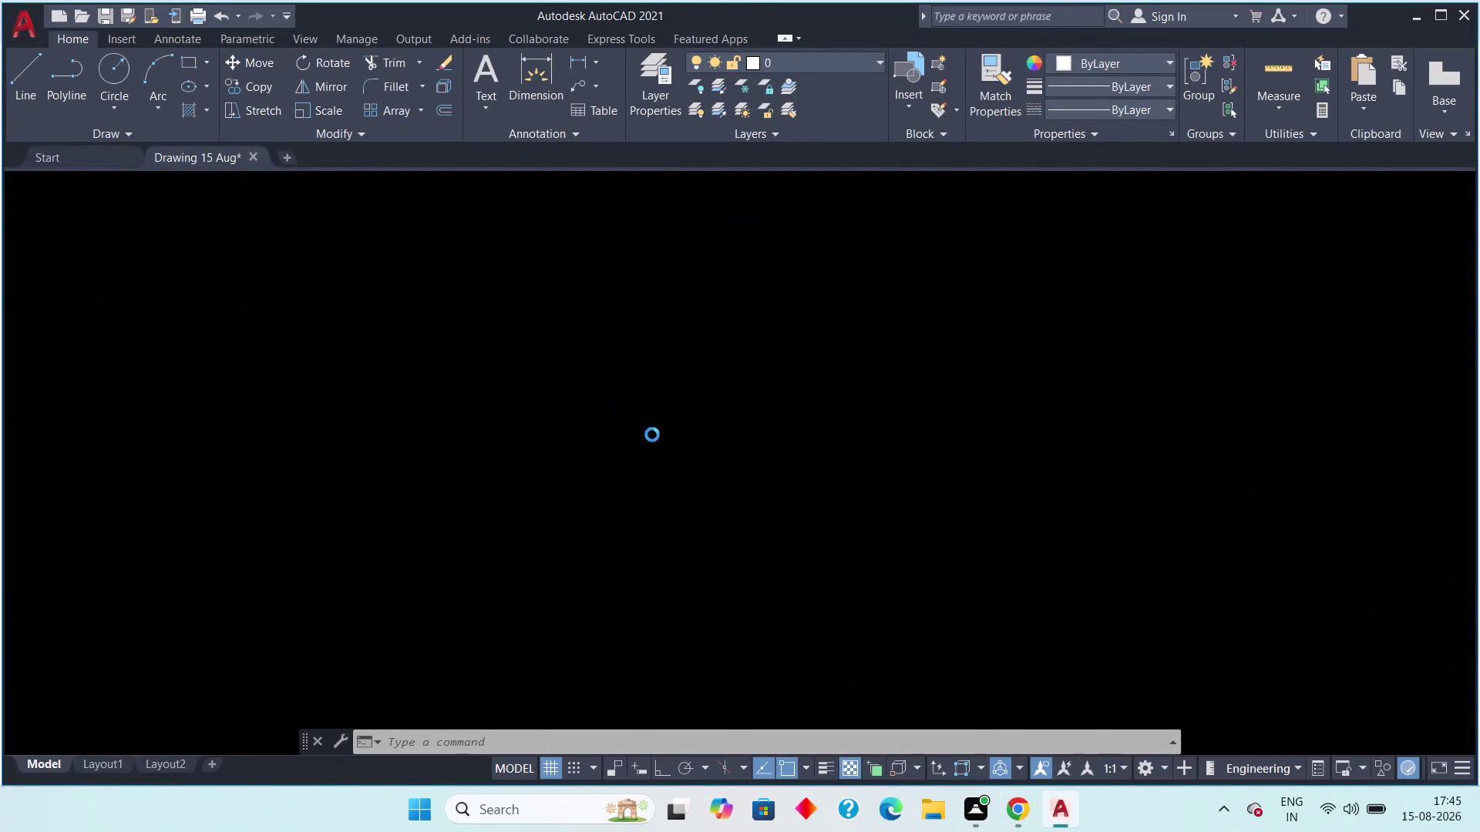
Open ARCH PLANS - 900 SQ YRDS Day 02.dwg, dismissing the proxy and missing-reference notices.
click(682, 370)
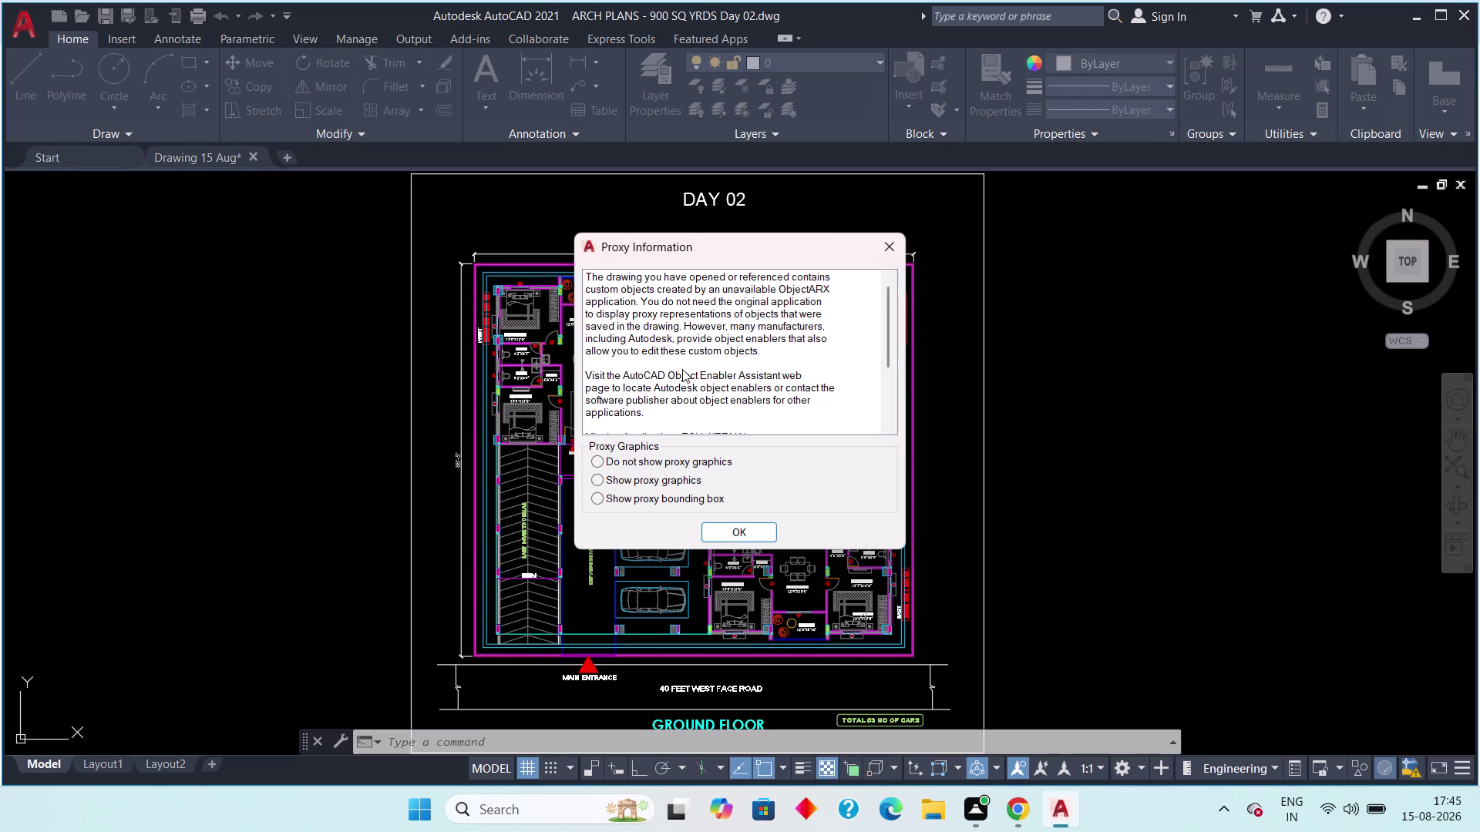
click(884, 239)
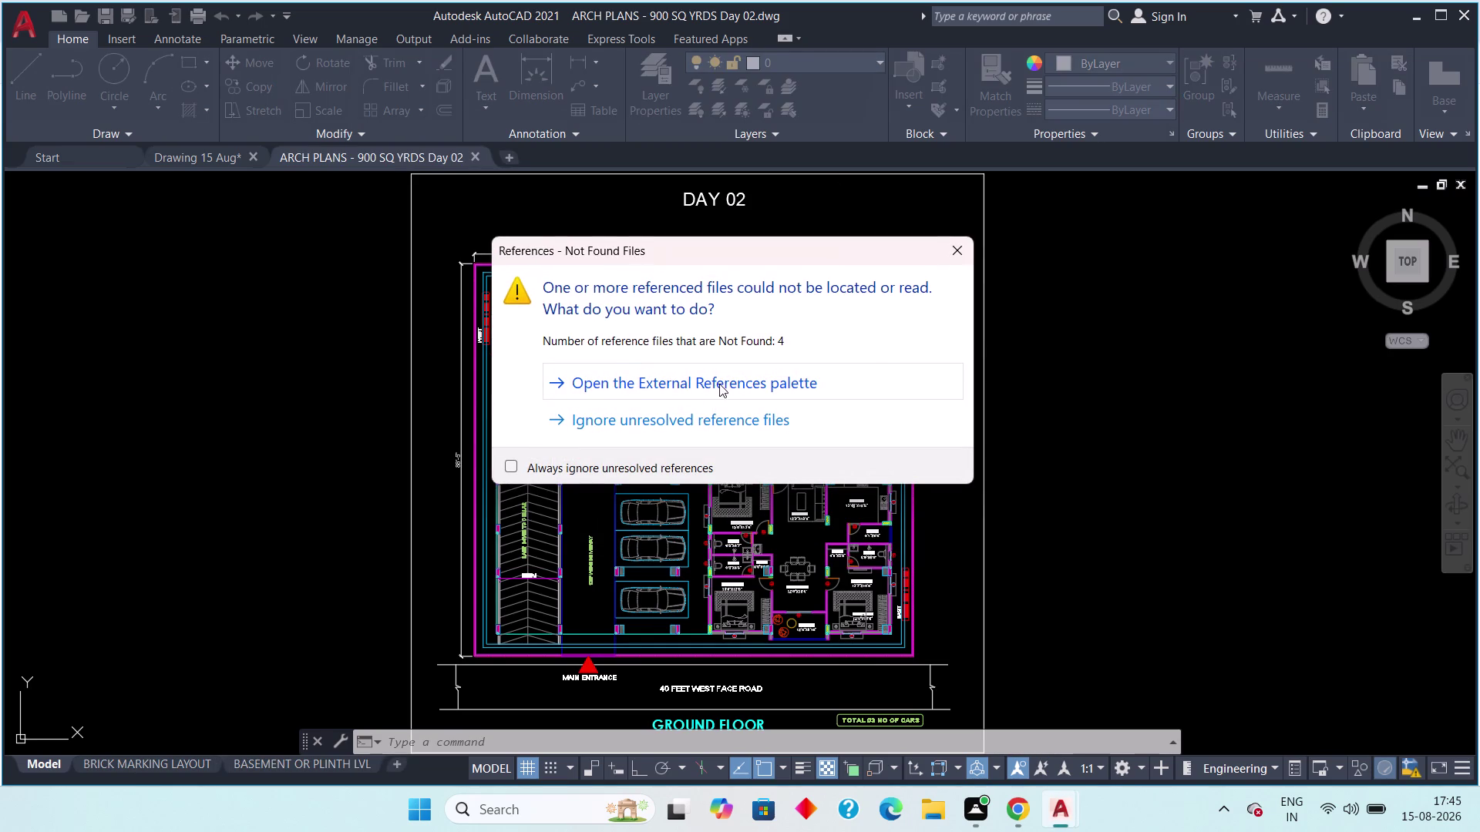
click(952, 252)
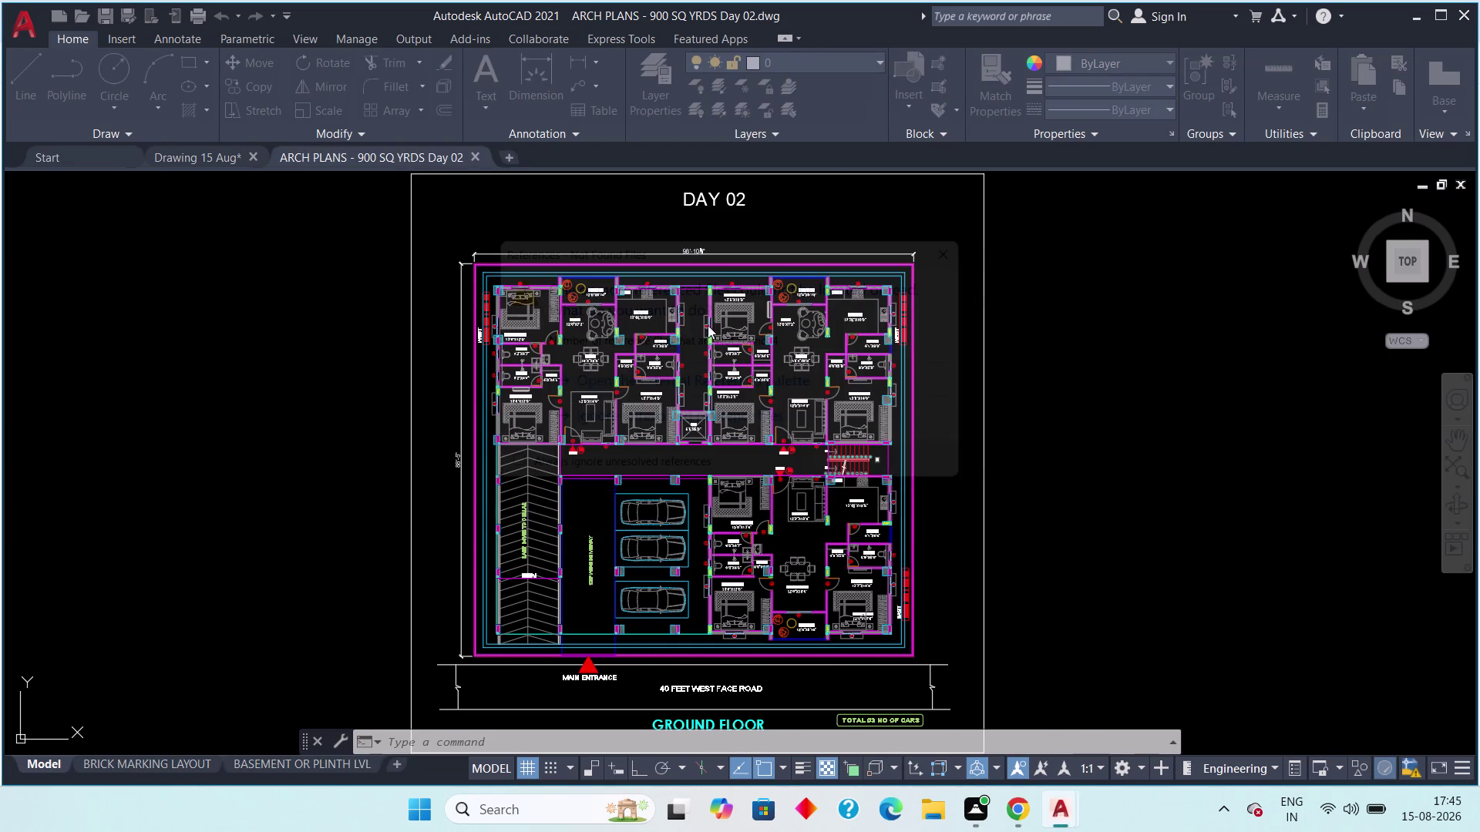
Read the reference plan's top and 88'-5" side dimensions, then return to Drawing 15 Aug.
scroll(up, 3)
middle_drag(750, 268, 718, 314)
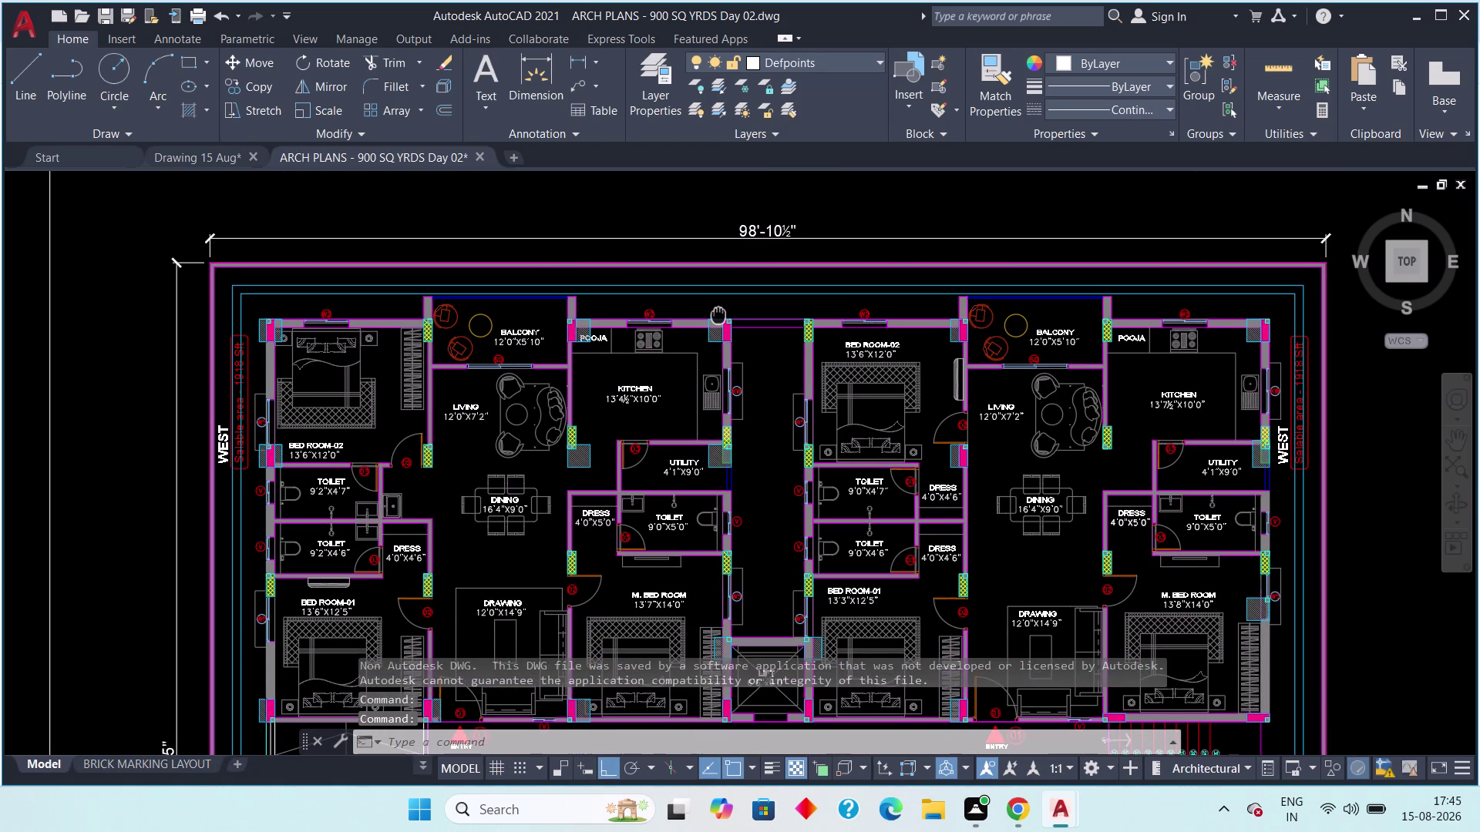
middle_drag(718, 314, 705, 289)
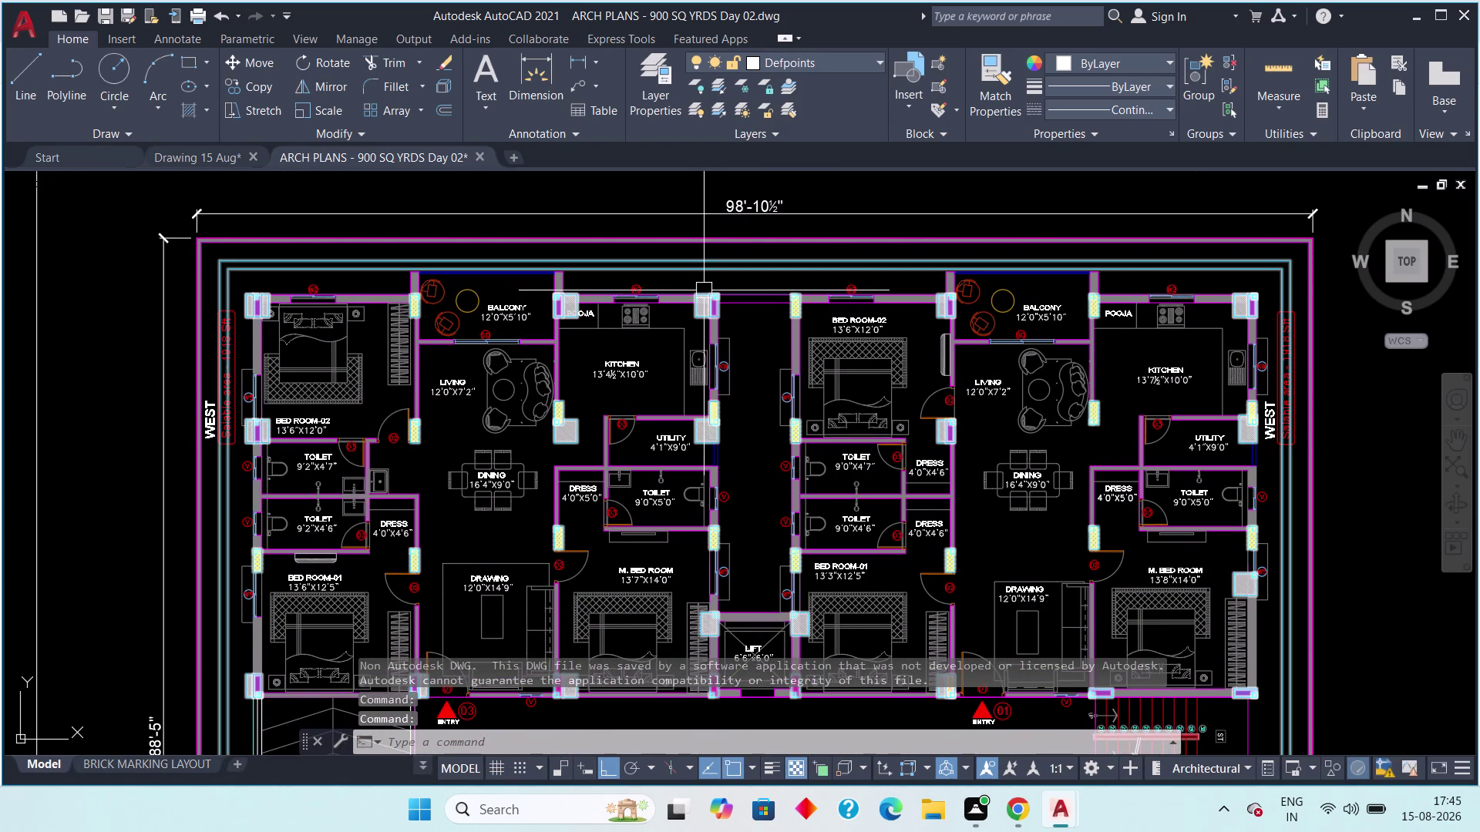
scroll(down, 3)
middle_drag(761, 347, 740, 261)
scroll(up, 3)
middle_drag(470, 348, 476, 374)
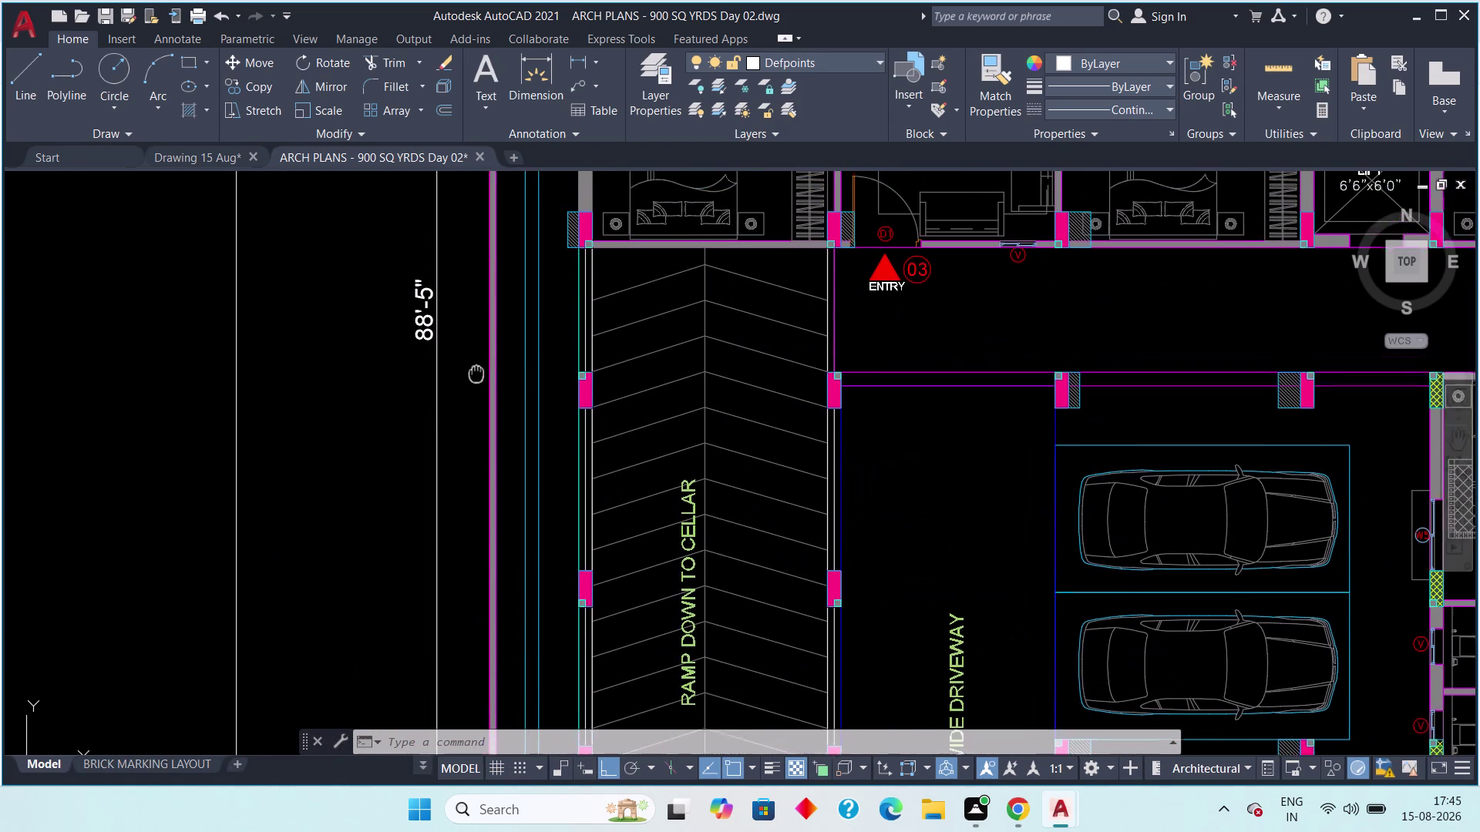
middle_drag(477, 374, 483, 394)
scroll(down, 3)
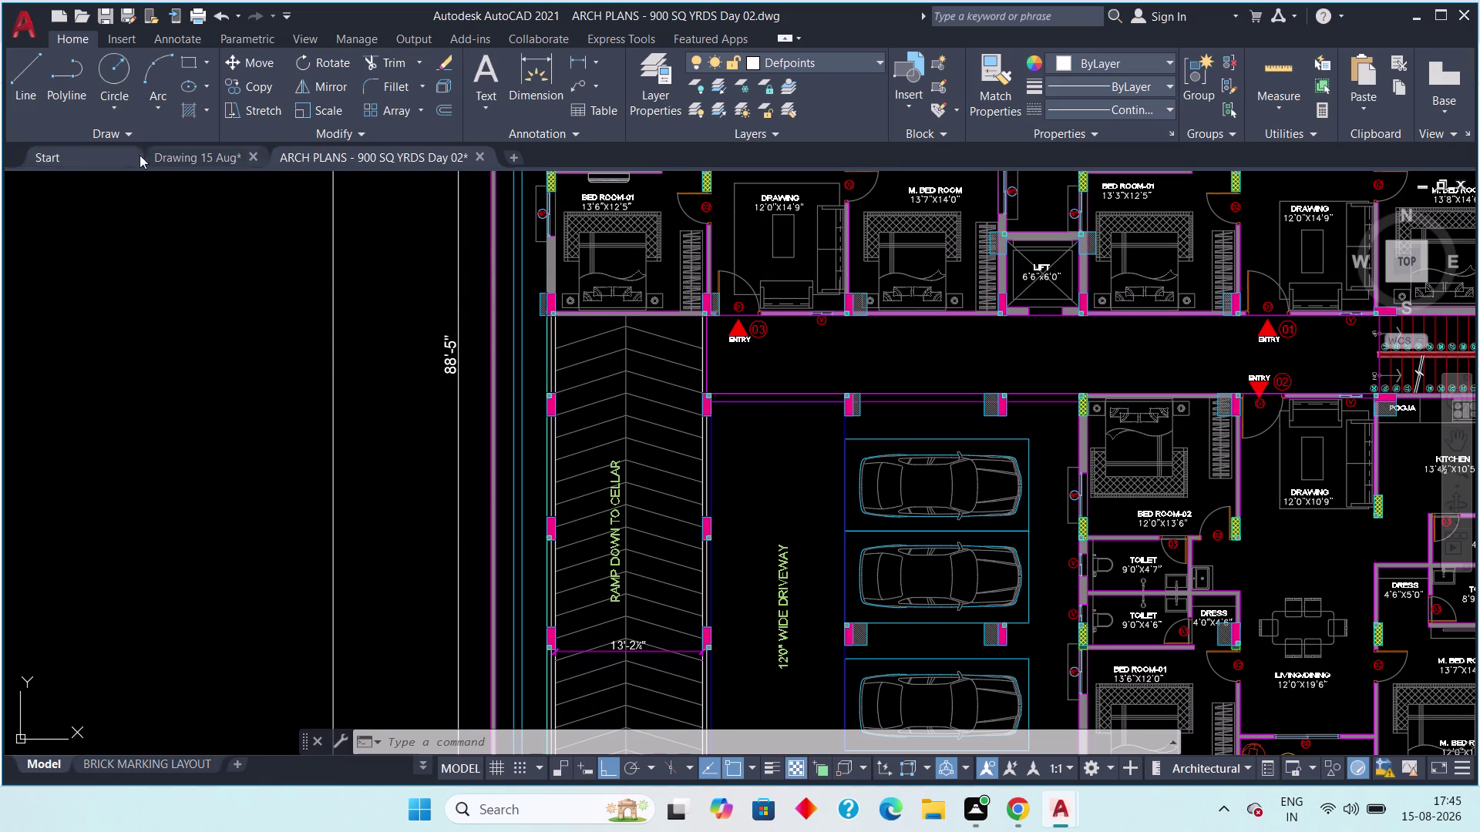
click(195, 157)
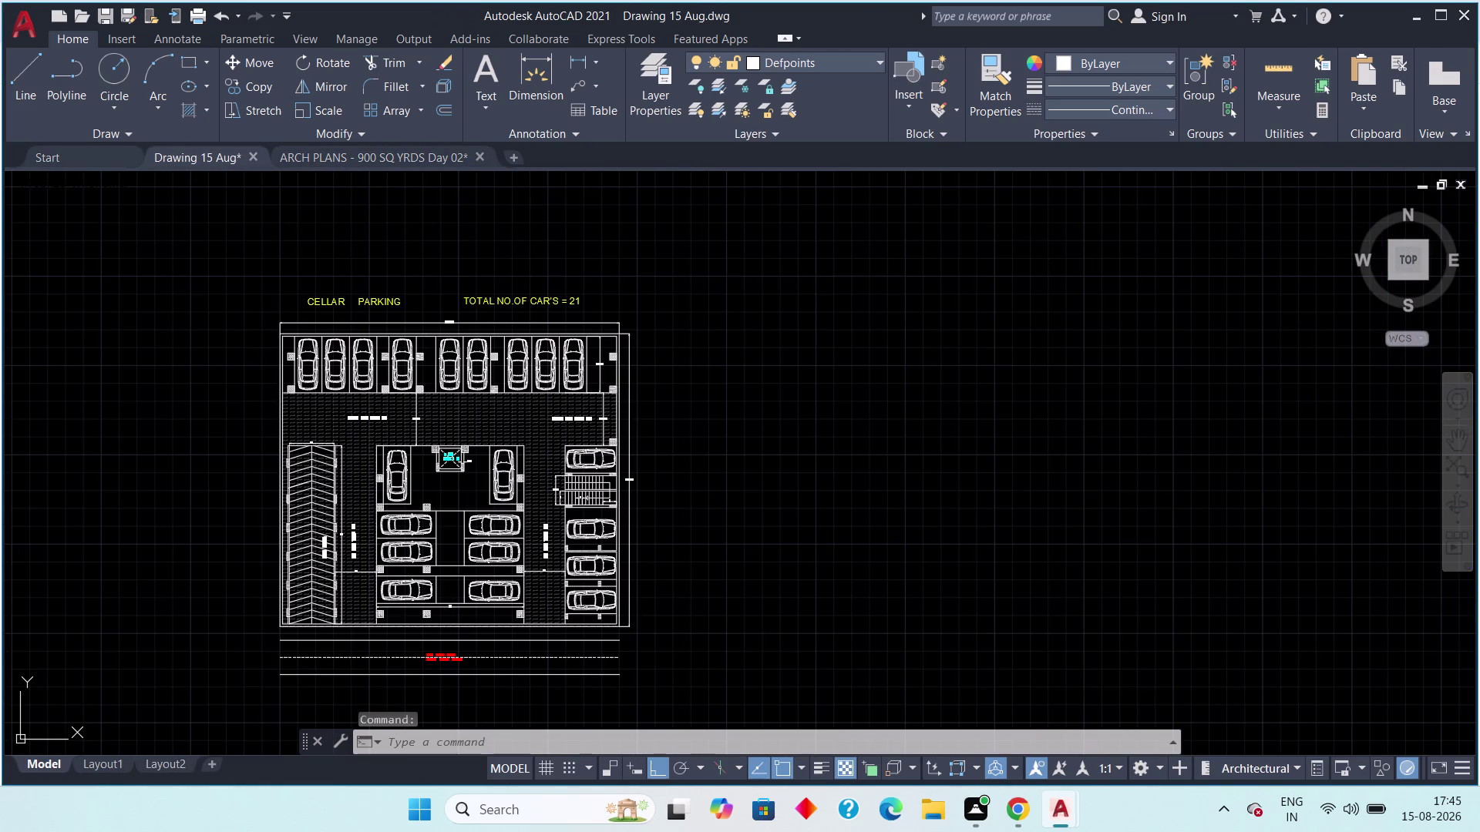
Start a rectangle with its first corner beside the cellar parking plan.
scroll(up, 3)
scroll(down, 3)
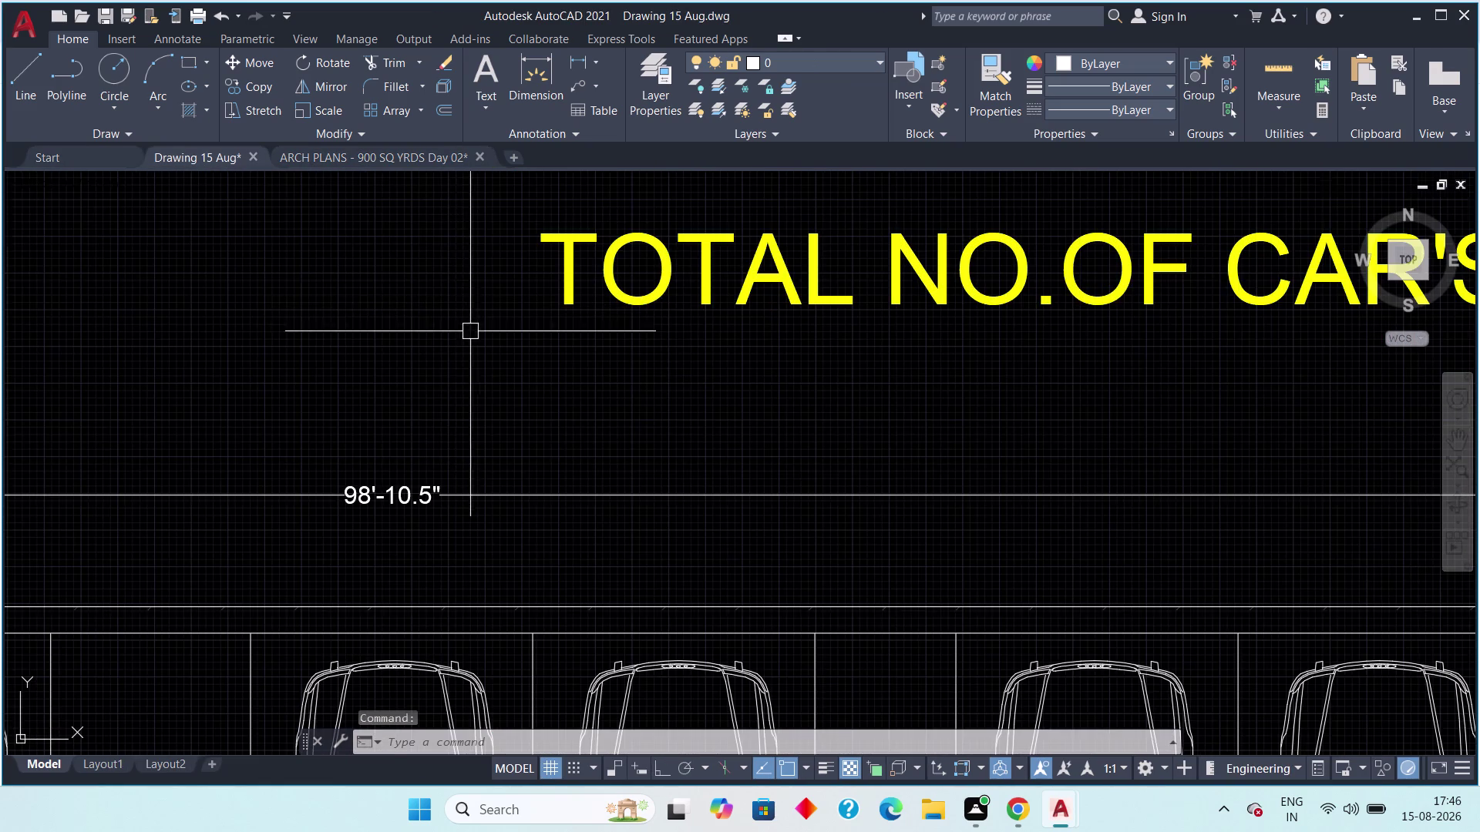
scroll(down, 3)
middle_drag(634, 387, 507, 354)
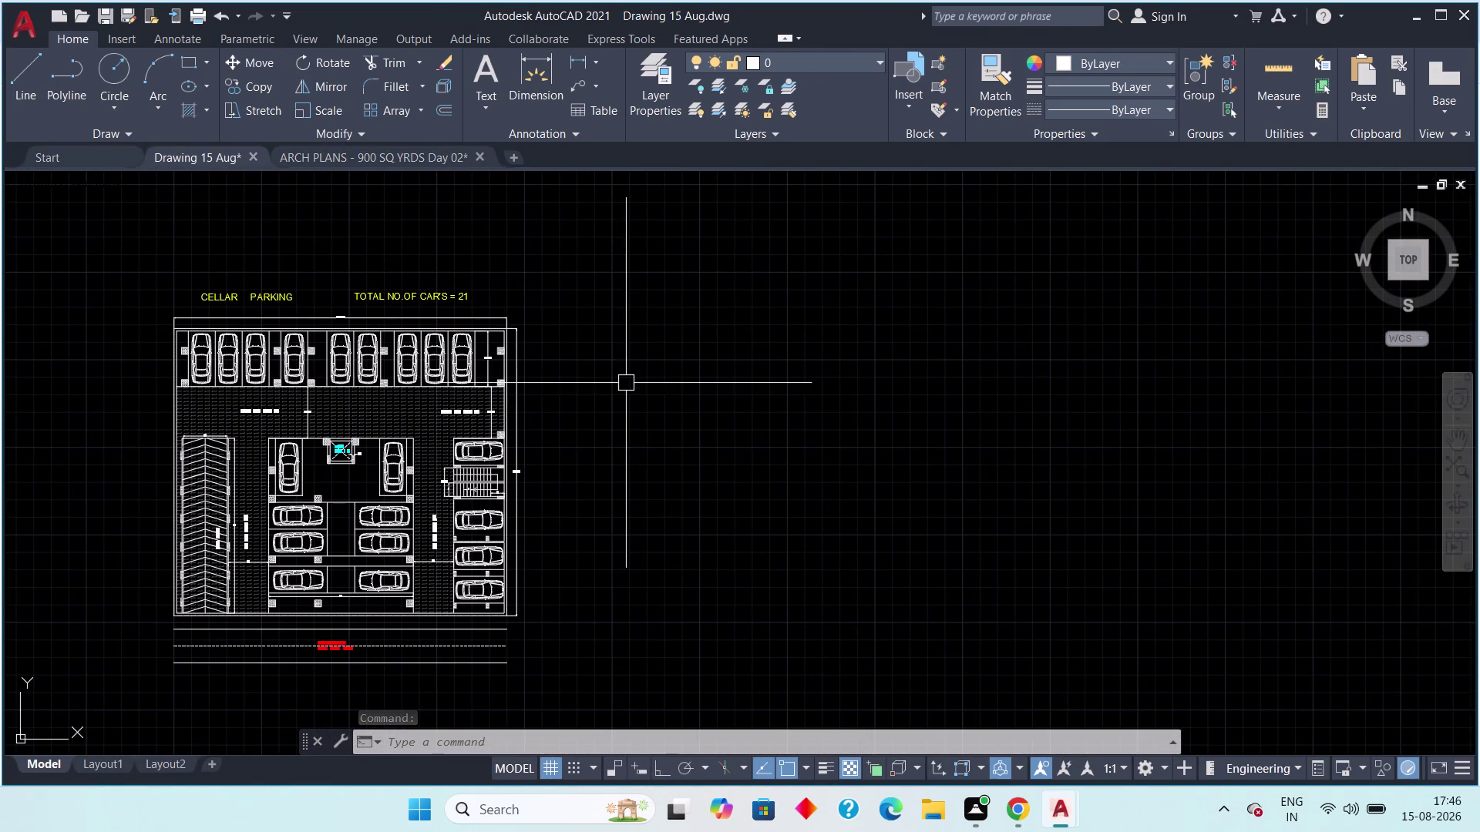
click(193, 57)
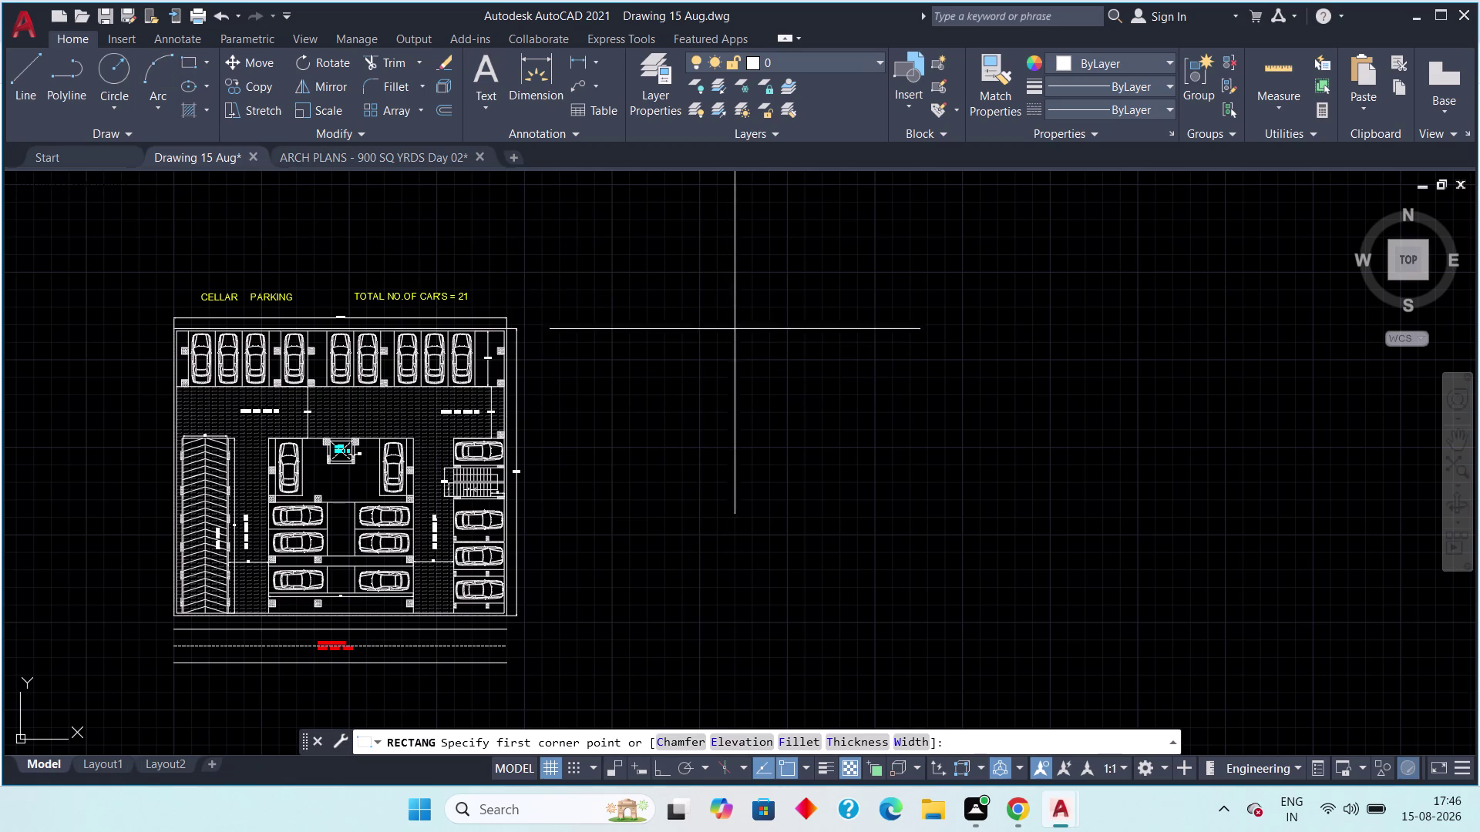
click(699, 295)
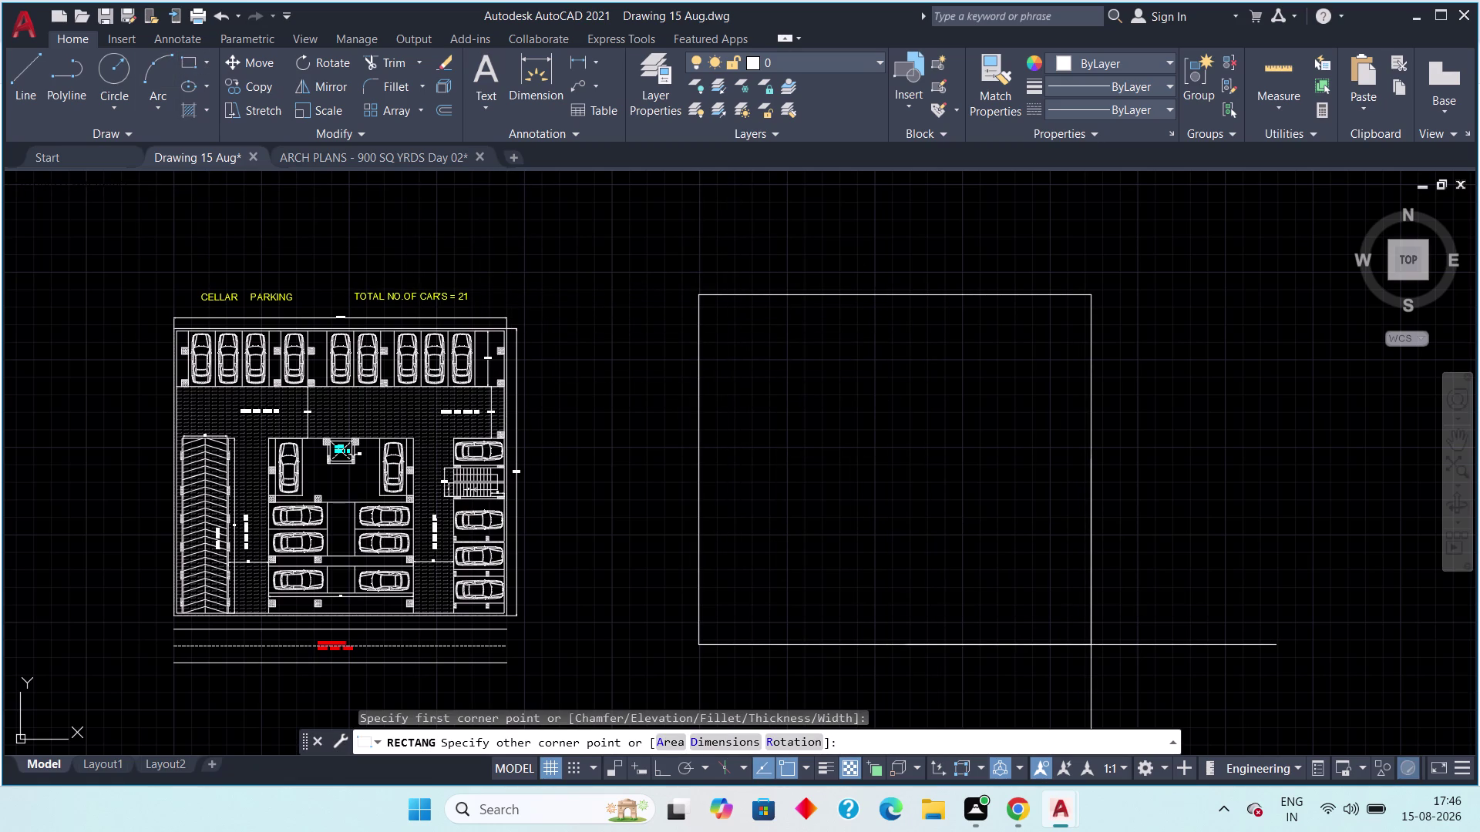
Use the Dimensions option and give the rectangle a 98'-10.5" length.
text(d)
key(space)
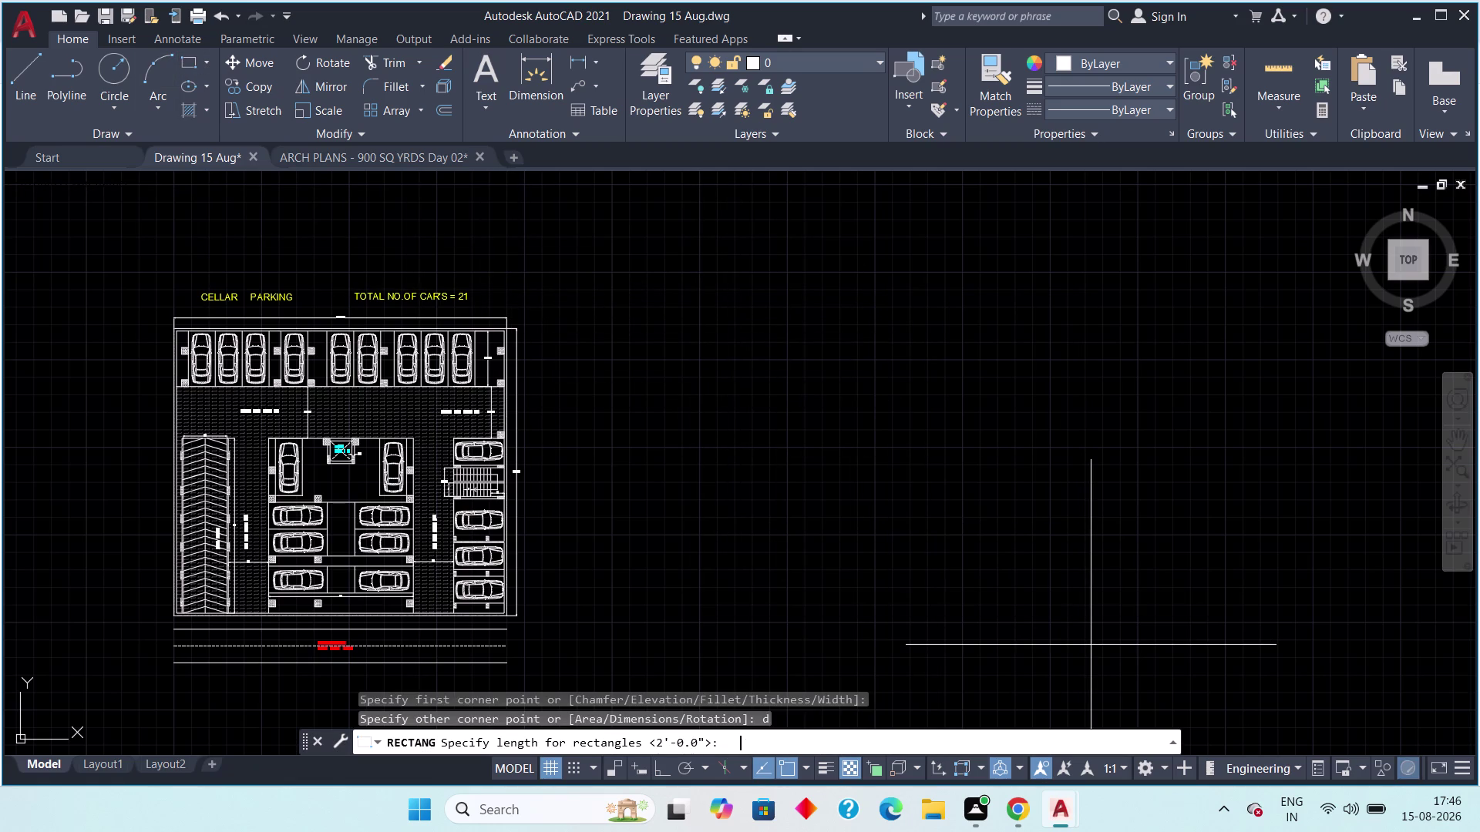
text(98')
text(10.5")
key(Return)
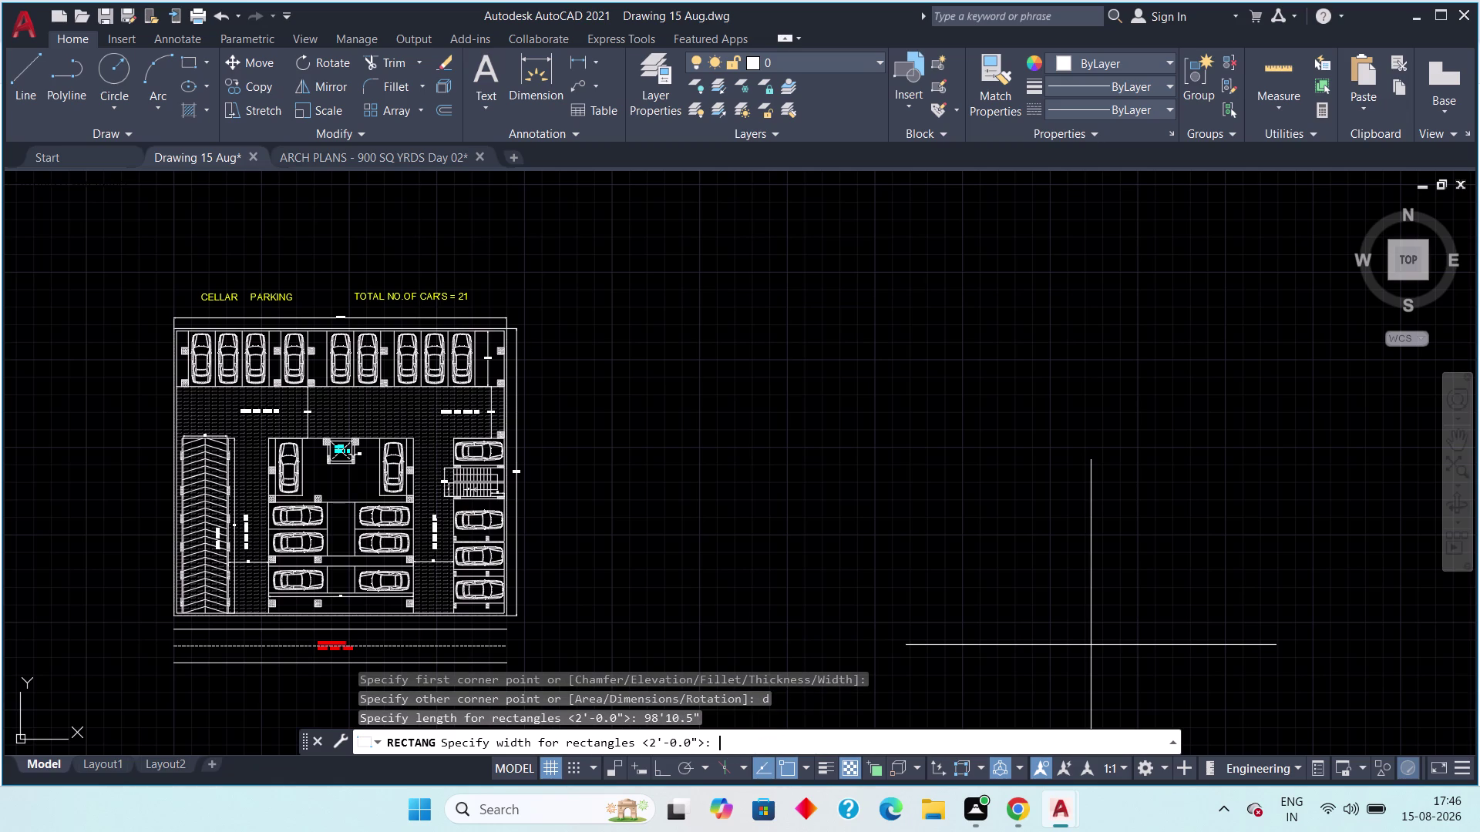
Set the rectangle's width to 85'-5" and fix its orientation.
scroll(up, 3)
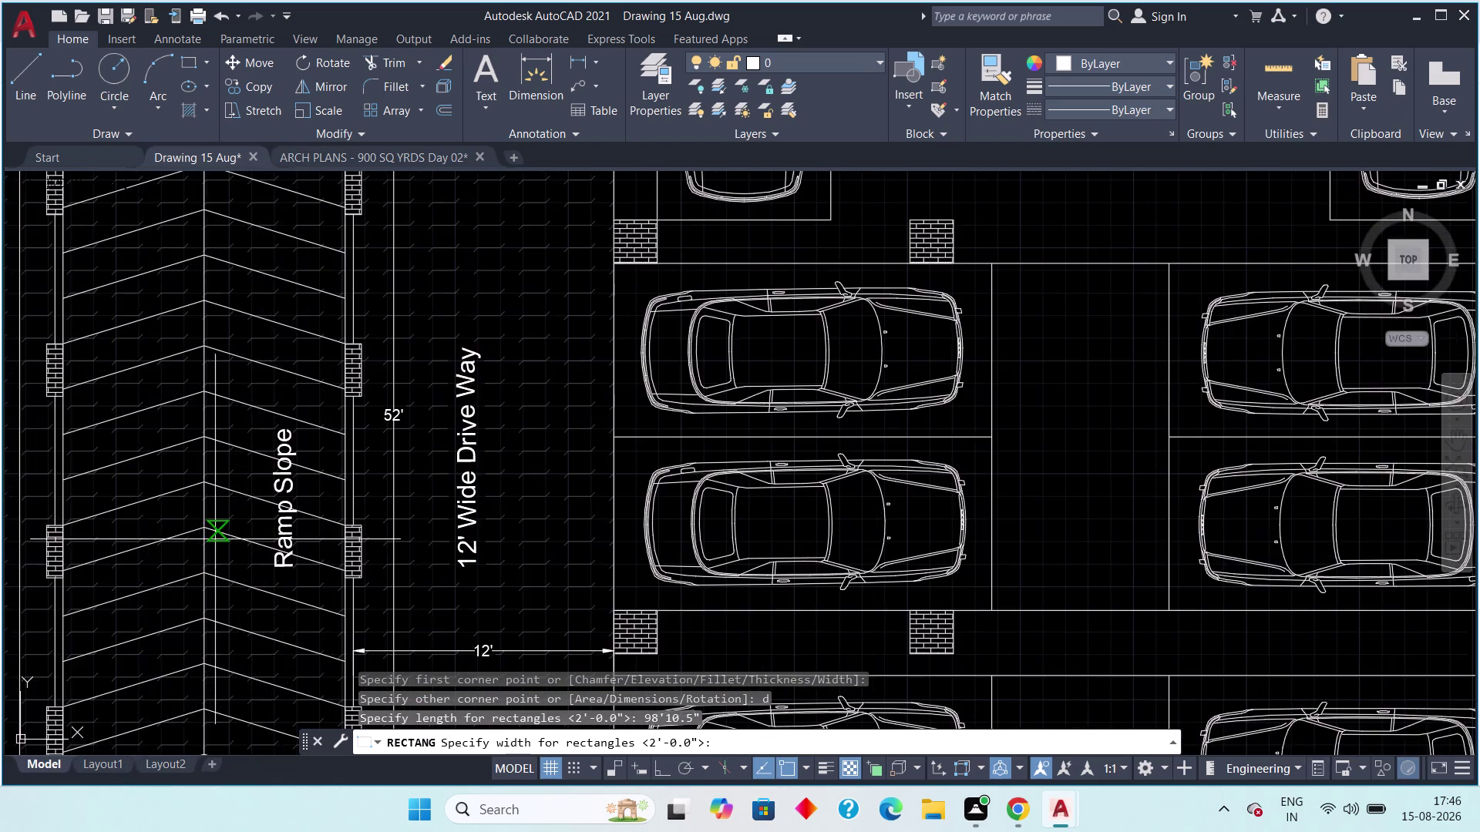
middle_drag(235, 544, 558, 535)
scroll(down, 3)
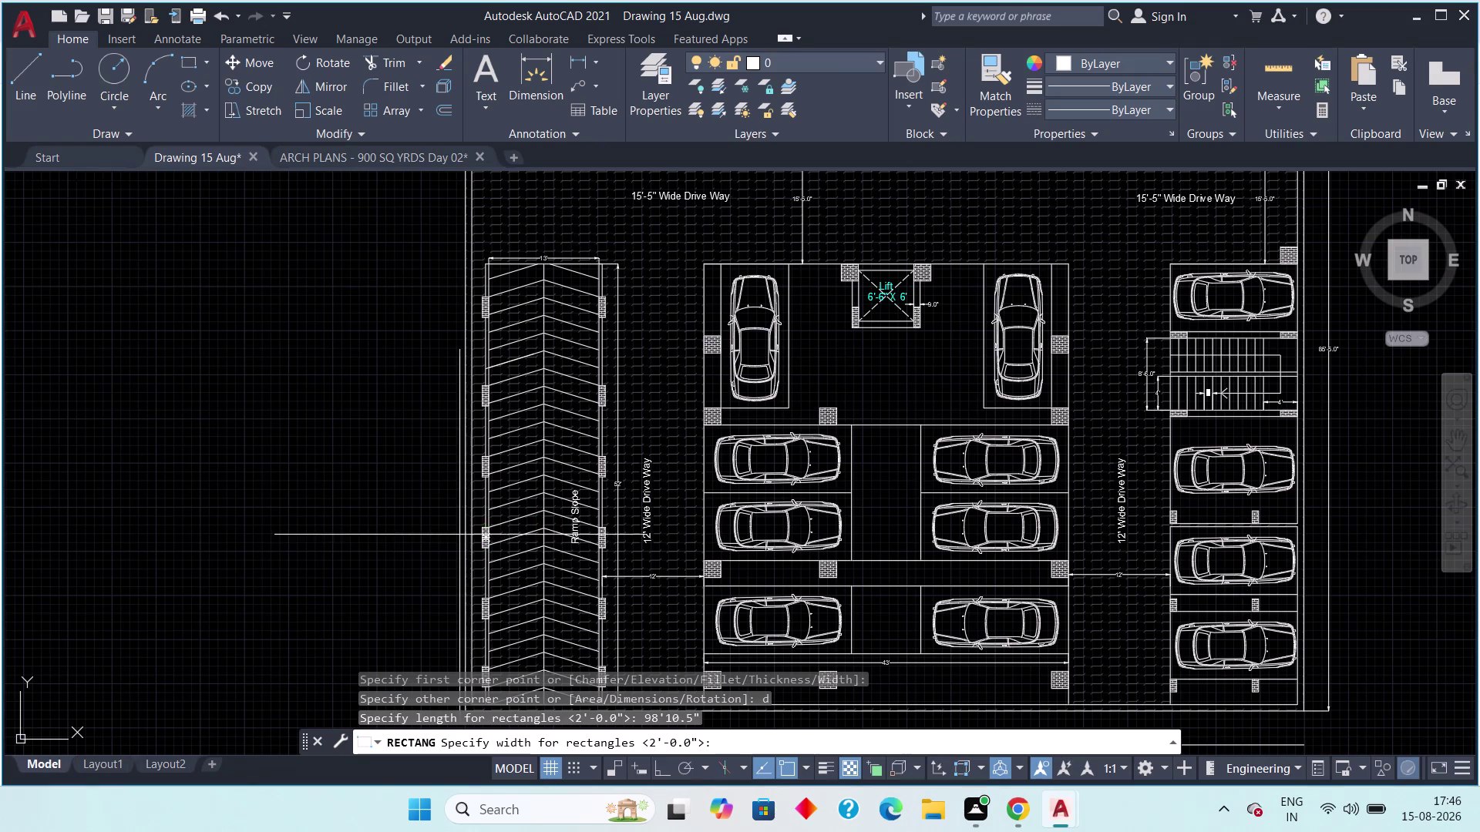
scroll(down, 3)
scroll(up, 3)
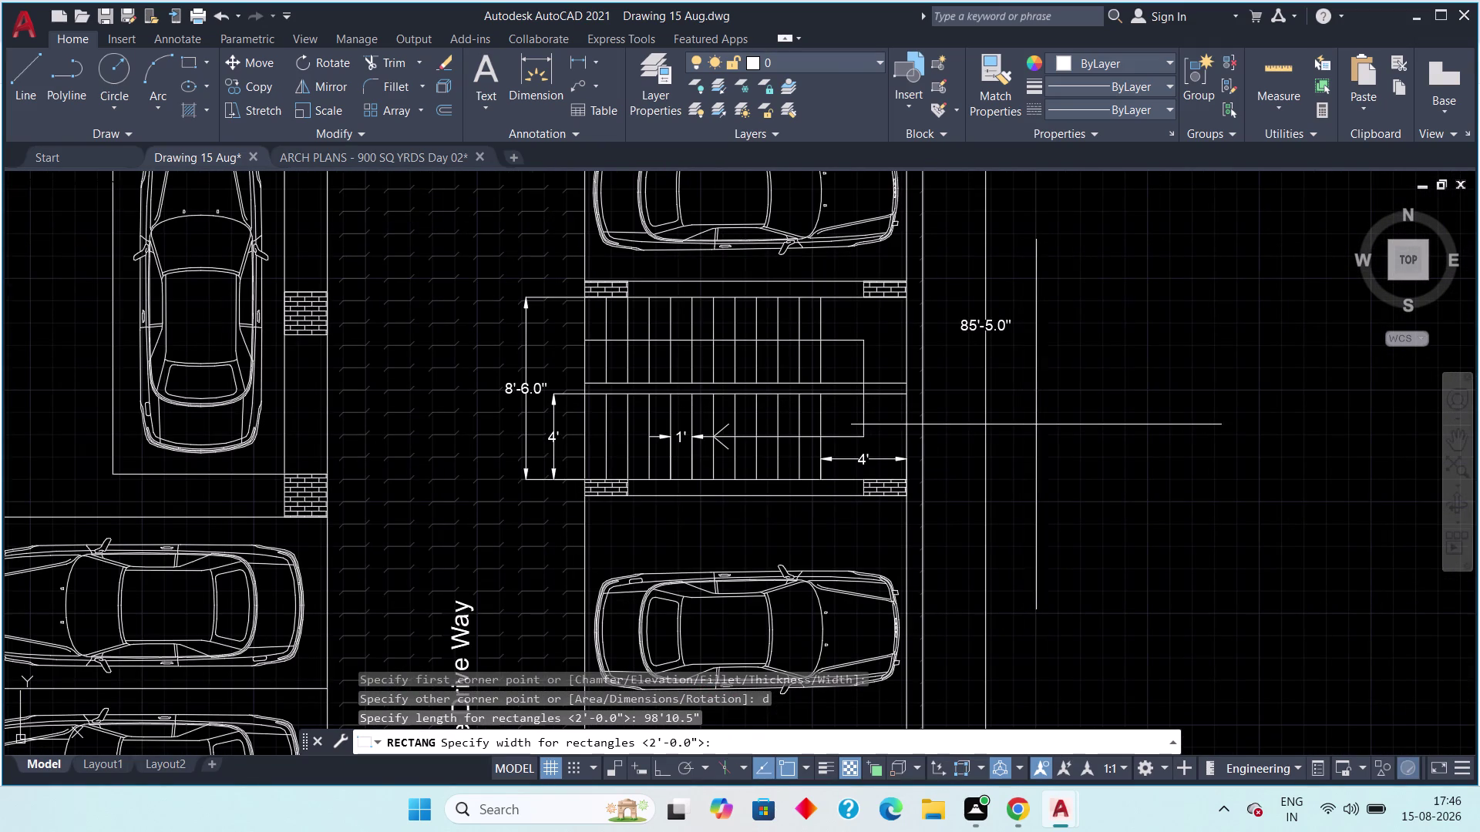
middle_drag(1026, 435, 803, 455)
scroll(down, 3)
middle_drag(1046, 496, 915, 496)
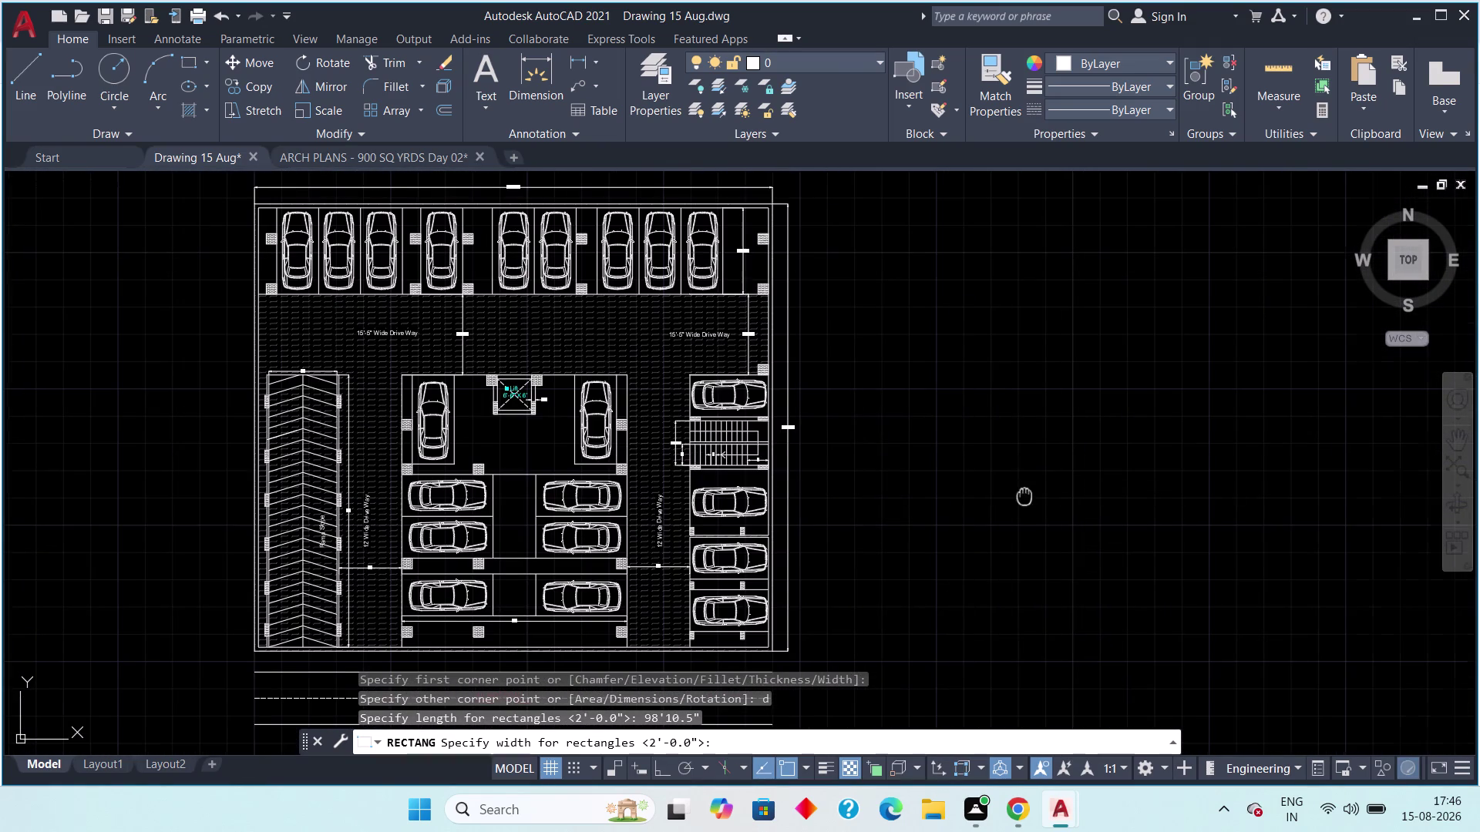
middle_drag(916, 496, 857, 501)
scroll(down, 3)
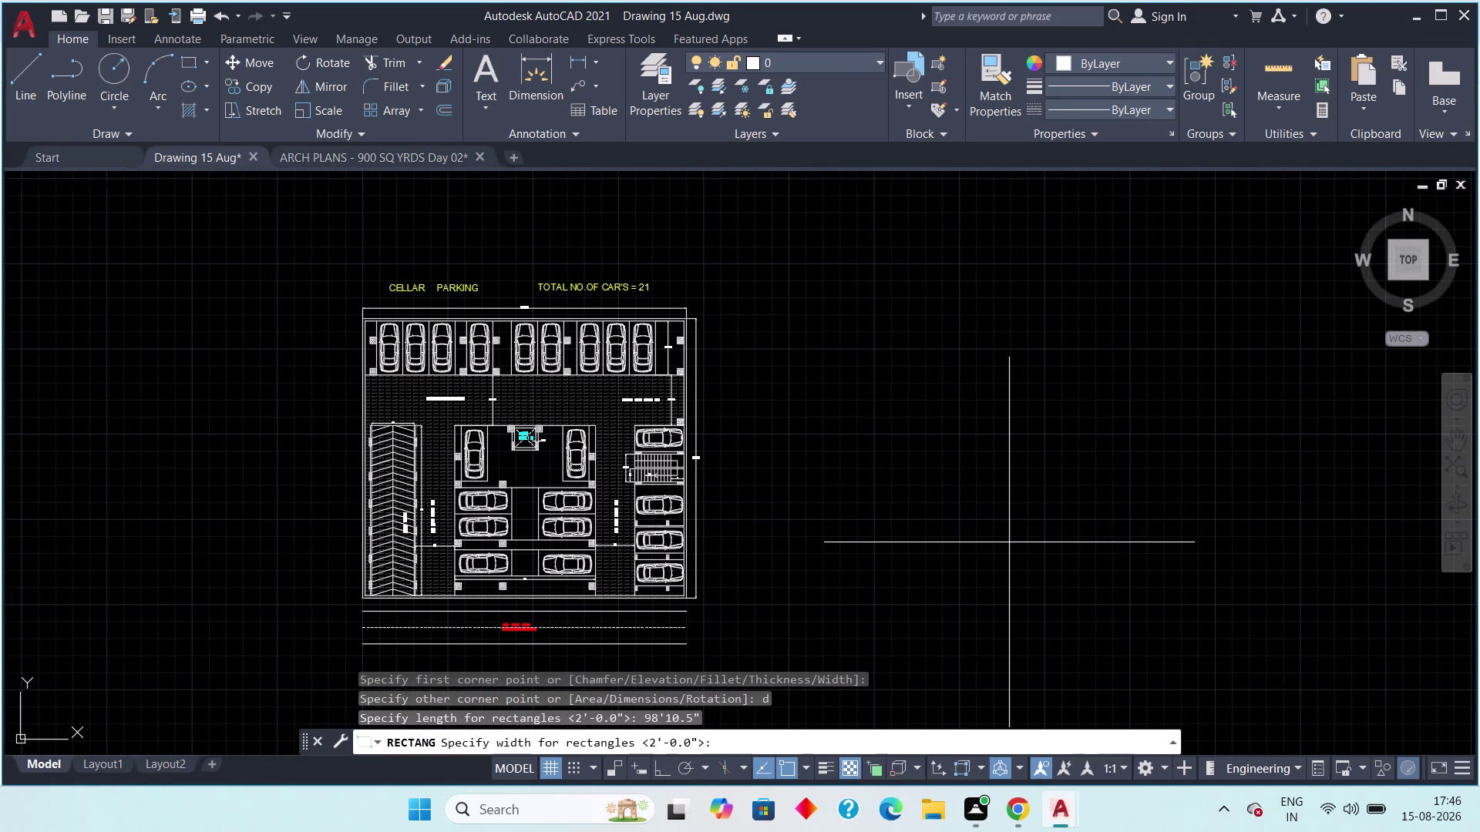
text(858)
key(BackSpace)
key(apostrophe)
text(56)
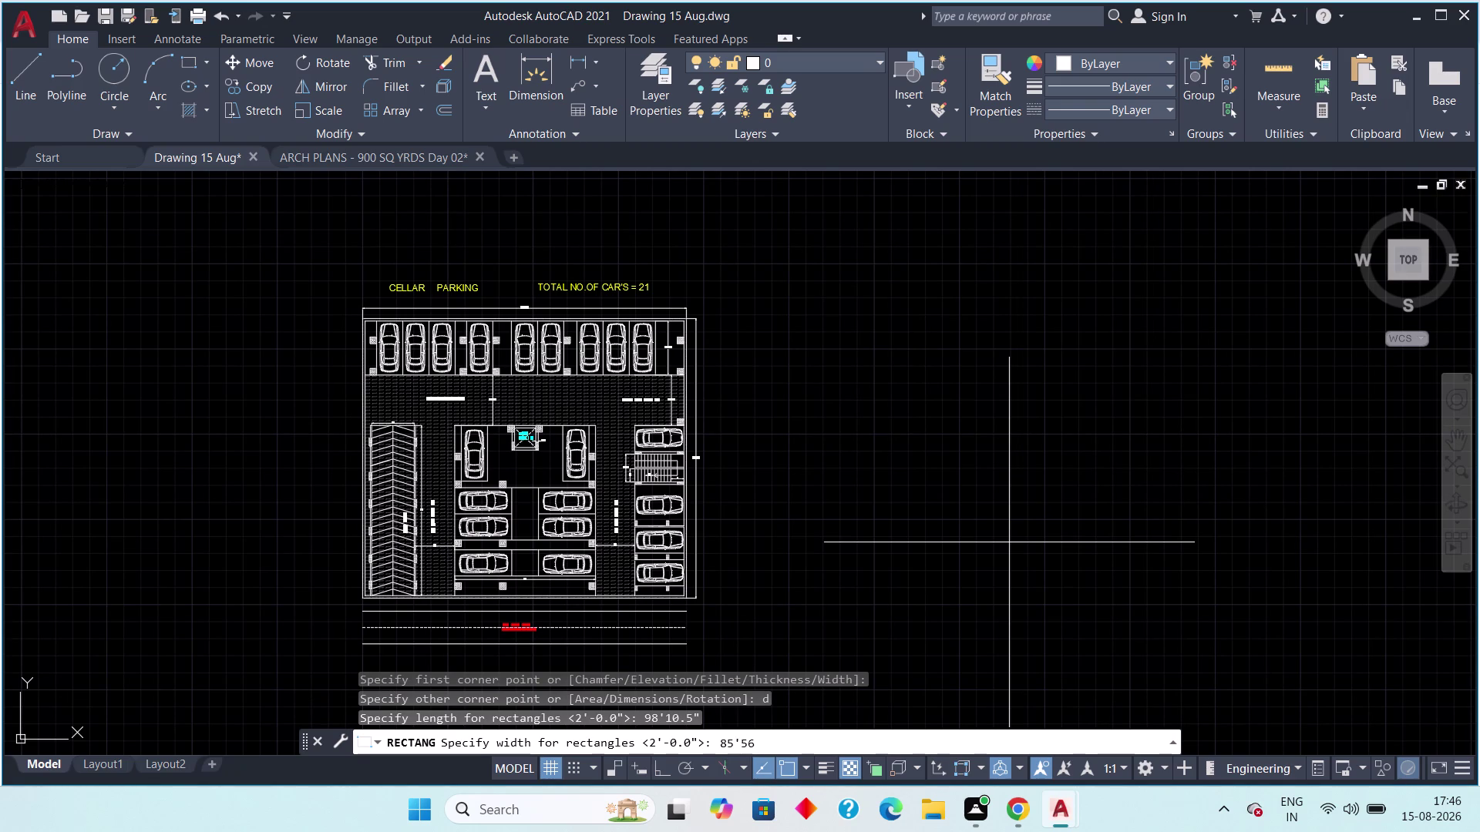
key(BackSpace)
key(shift+quotedbl)
key(Return)
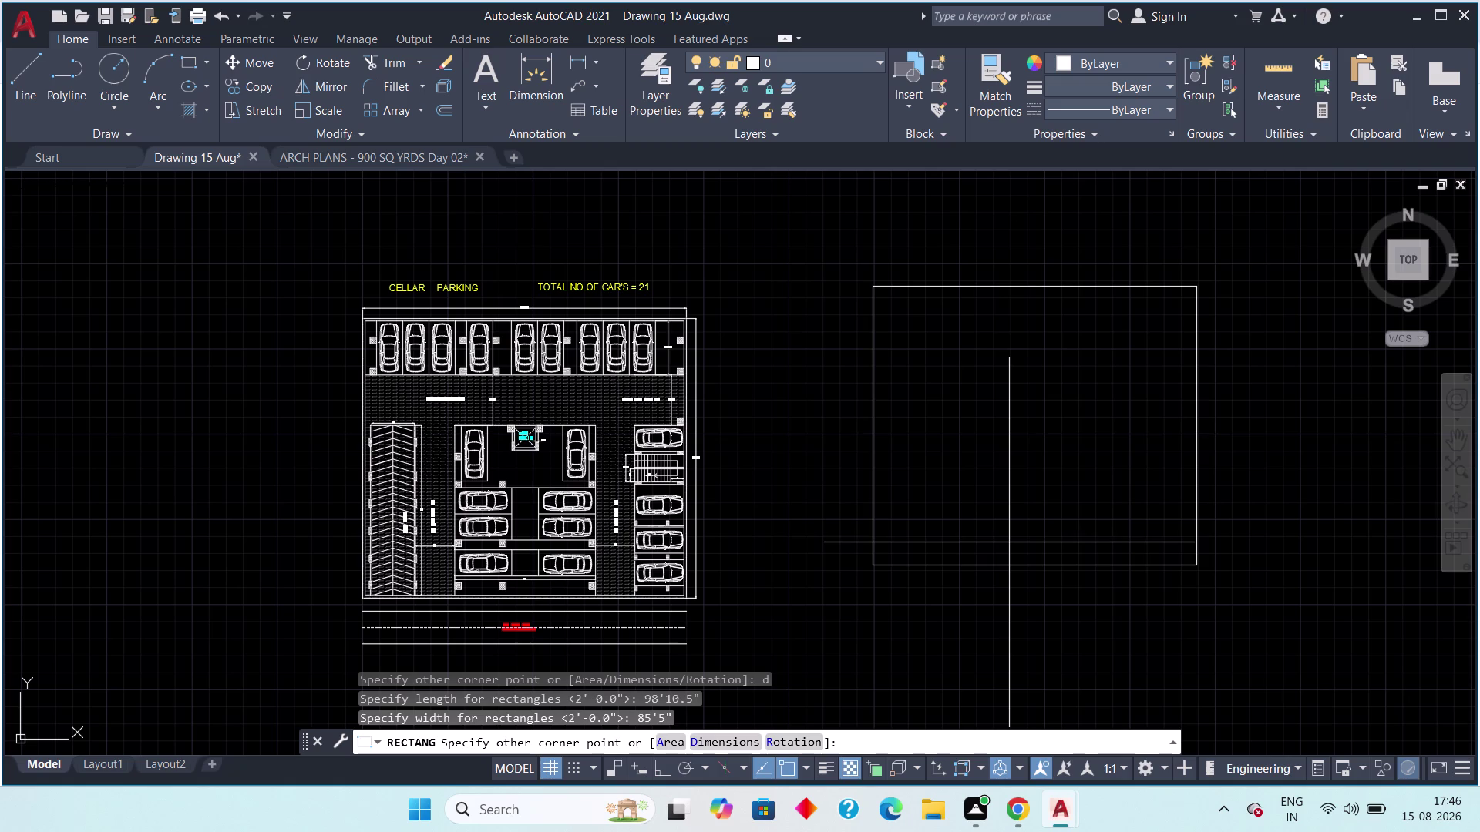
click(1009, 543)
scroll(down, 3)
middle_drag(1037, 543, 870, 551)
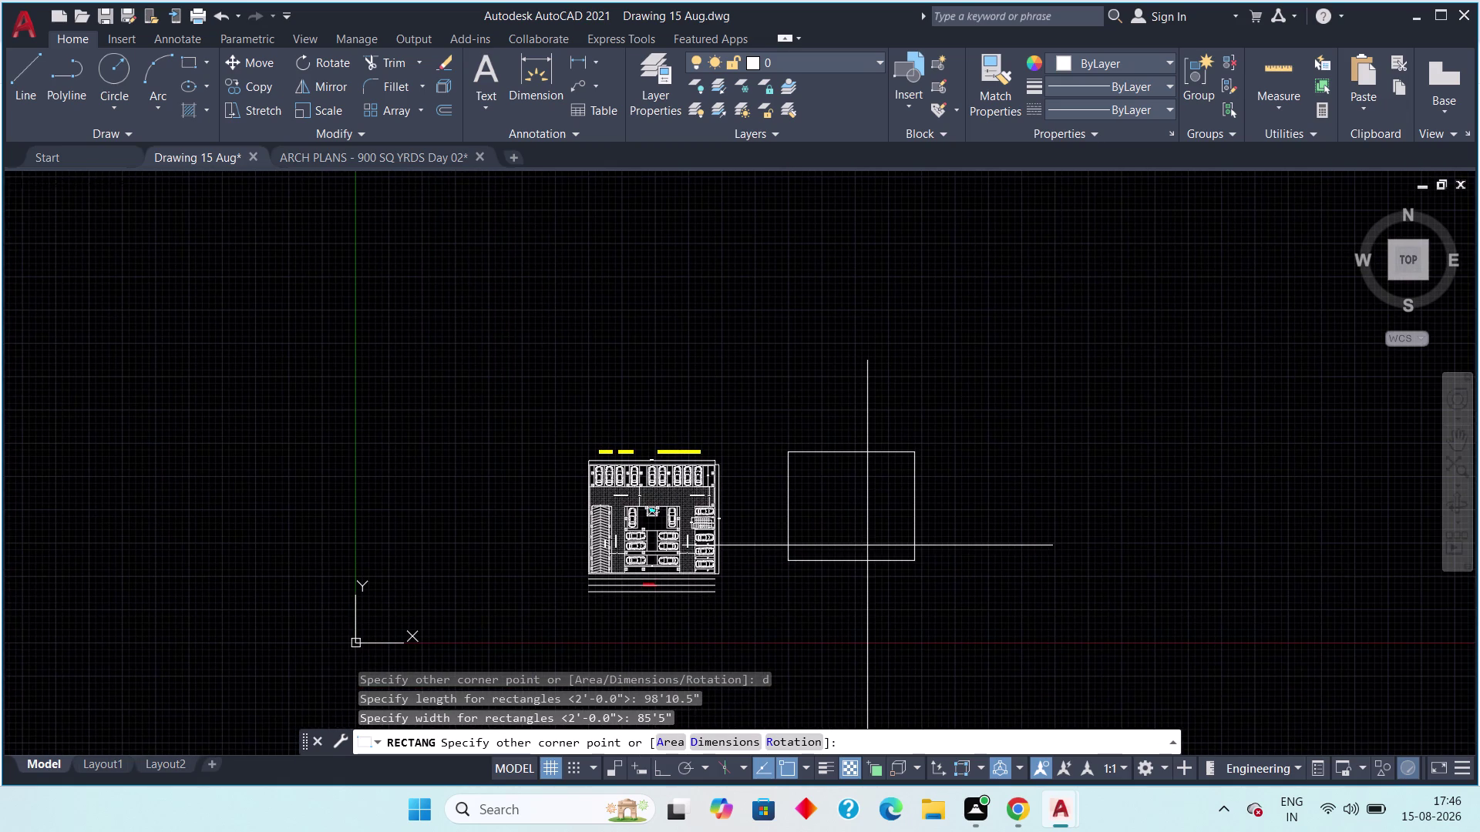
triple_click(867, 546)
key(space)
key(space)
key(space)
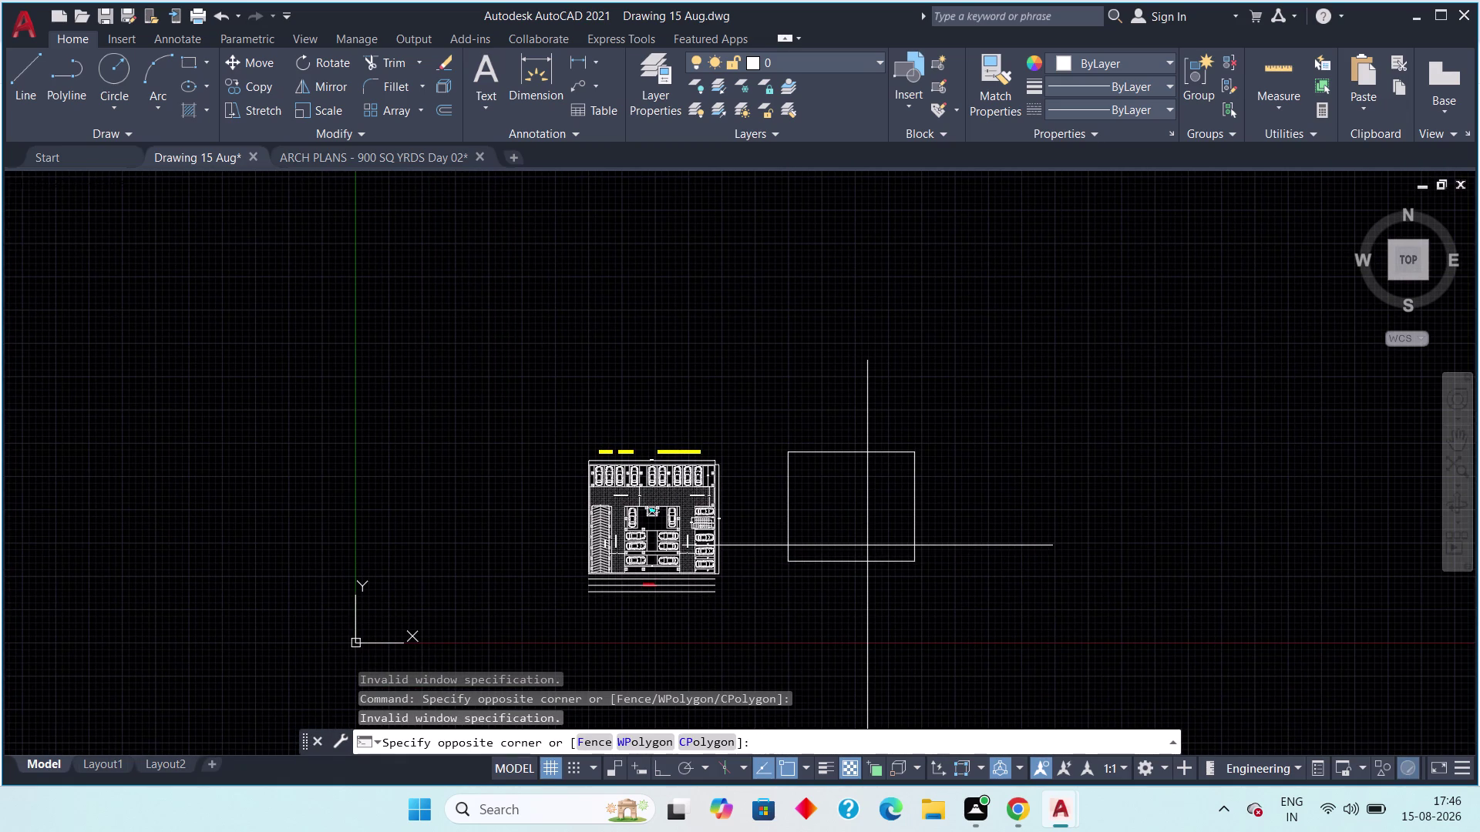
key(Escape)
scroll(up, 3)
middle_drag(888, 529, 861, 579)
scroll(down, 3)
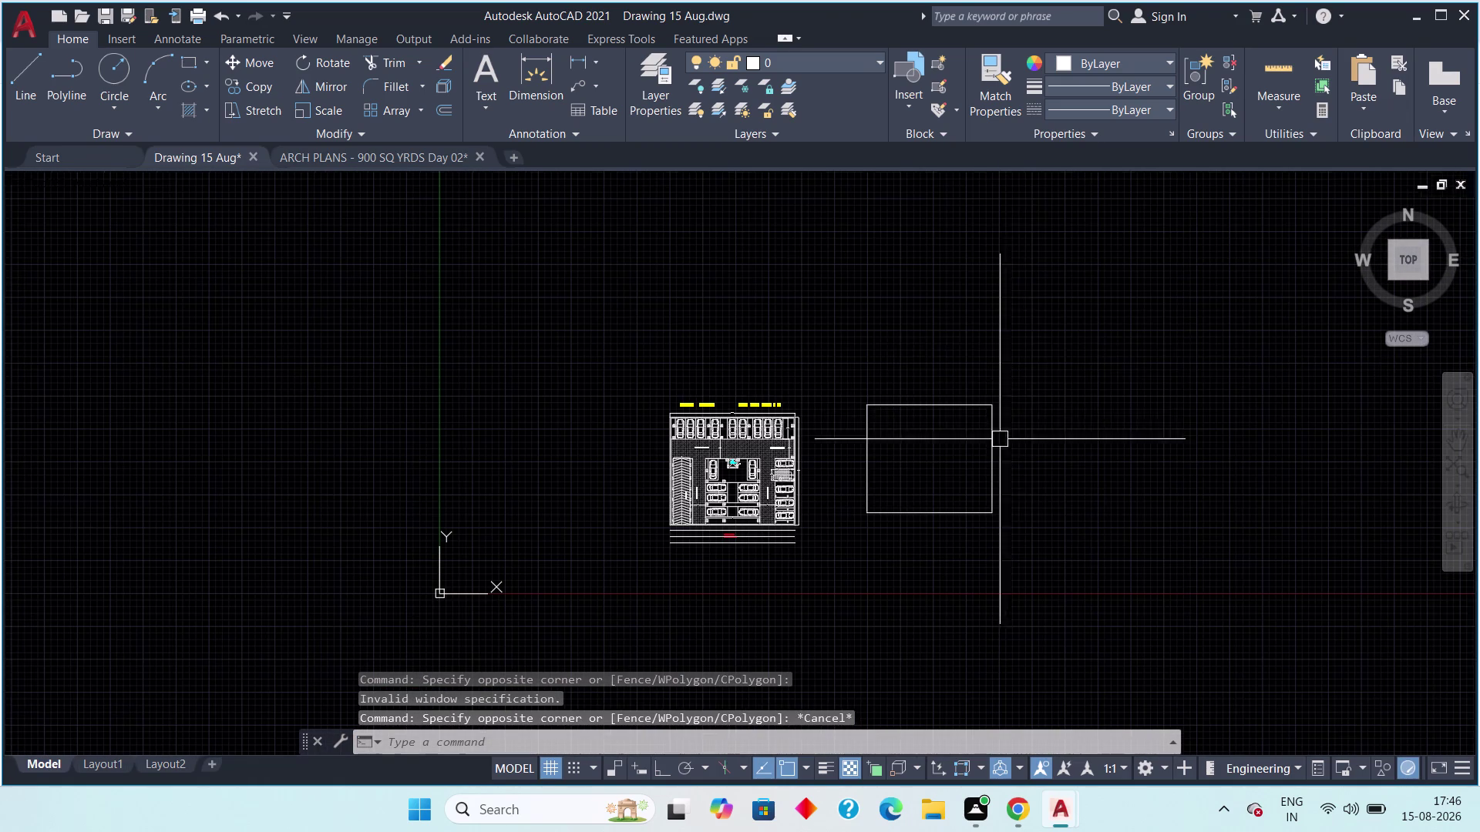
drag(1031, 342, 984, 407)
click(917, 502)
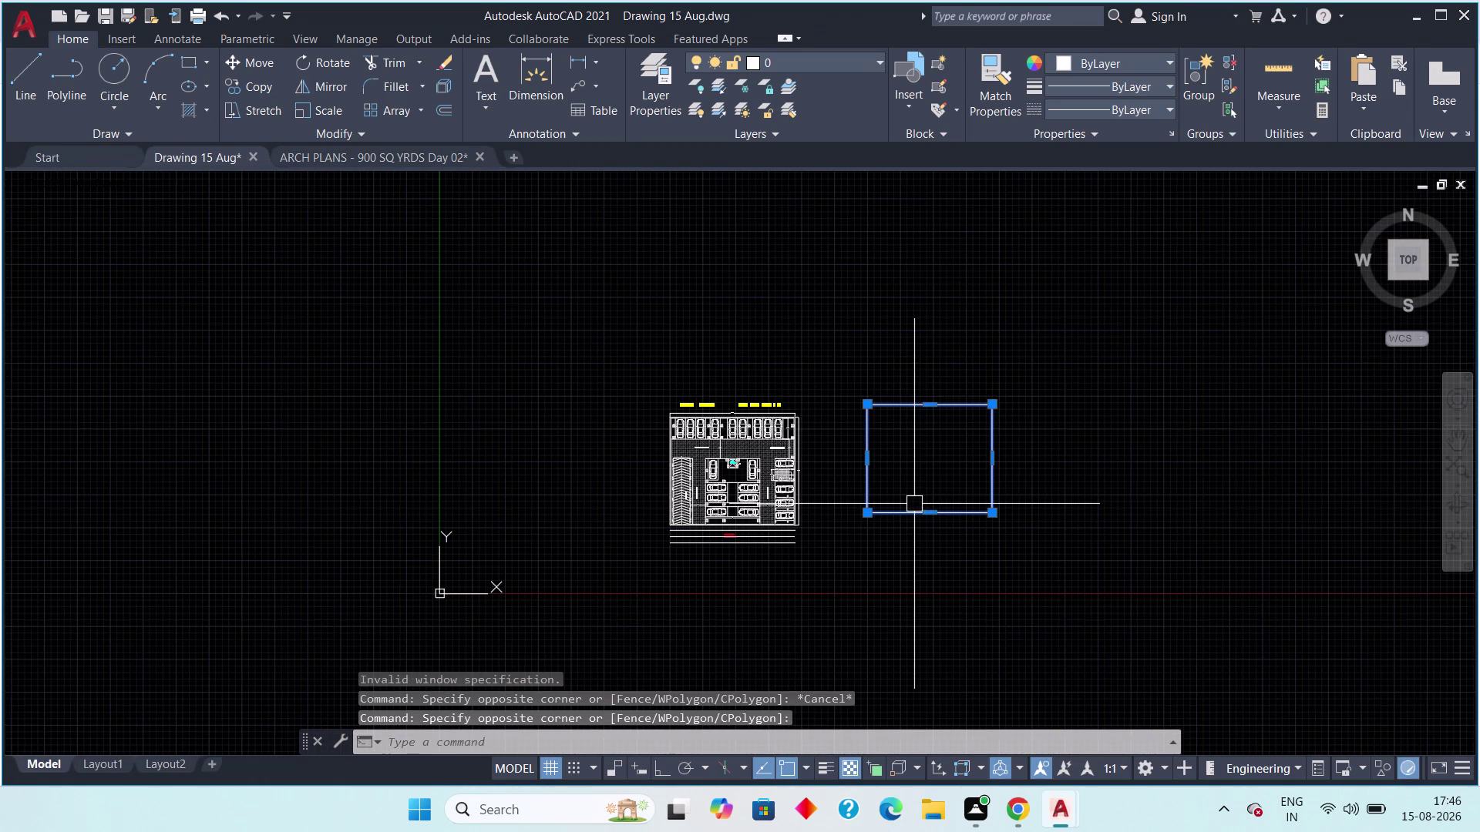
text(m)
key(space)
click(893, 456)
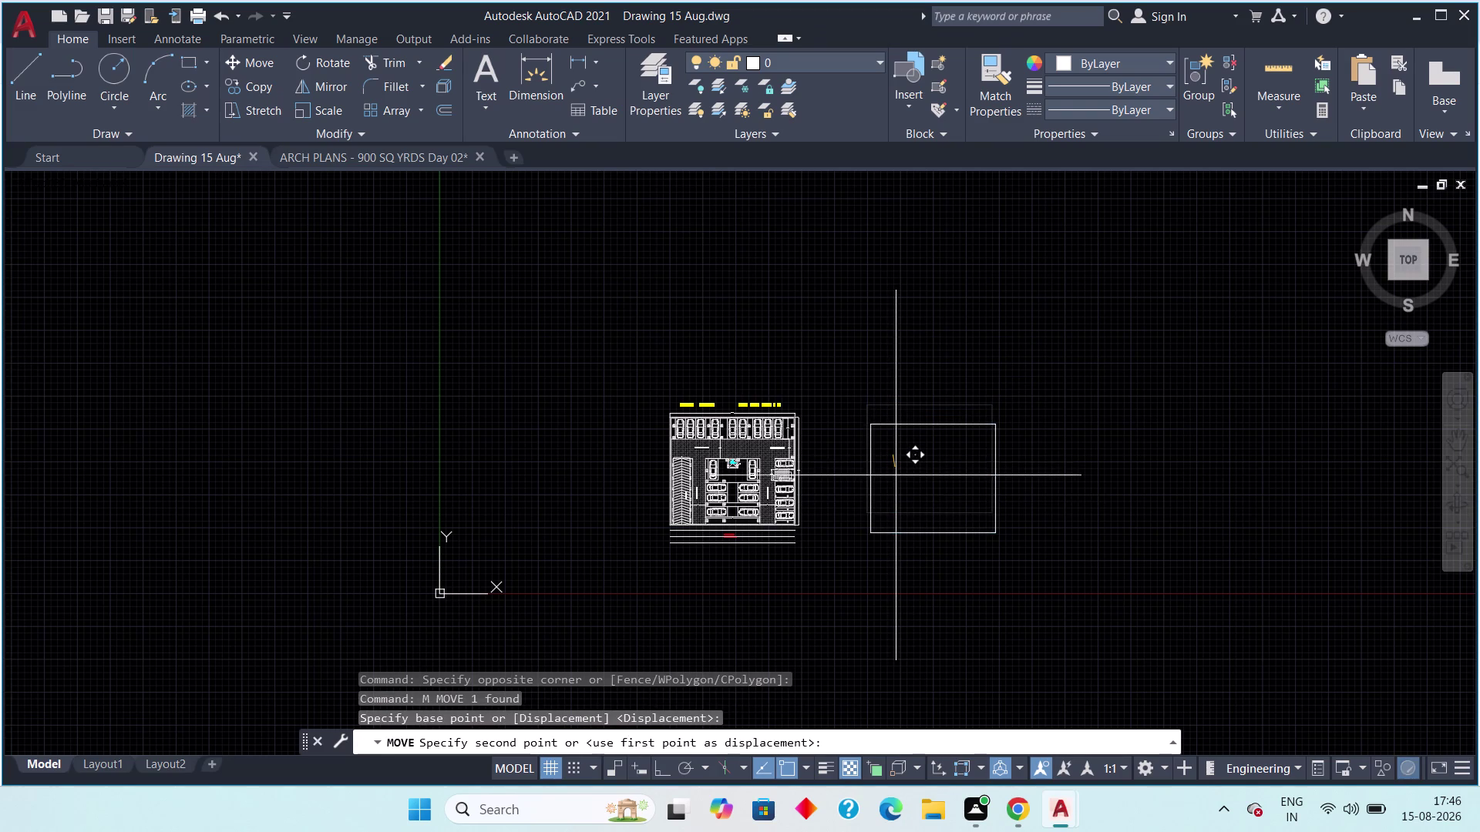
click(896, 467)
key(Escape)
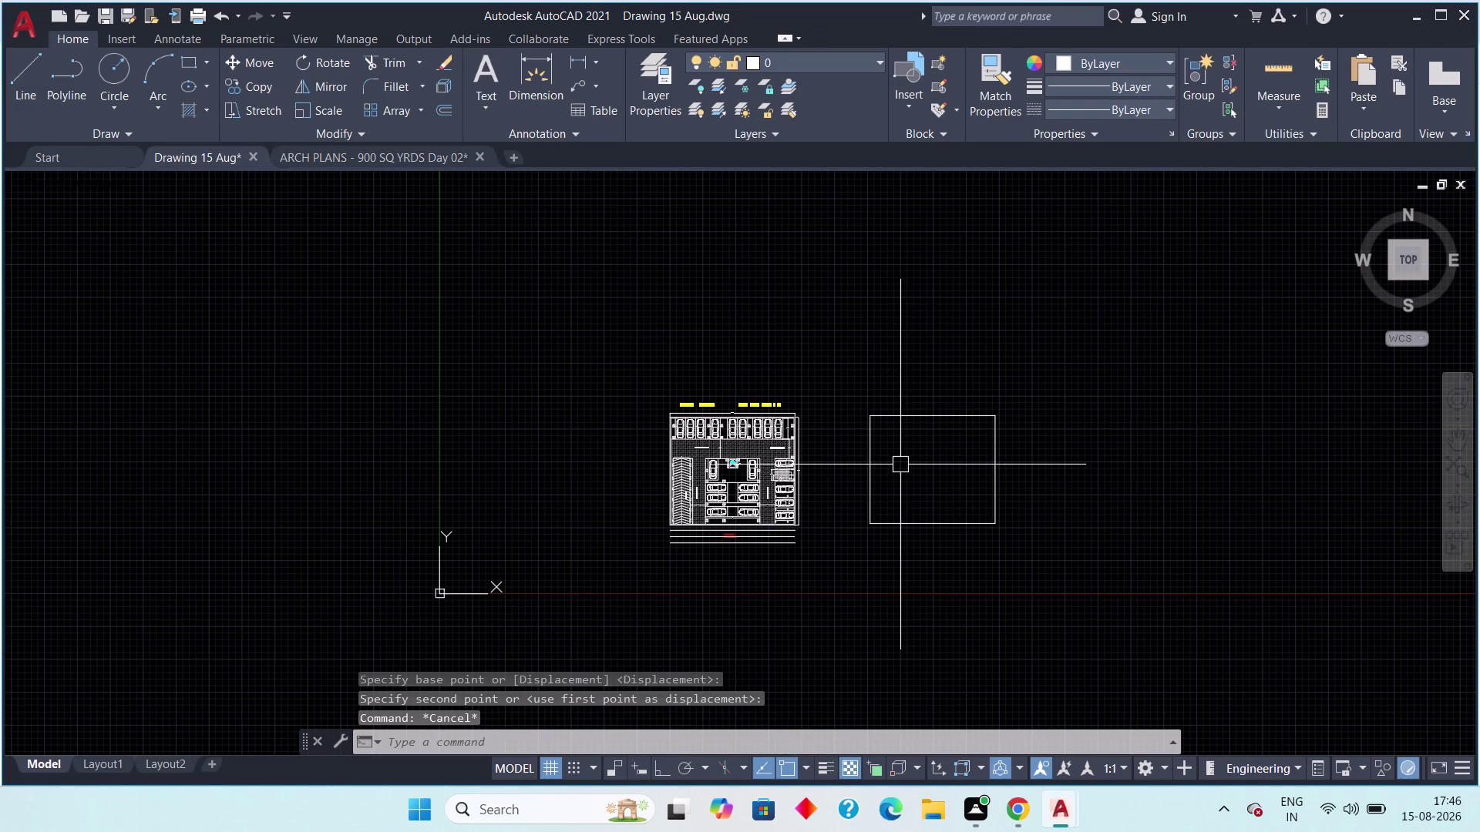
scroll(up, 3)
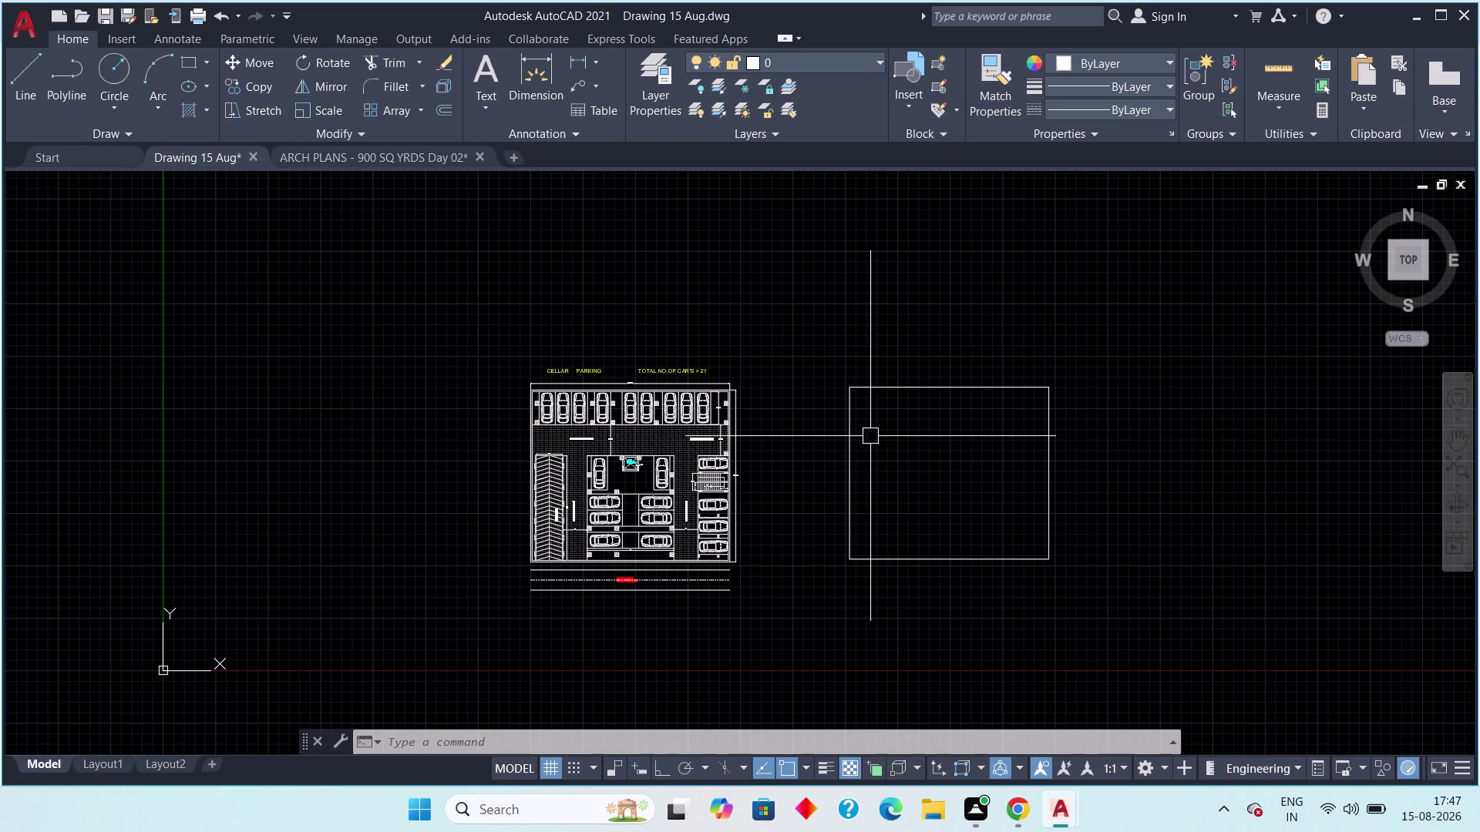
middle_drag(871, 436, 833, 423)
scroll(up, 3)
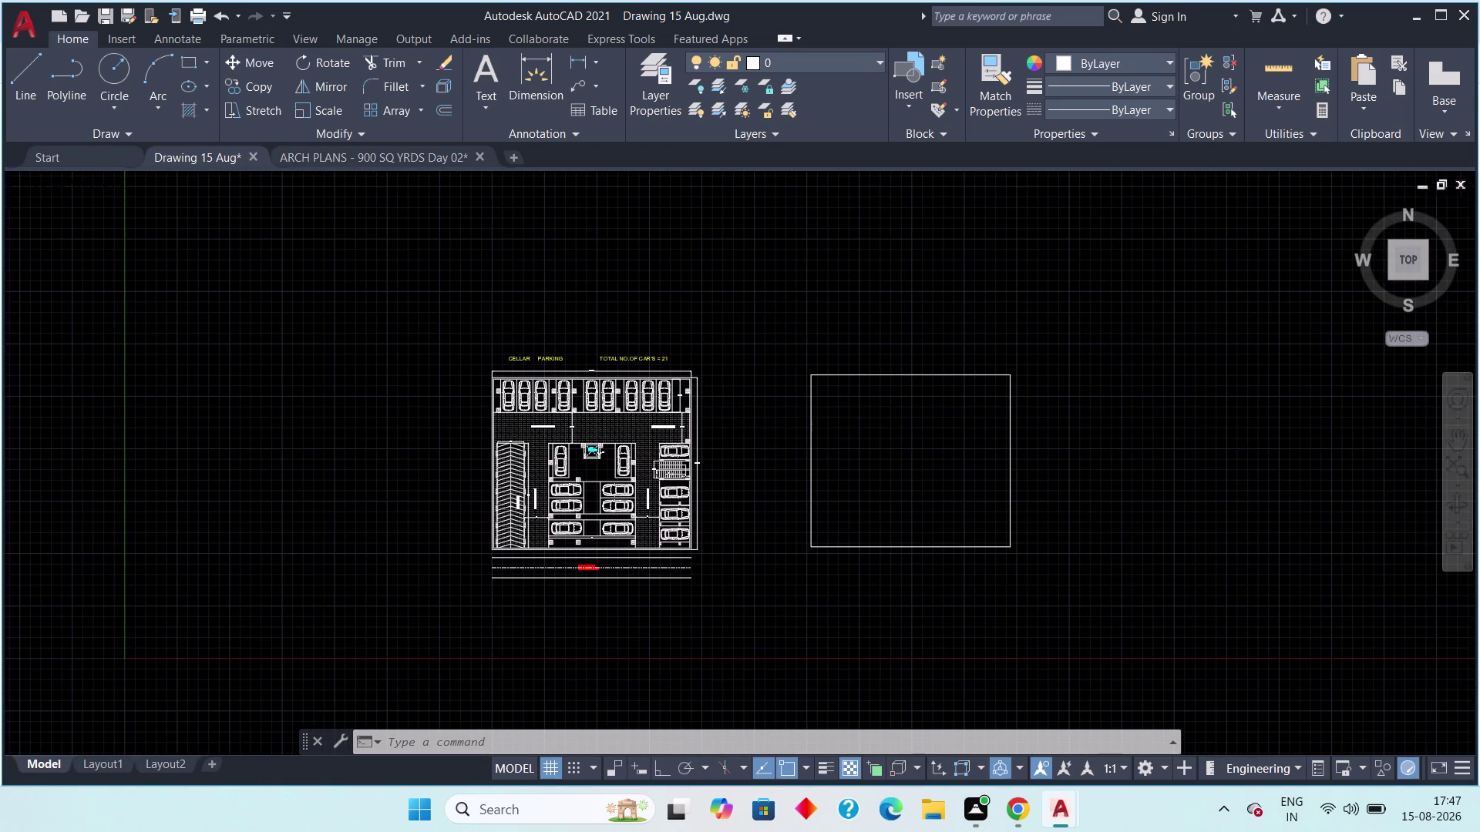
scroll(down, 3)
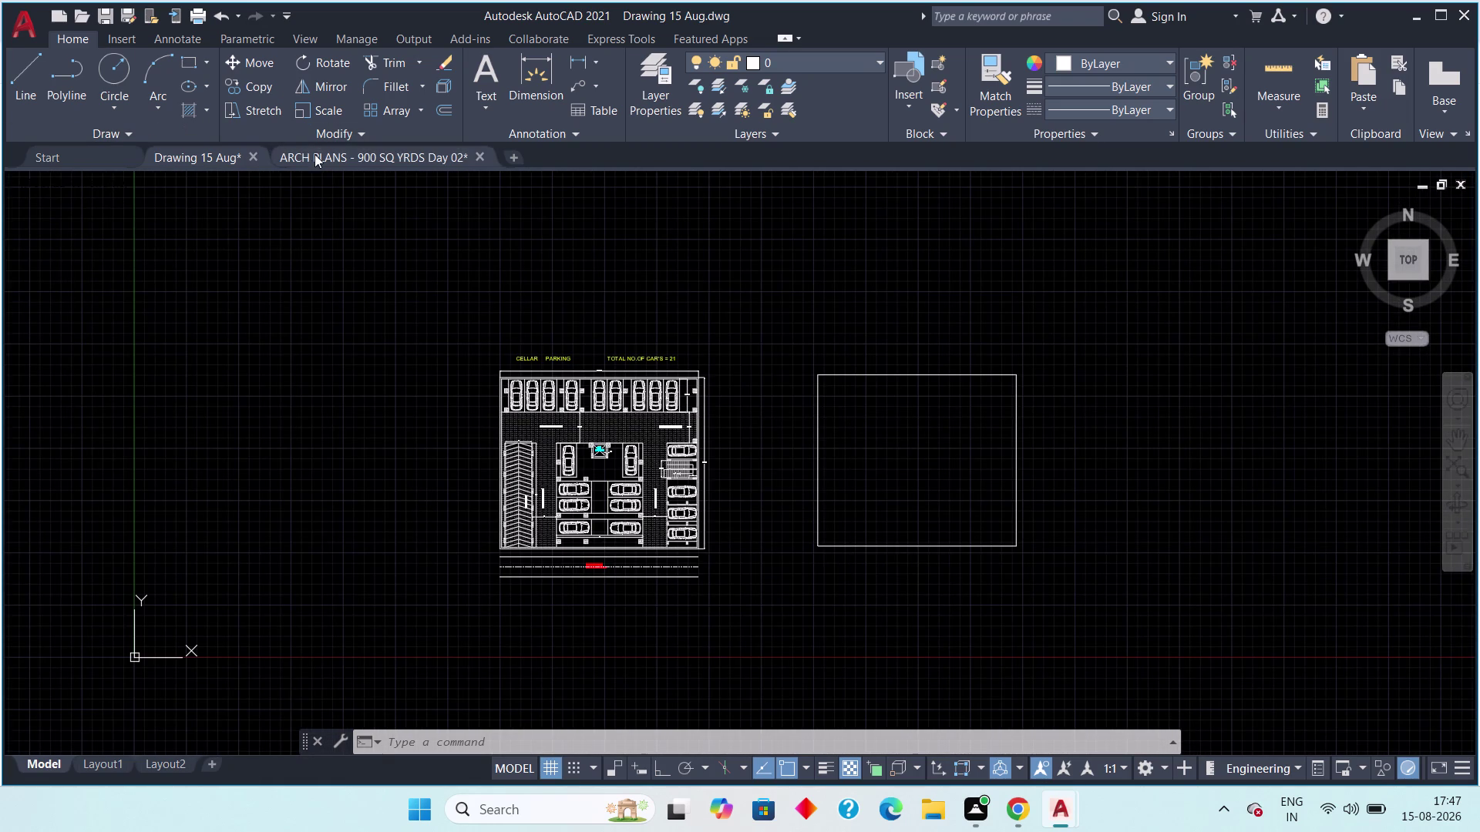
Go to the Day 02 reference plan and survey its flats, ramp and parking area.
click(319, 155)
scroll(down, 3)
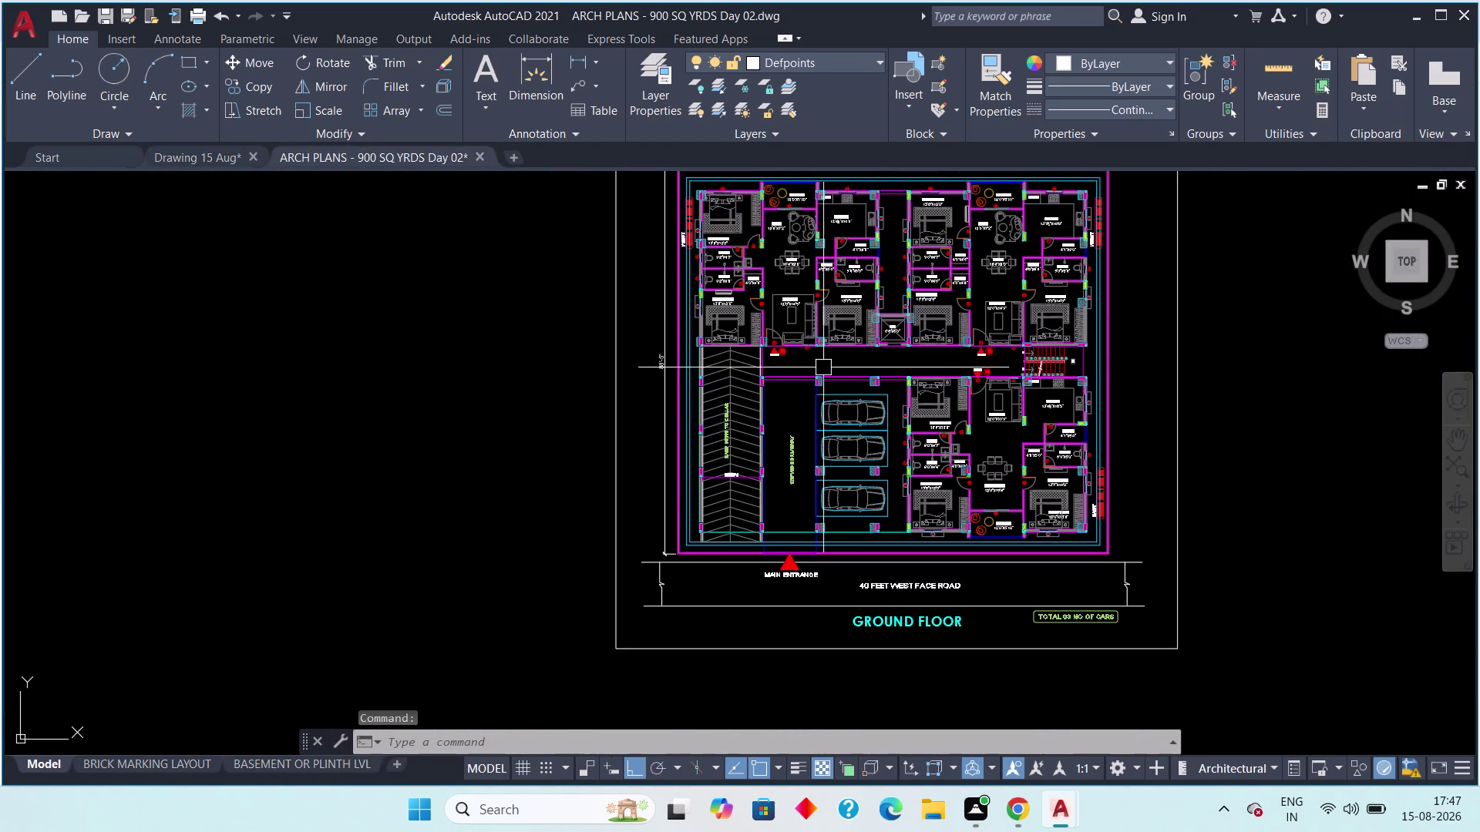
middle_drag(819, 365, 656, 473)
scroll(up, 3)
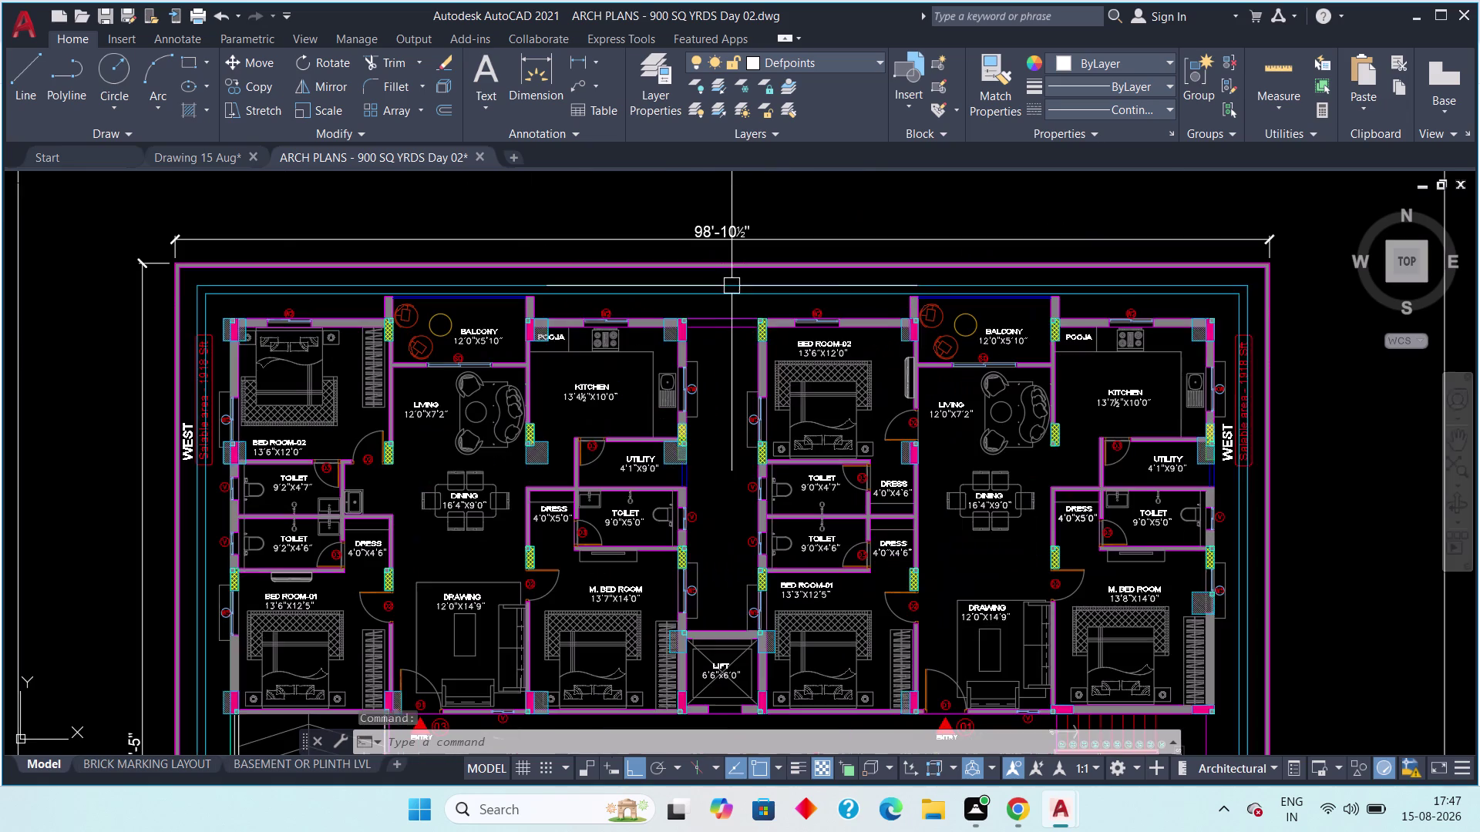
scroll(up, 3)
scroll(down, 3)
middle_drag(831, 322, 929, 316)
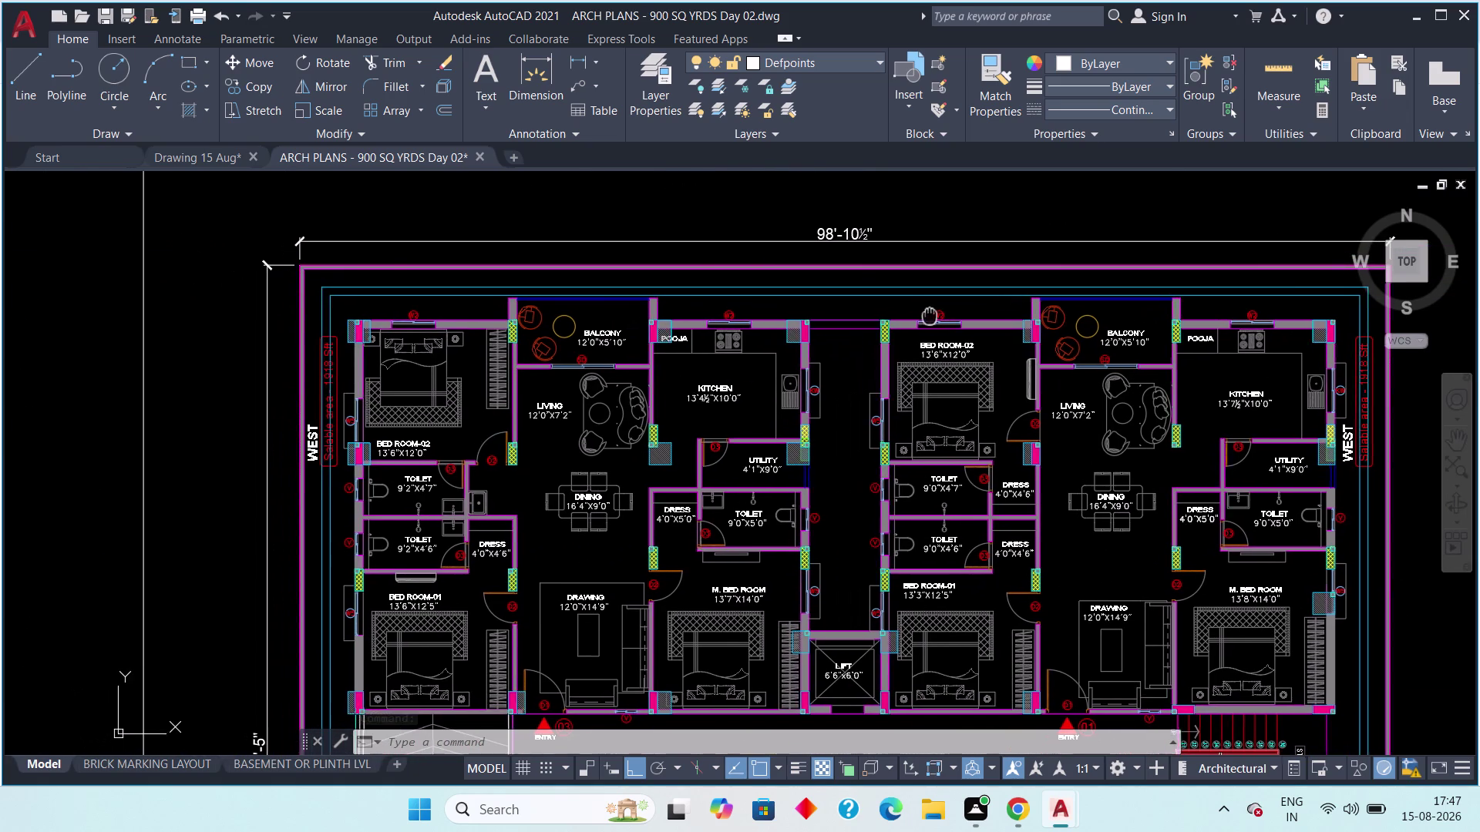
middle_drag(930, 316, 928, 316)
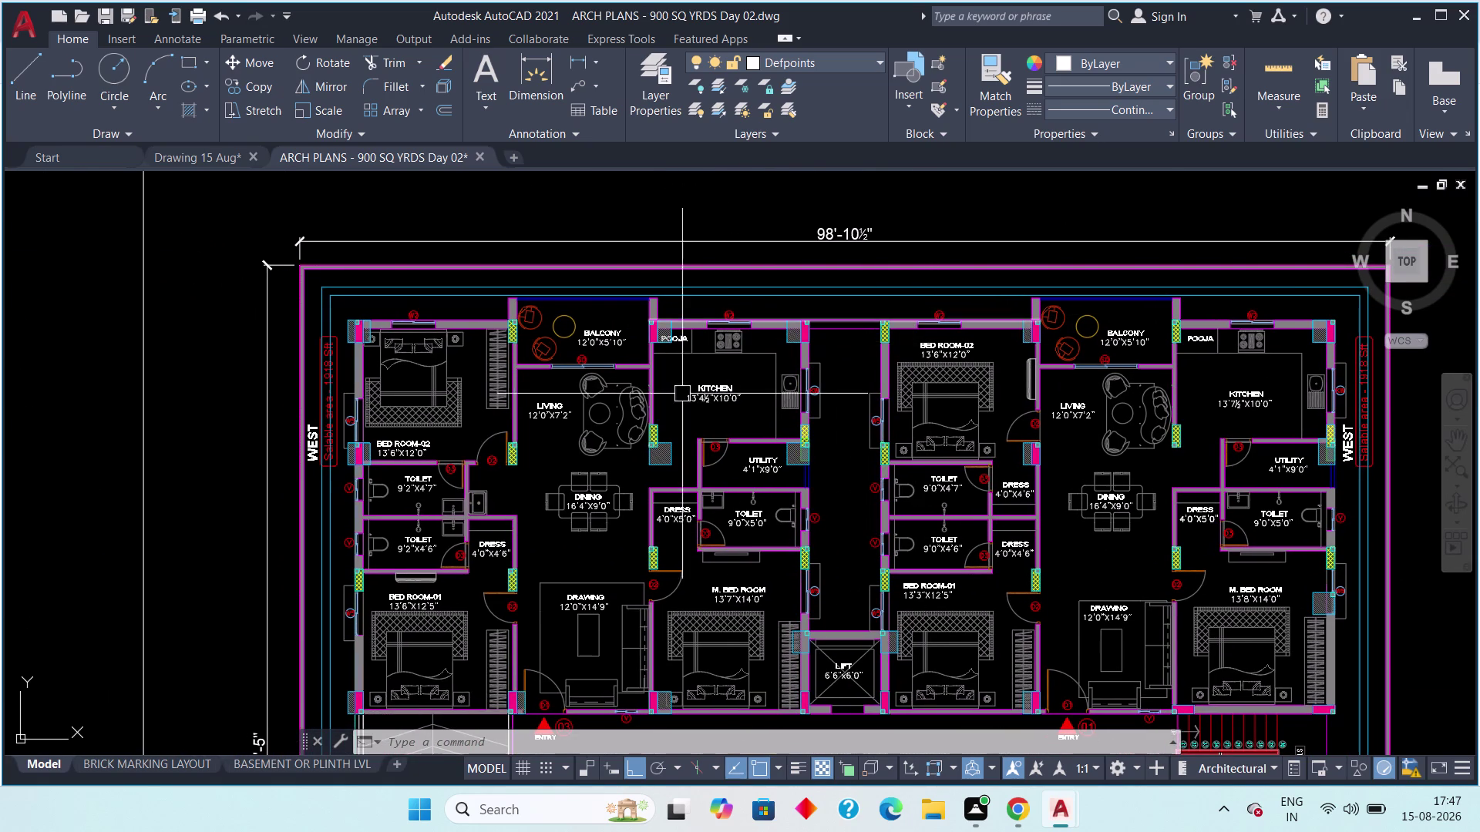
scroll(down, 3)
middle_drag(451, 412, 435, 274)
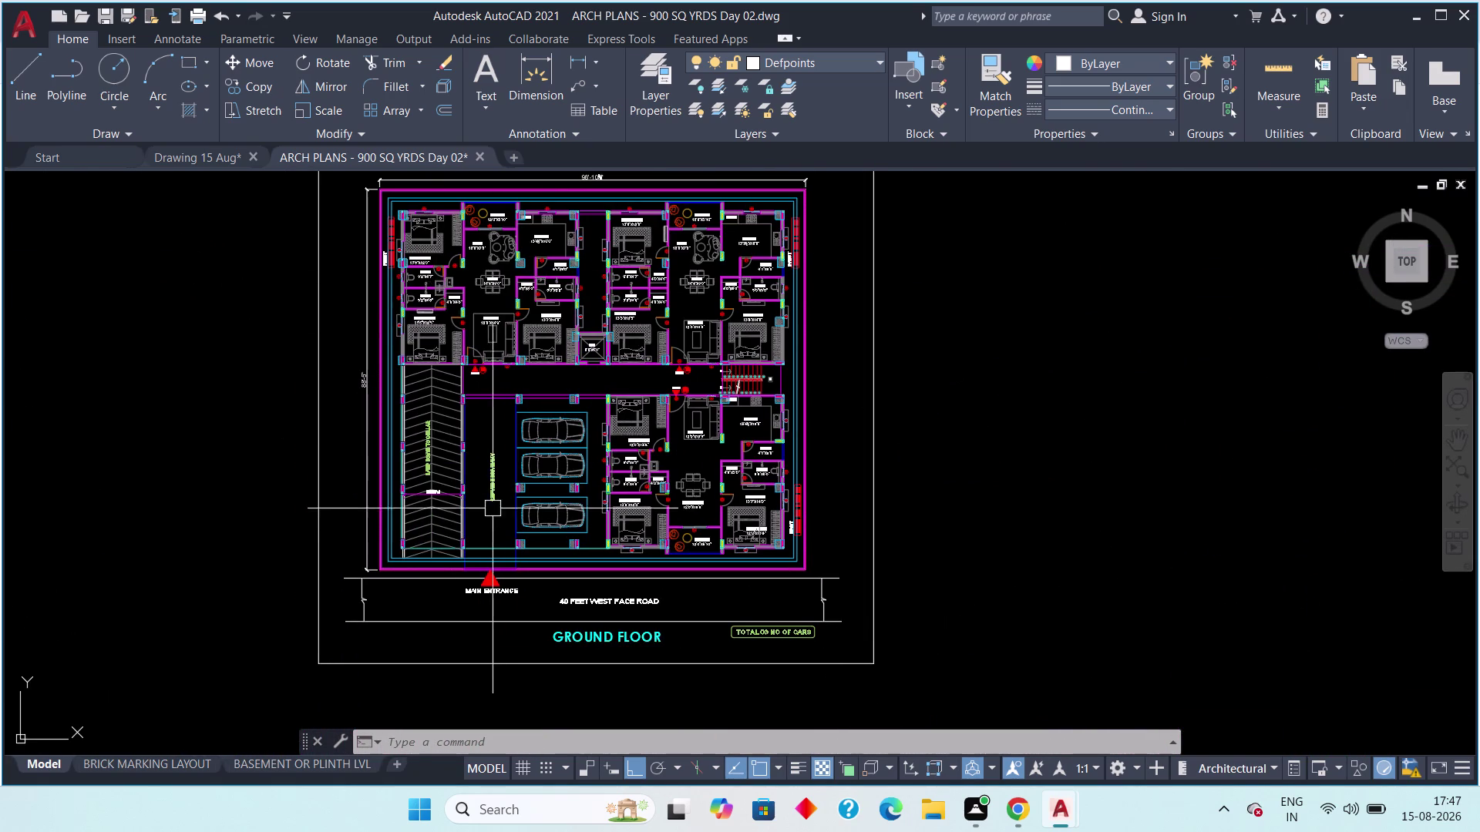
scroll(up, 3)
middle_drag(521, 347, 570, 425)
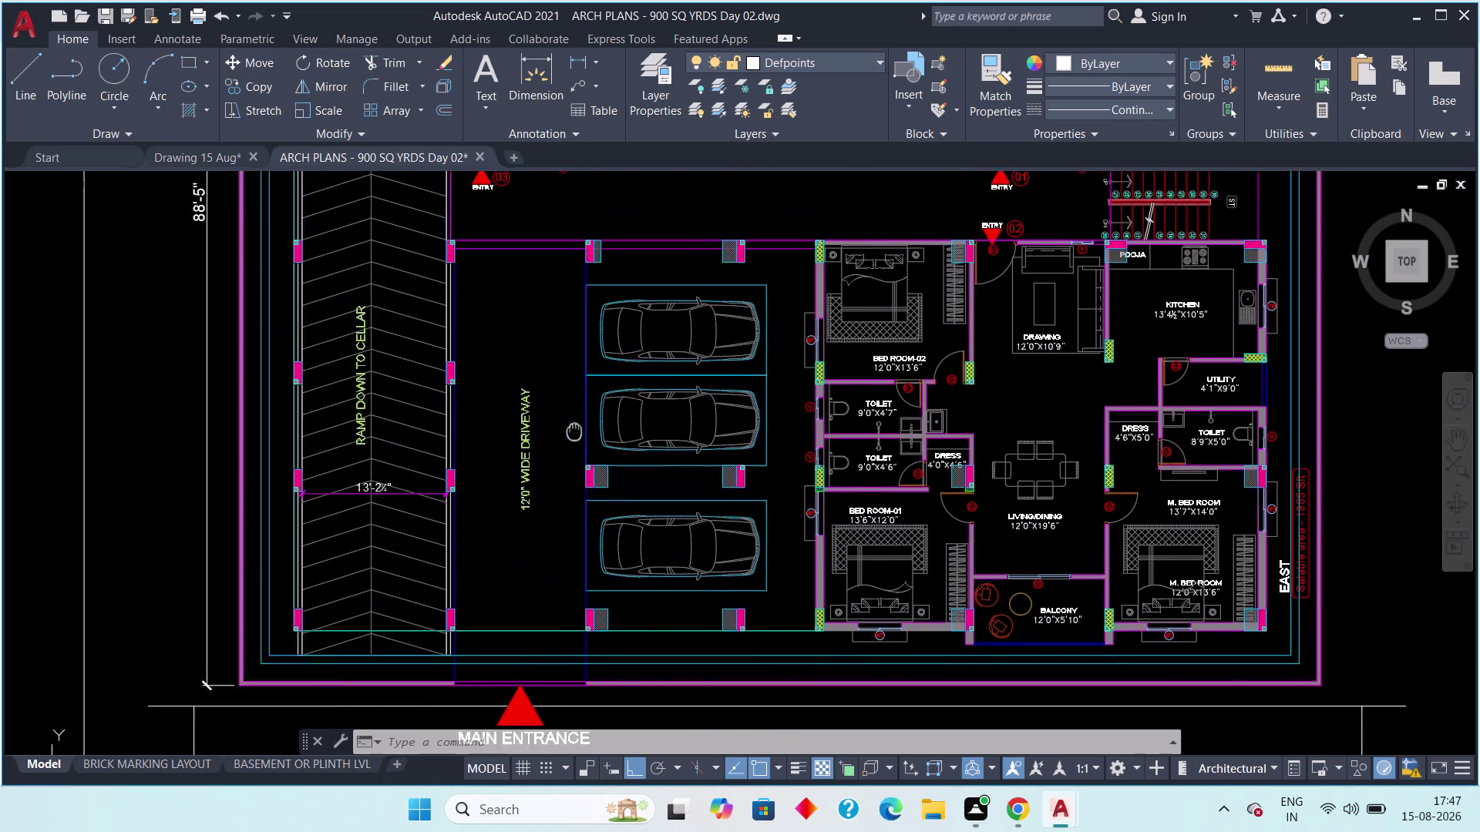
middle_drag(570, 426, 644, 495)
middle_drag(645, 390, 614, 450)
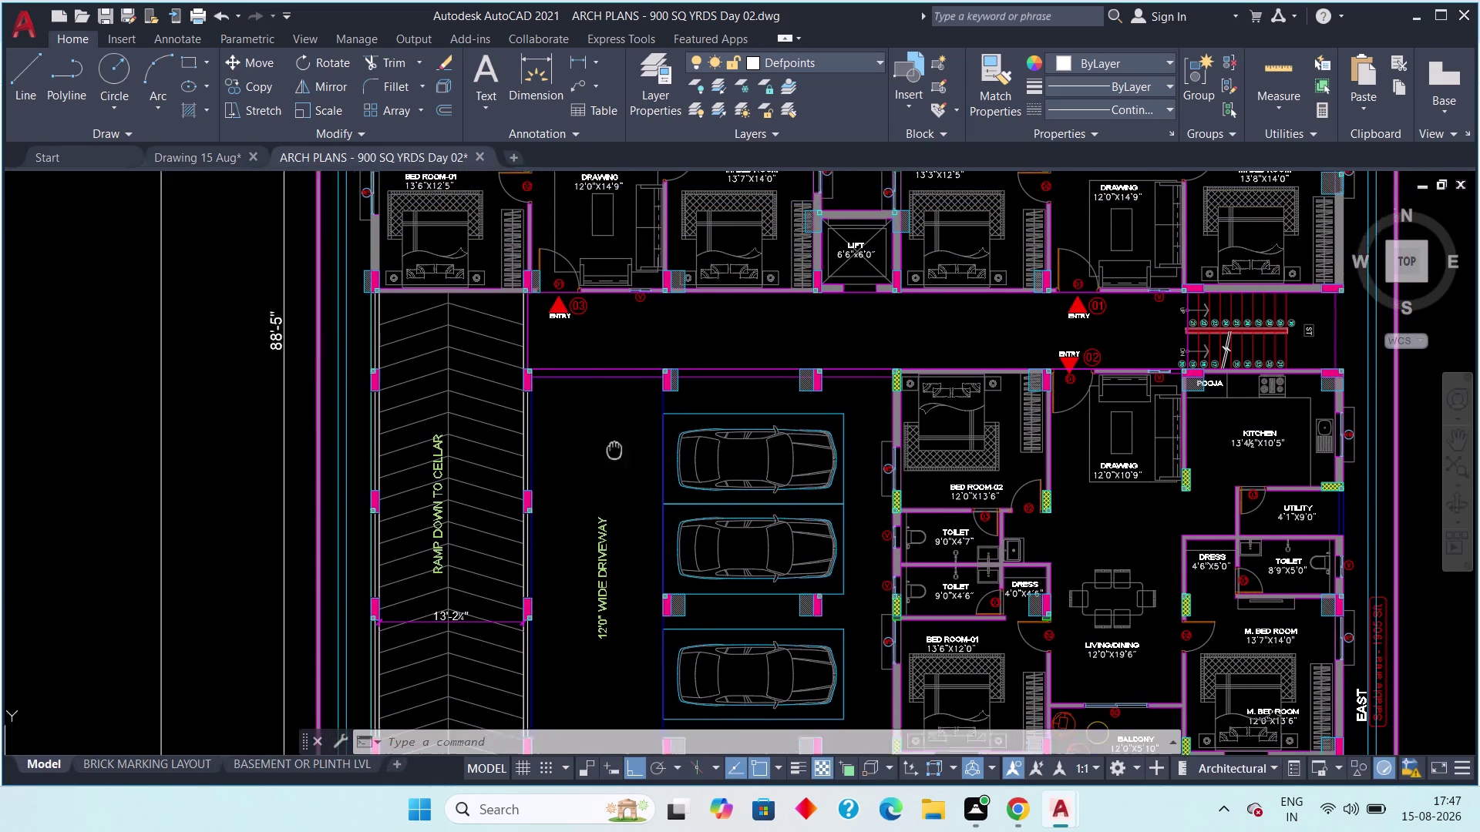
middle_drag(614, 451, 594, 490)
scroll(down, 3)
middle_drag(593, 393, 518, 558)
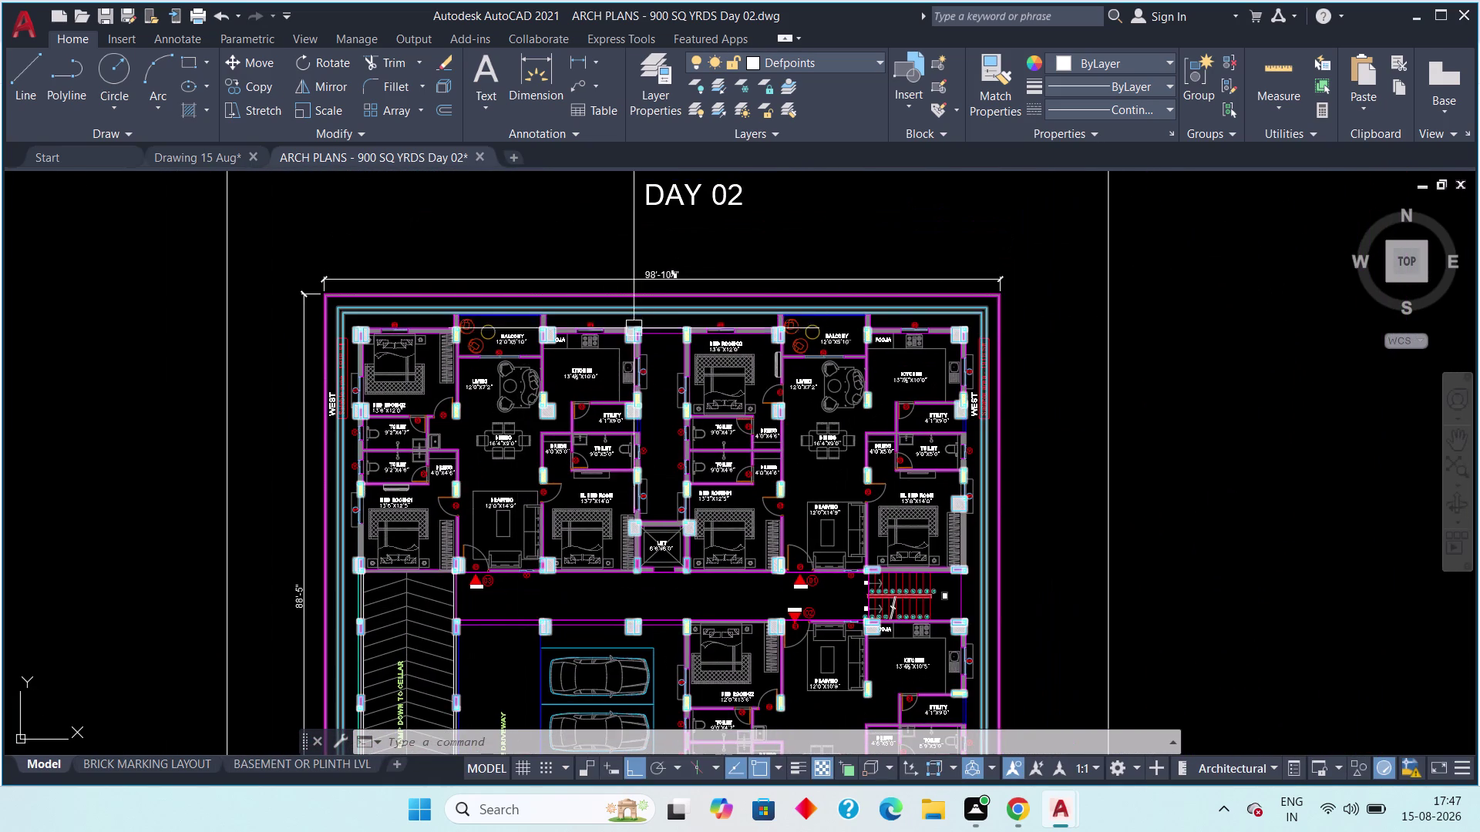
Inspect the road-side boundary and the MAIN ENTRANCE setback lines.
scroll(up, 3)
scroll(up, 3)
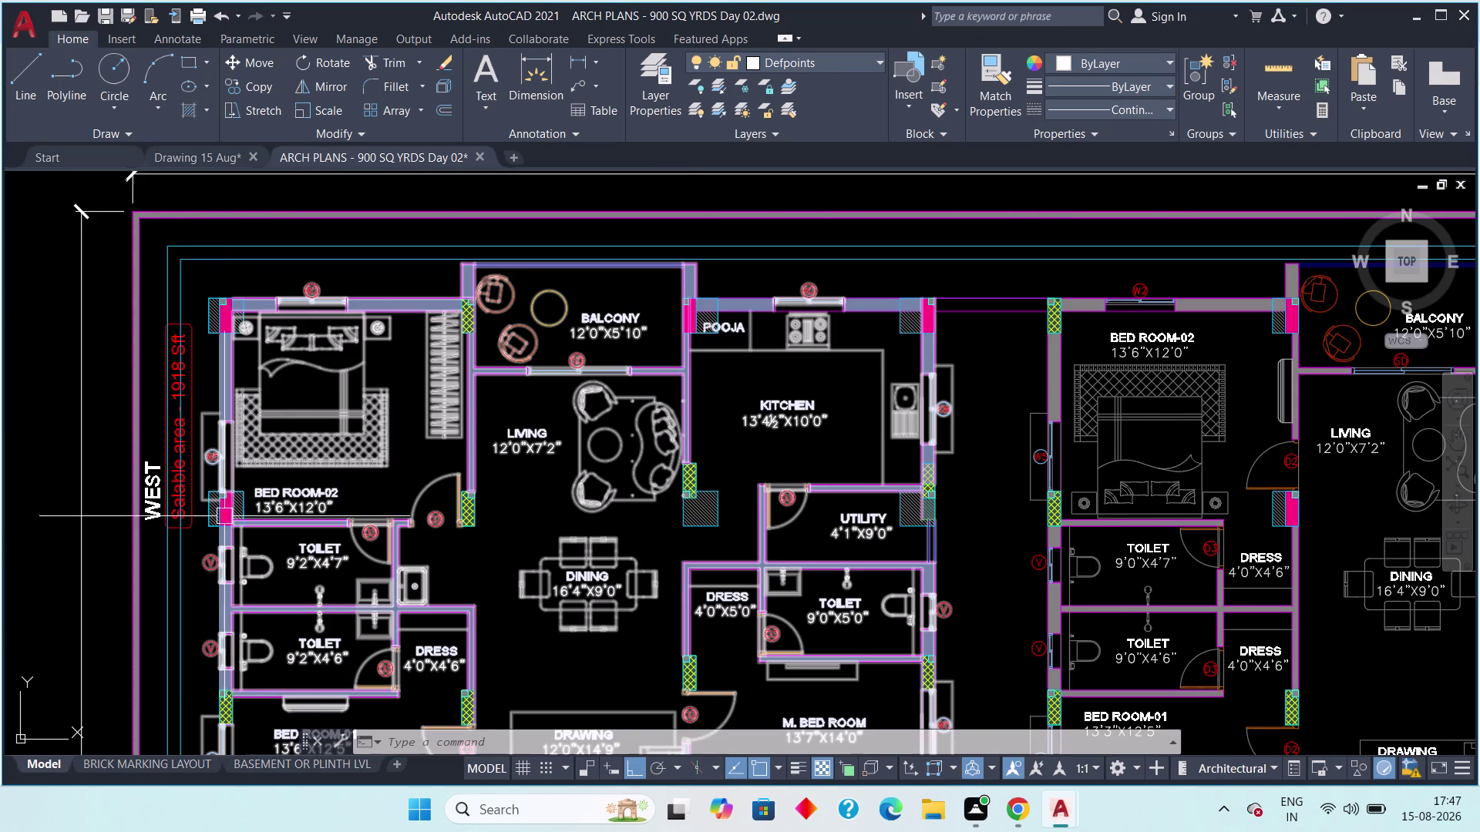
scroll(up, 3)
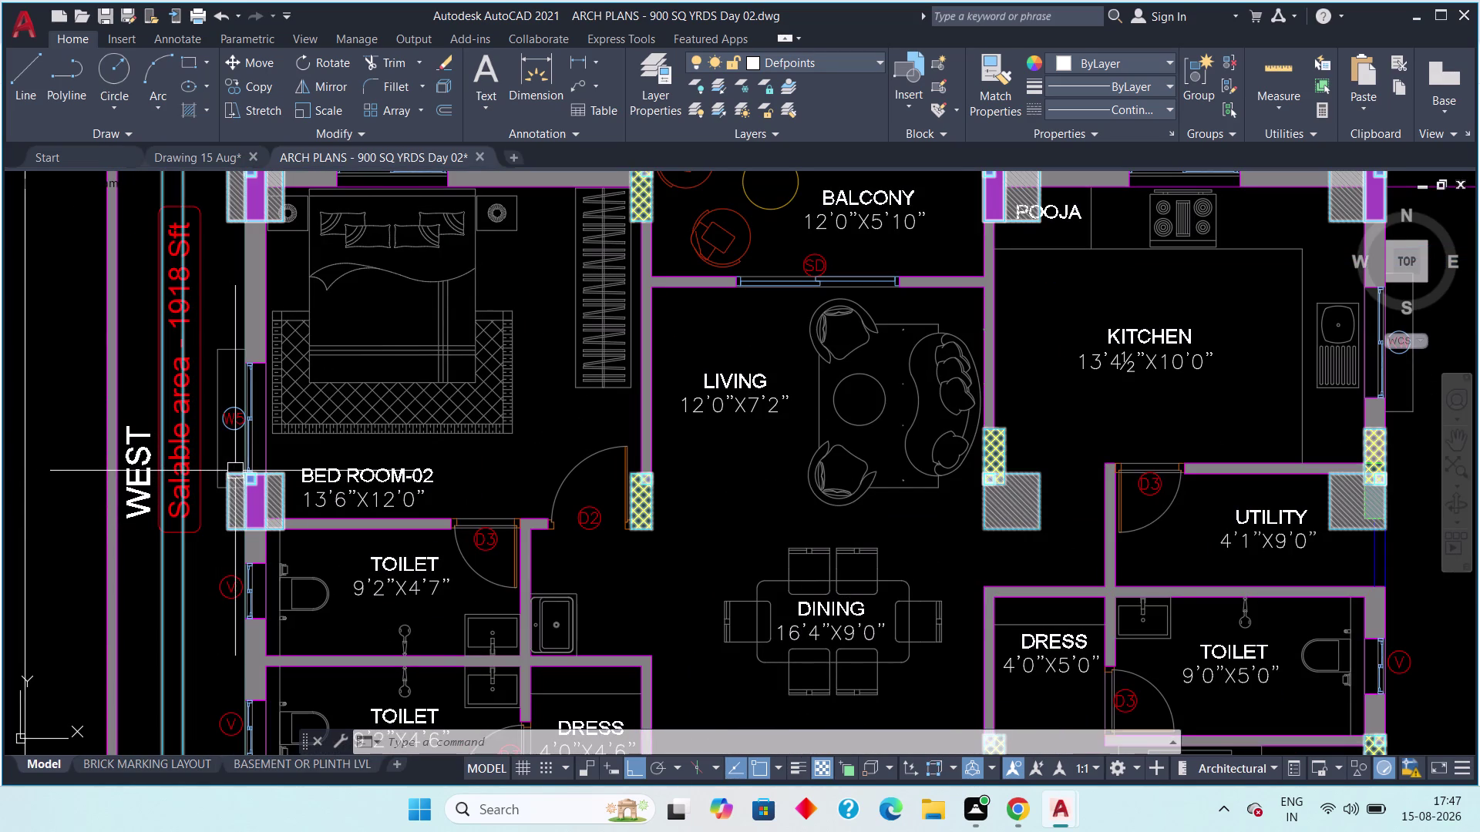
scroll(down, 3)
scroll(up, 3)
scroll(down, 3)
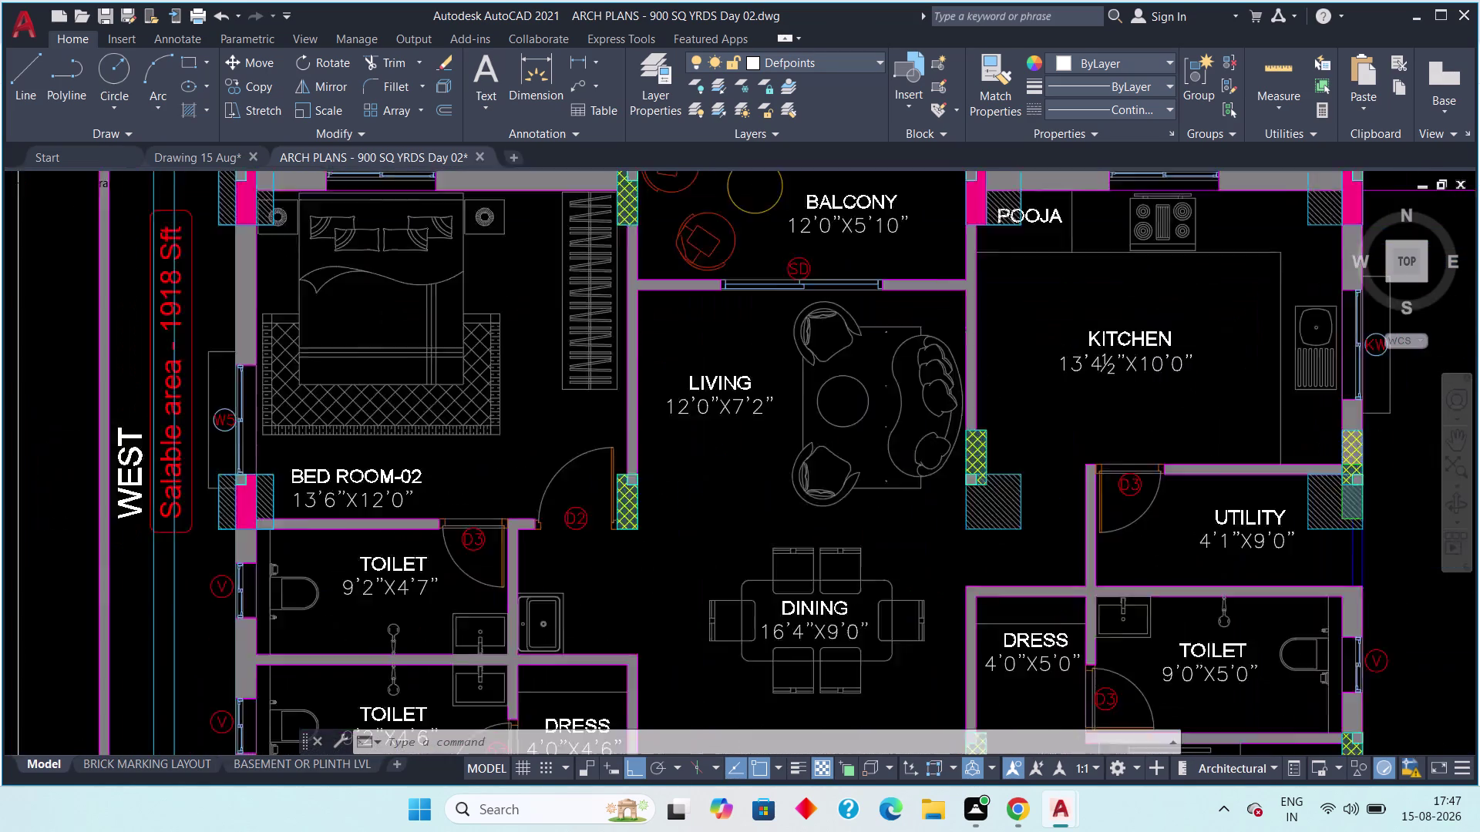
scroll(down, 3)
middle_drag(580, 401, 427, 346)
scroll(down, 3)
middle_drag(681, 435, 602, 284)
middle_drag(670, 471, 642, 339)
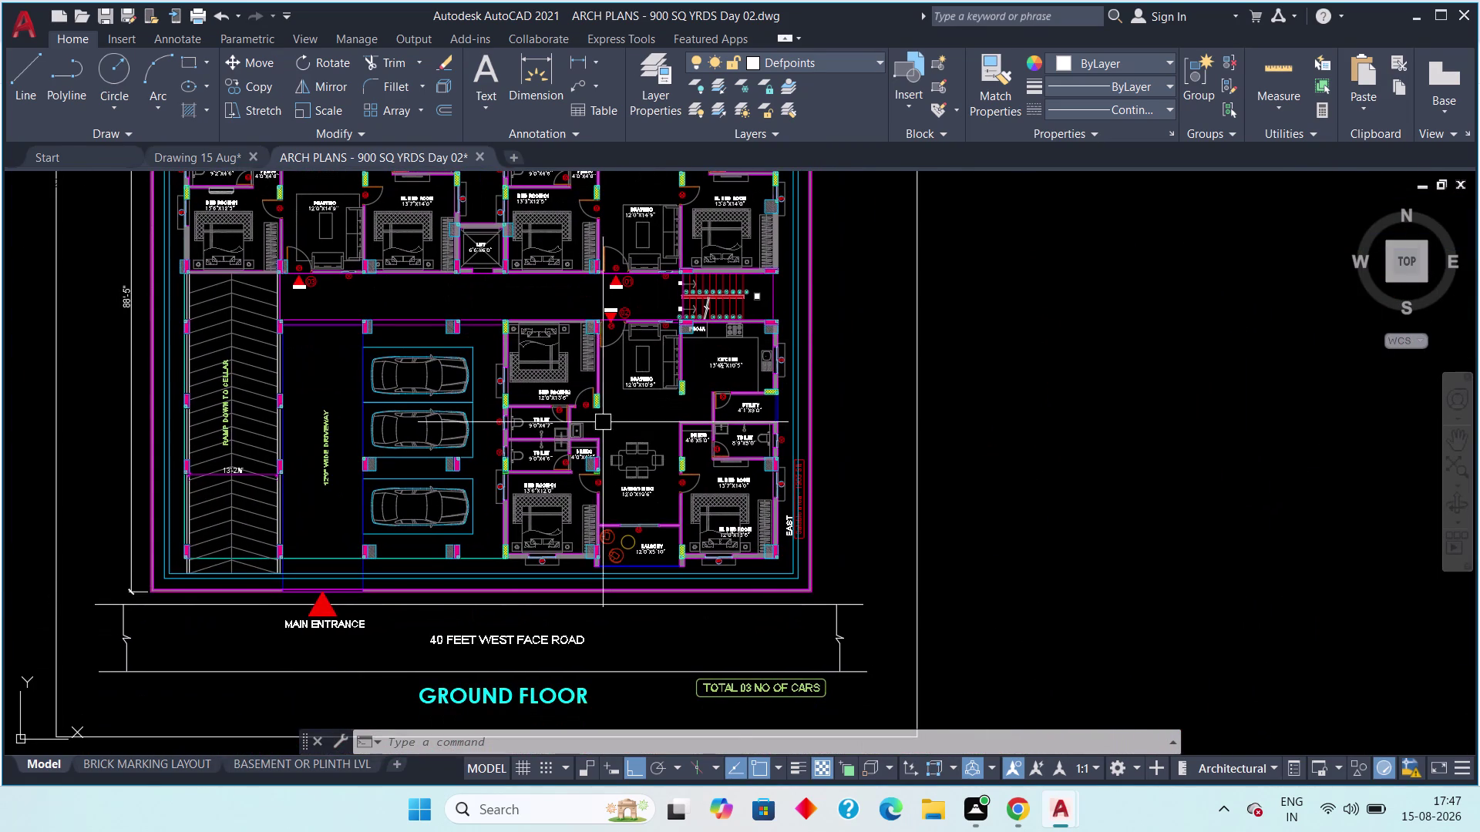
scroll(up, 3)
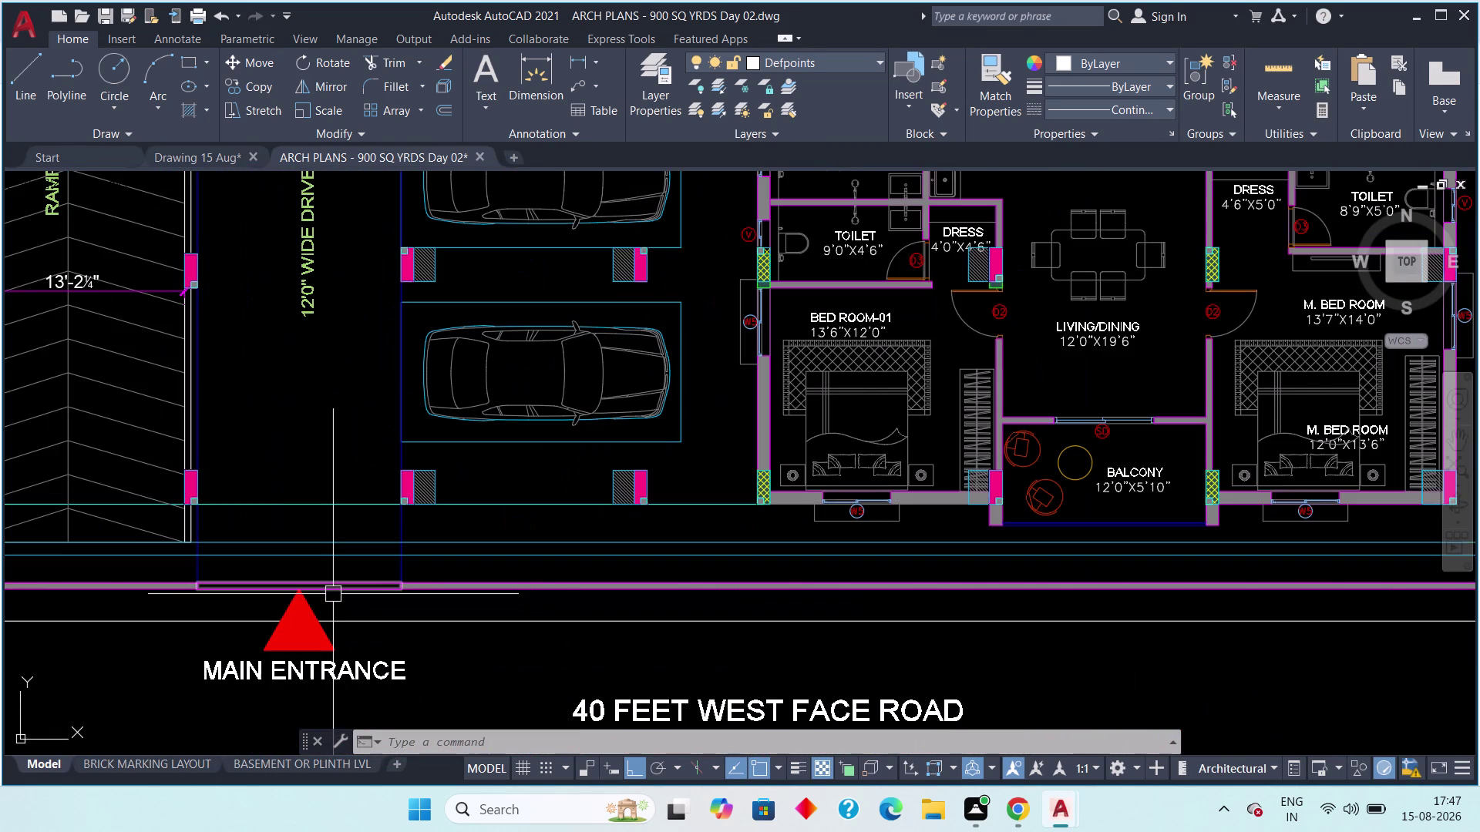
middle_drag(336, 594, 430, 589)
scroll(down, 3)
middle_drag(1086, 528, 830, 557)
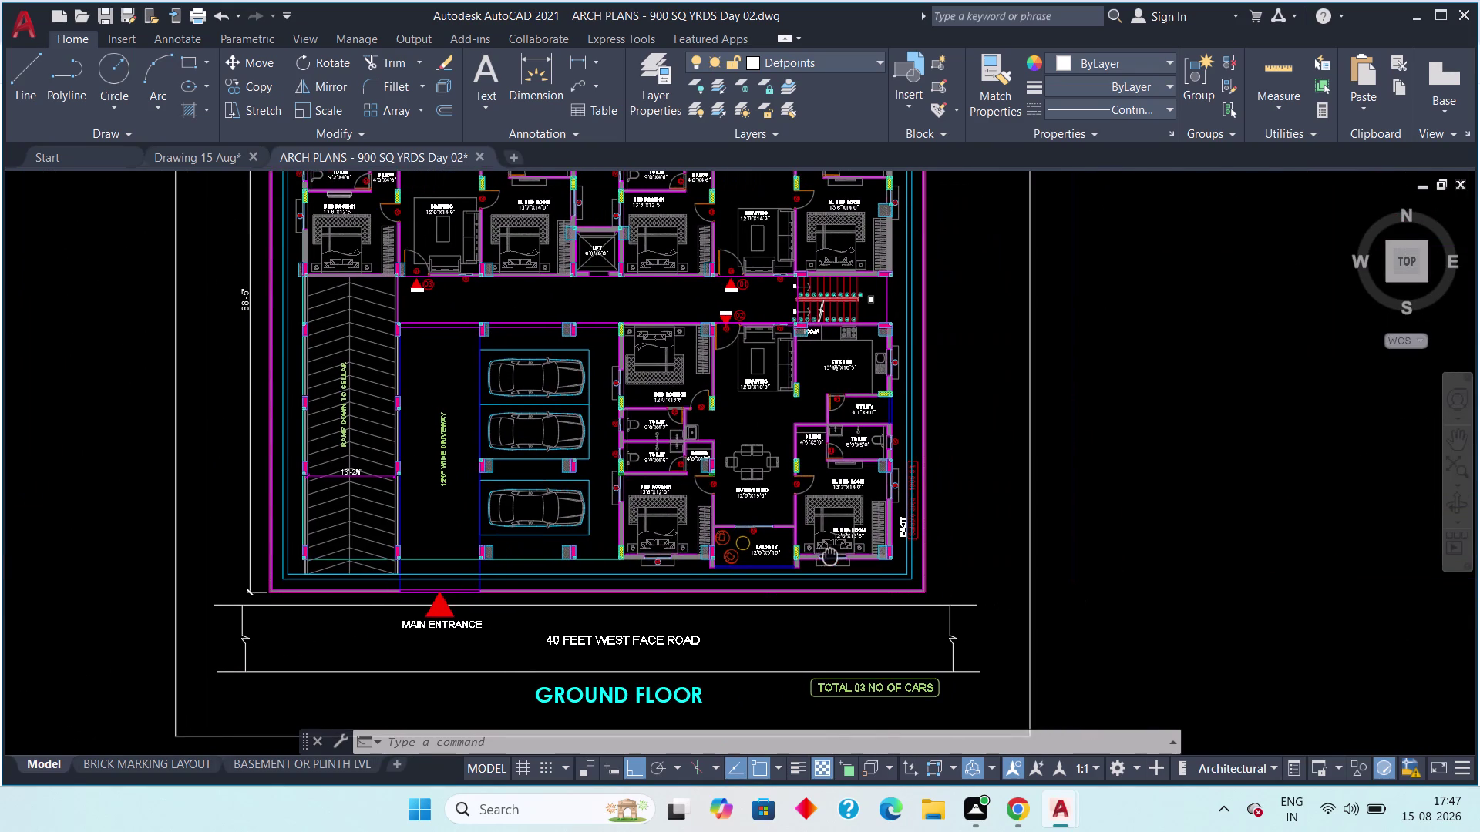
middle_drag(830, 557, 829, 557)
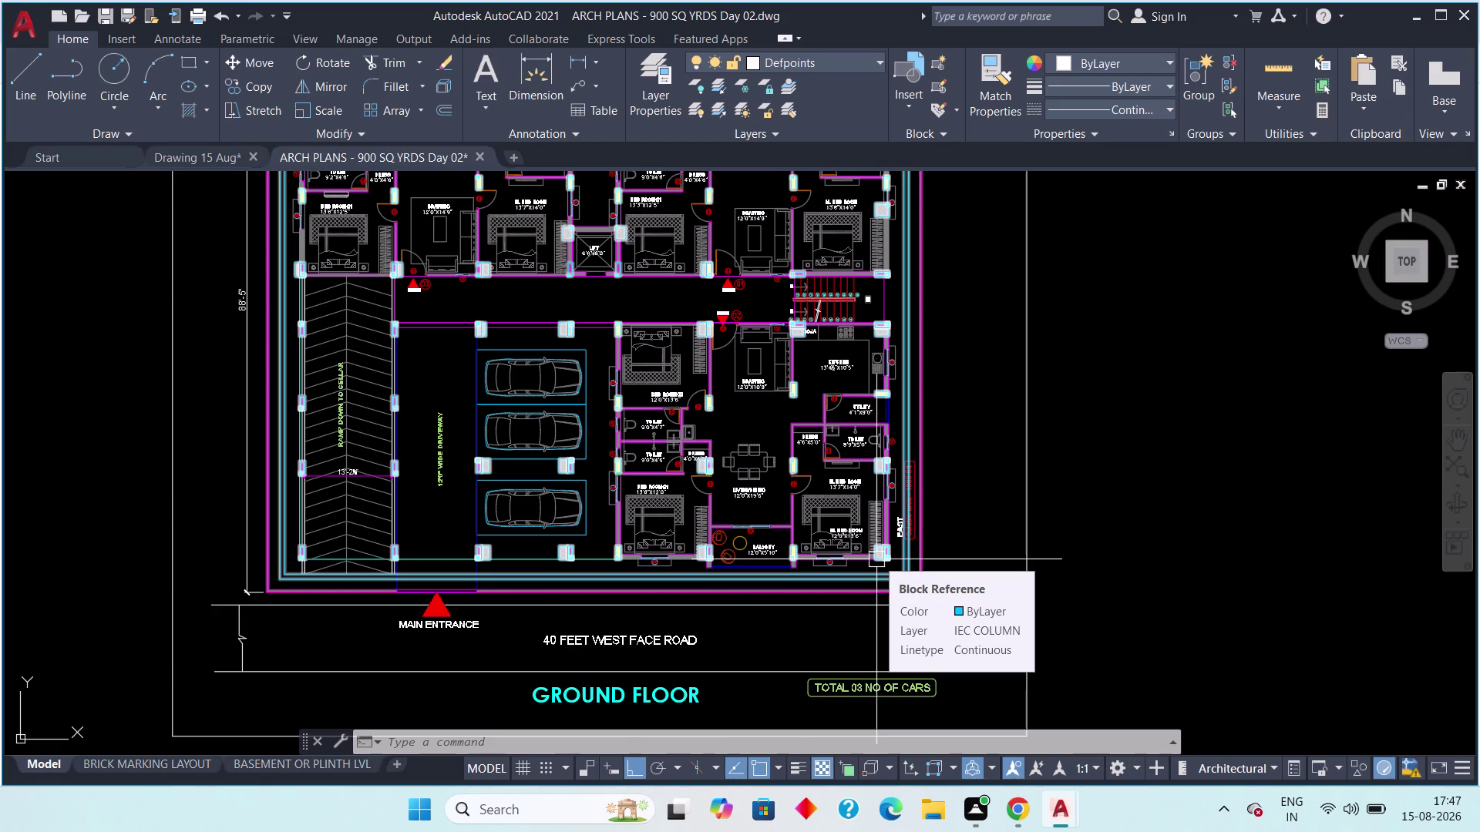
Survey the east-side rooms, then center the top width dimension and top-left plot corner.
scroll(up, 3)
scroll(up, 3)
middle_drag(873, 558, 787, 638)
scroll(down, 3)
middle_drag(843, 356, 907, 603)
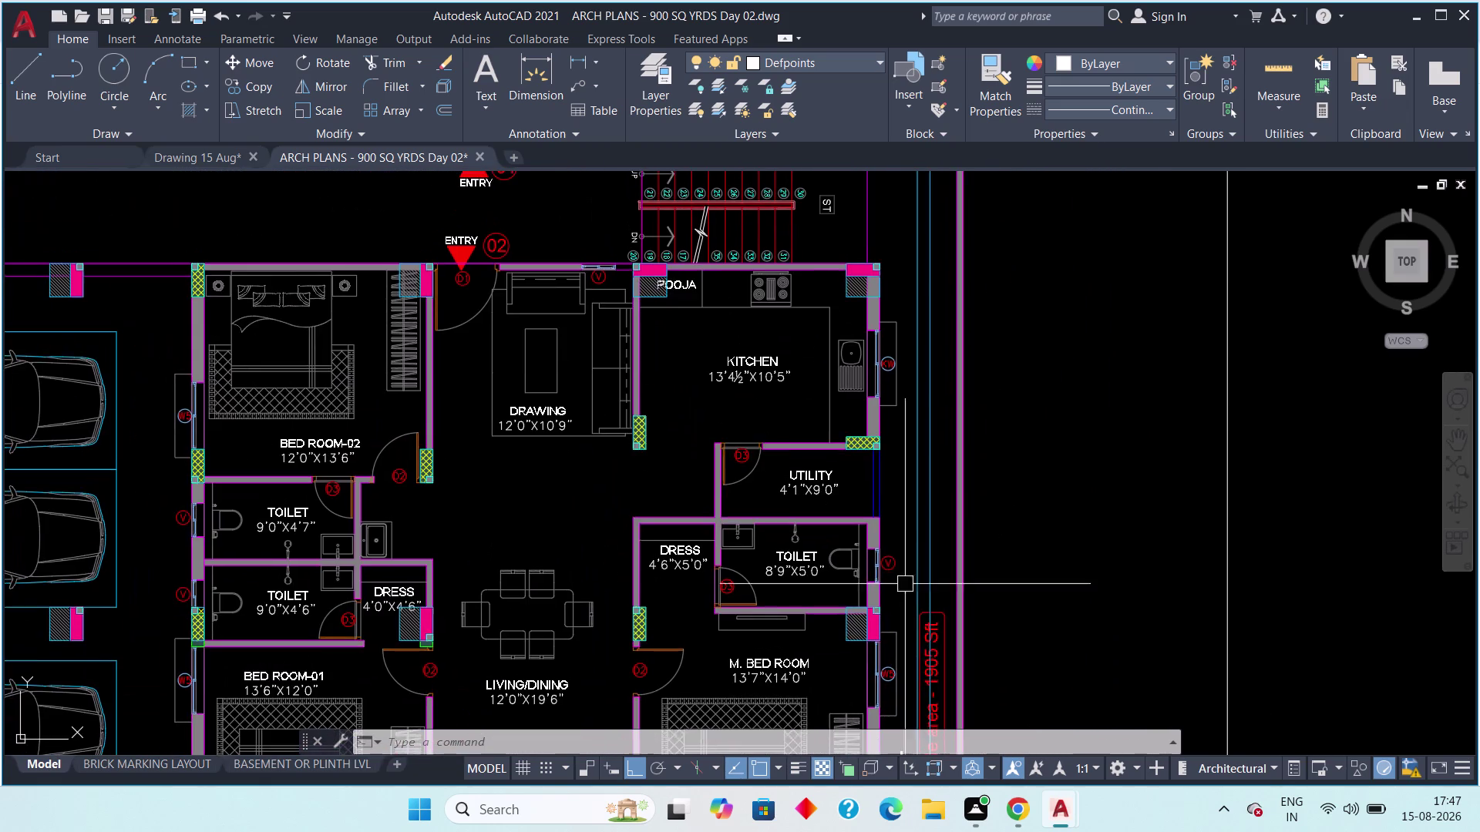
scroll(down, 3)
middle_drag(715, 362, 764, 534)
scroll(down, 3)
scroll(down, 3)
middle_drag(669, 373, 709, 535)
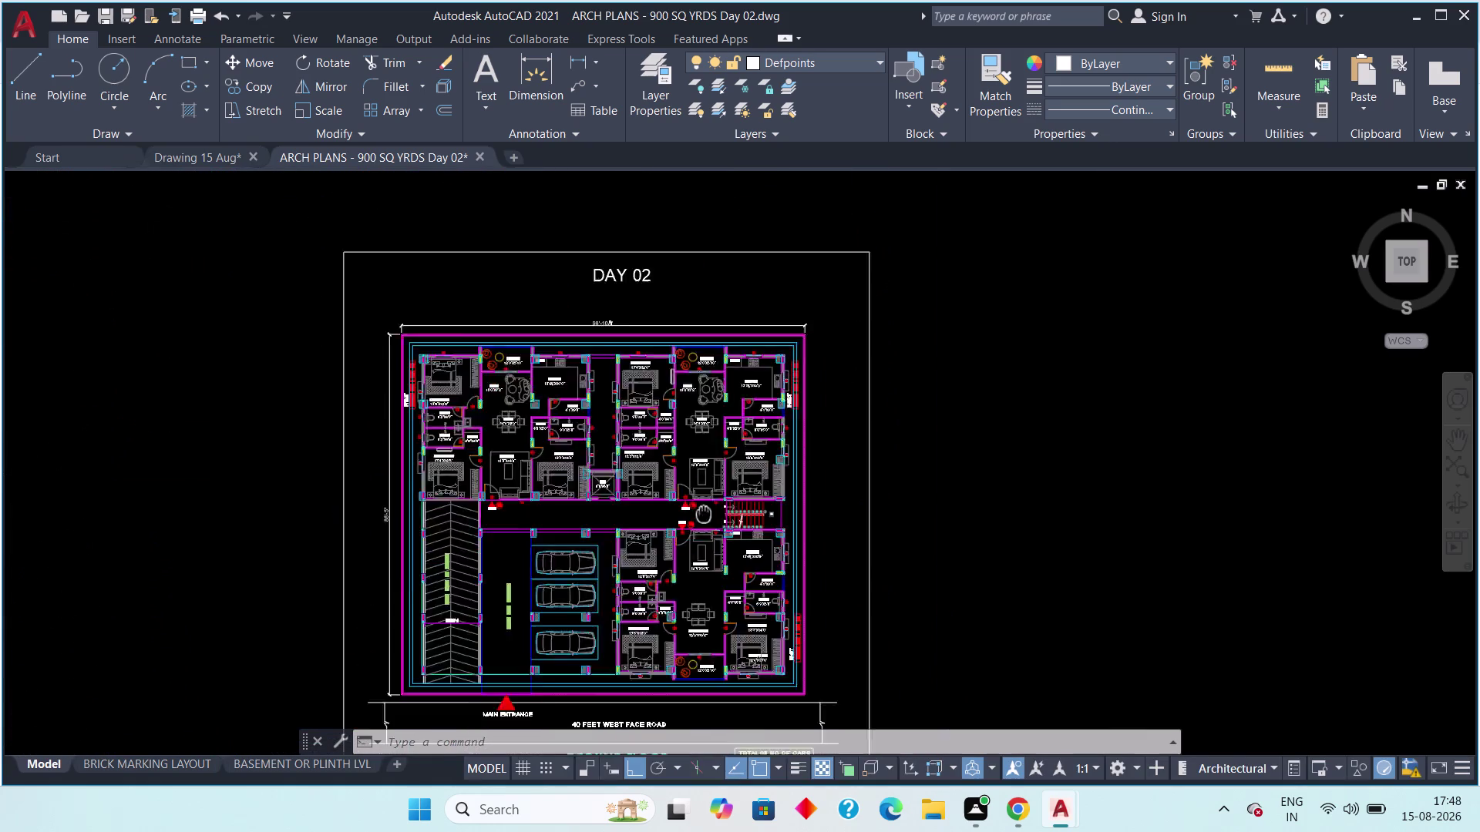
middle_drag(708, 535, 721, 592)
scroll(up, 3)
scroll(up, 3)
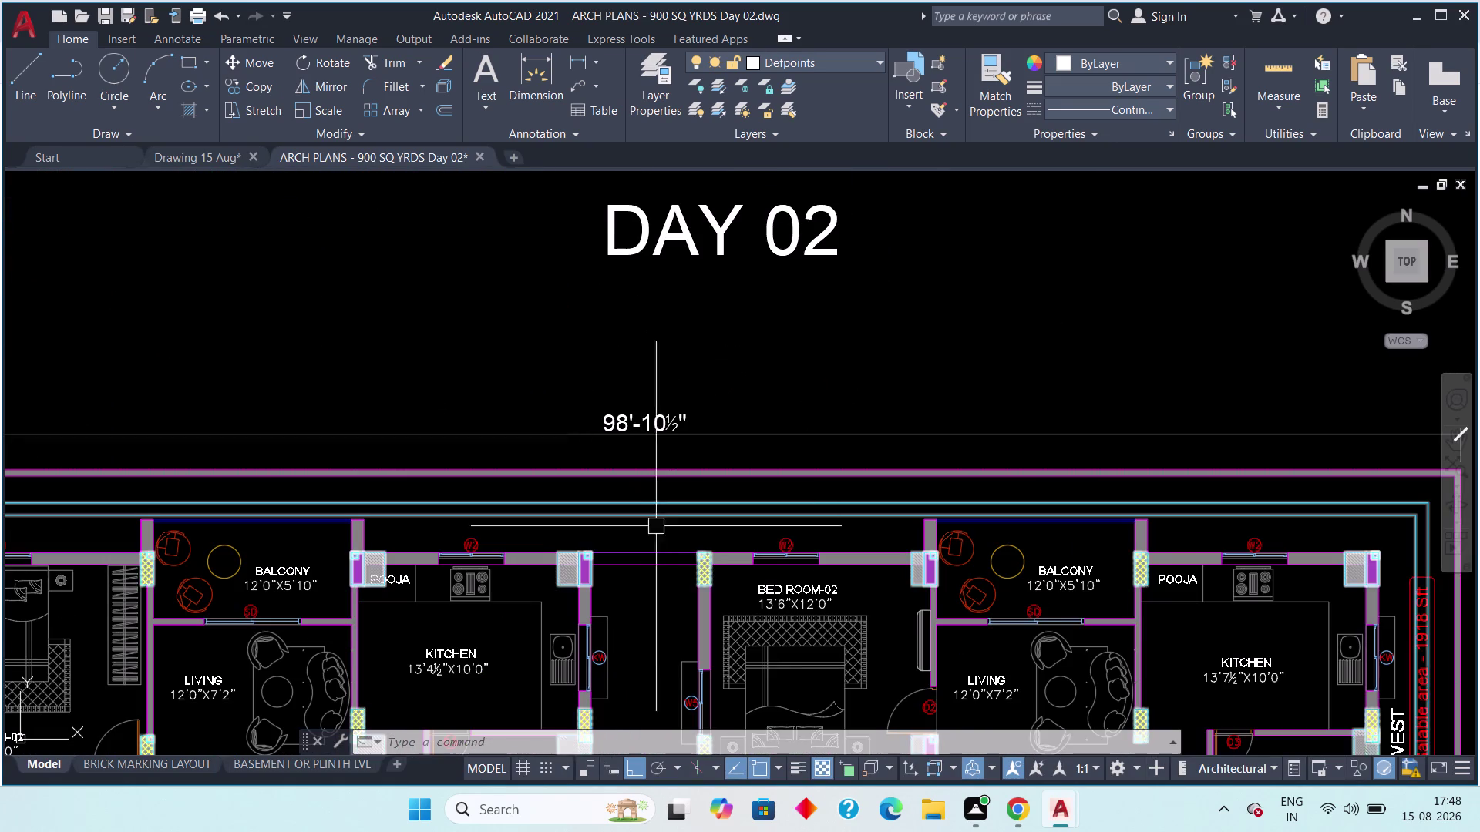
middle_drag(663, 543, 692, 396)
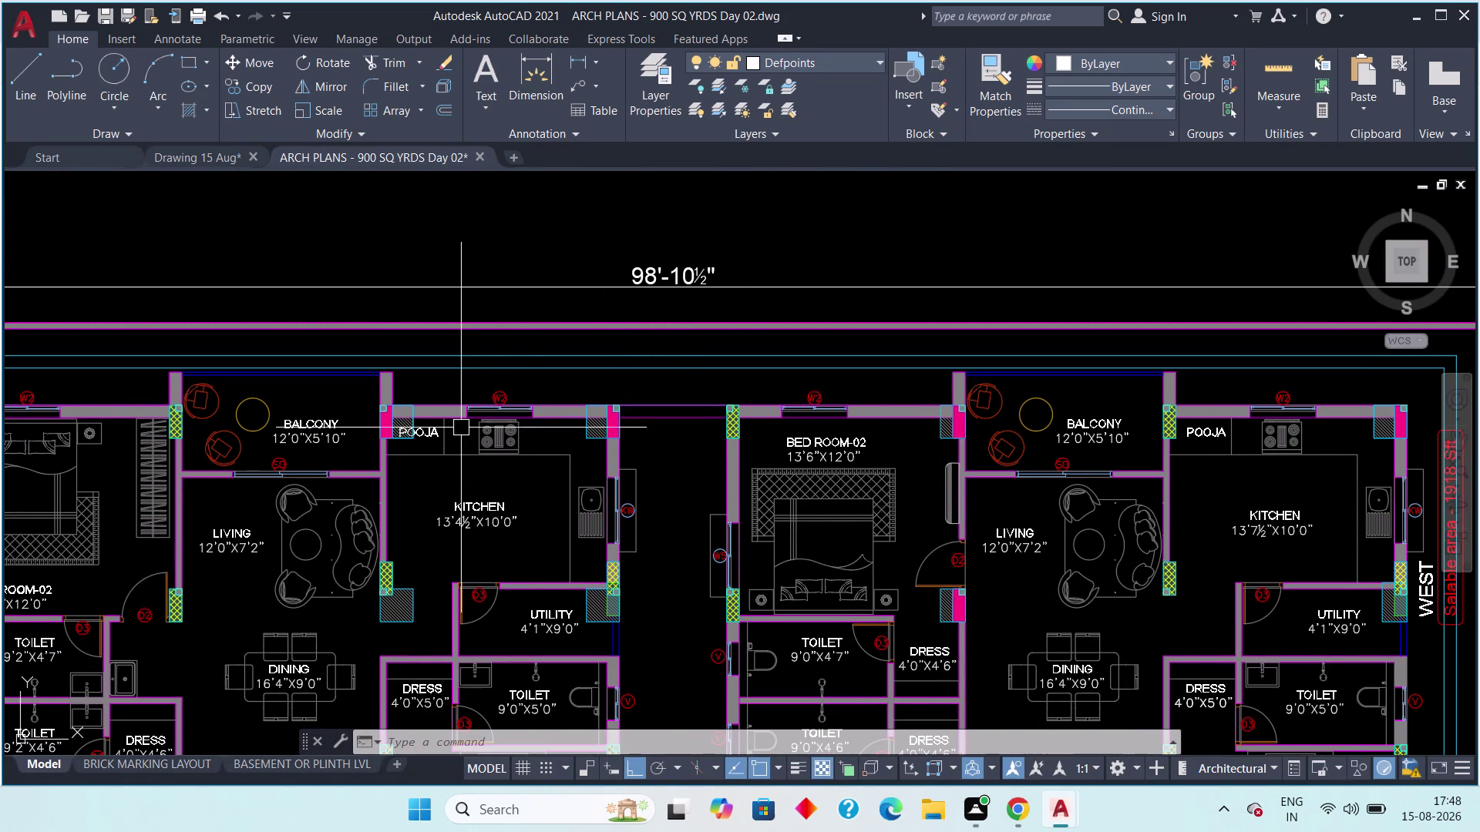
middle_drag(499, 435, 945, 414)
middle_drag(379, 373, 451, 384)
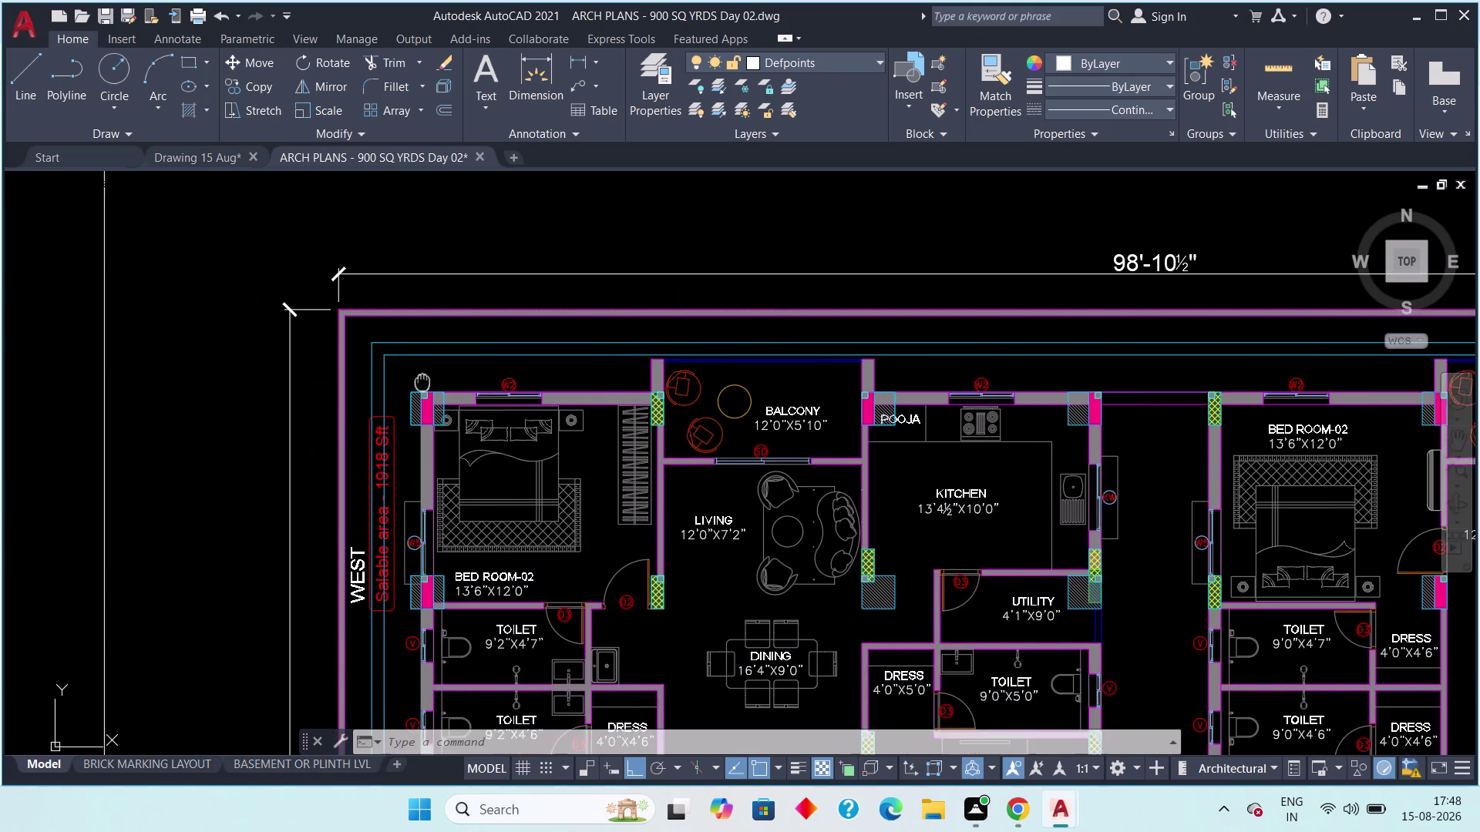
middle_drag(451, 384, 475, 381)
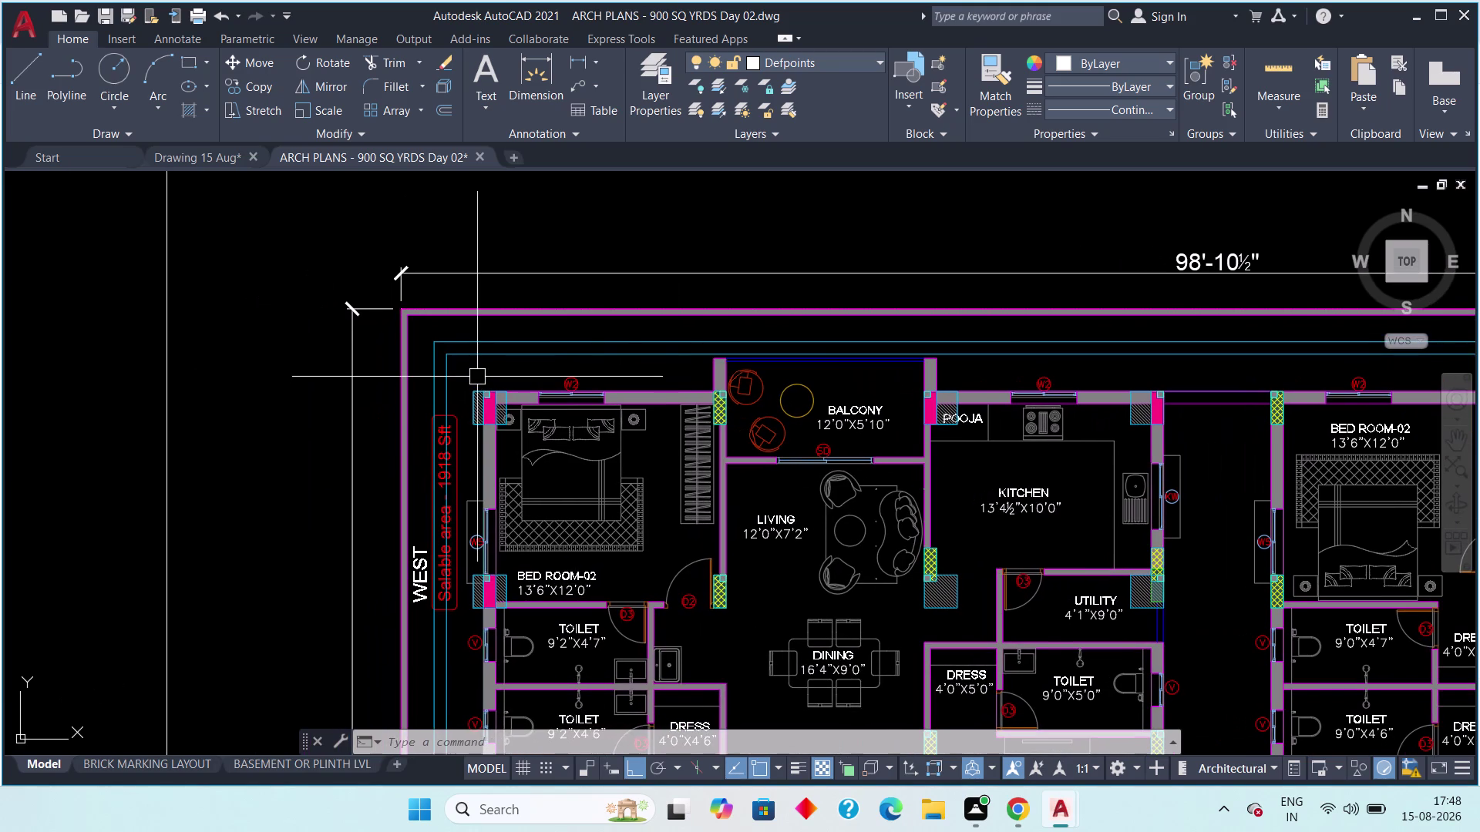
Begin a linear dimension from the boundary corner to the wall corner, then cancel it.
click(574, 57)
scroll(up, 3)
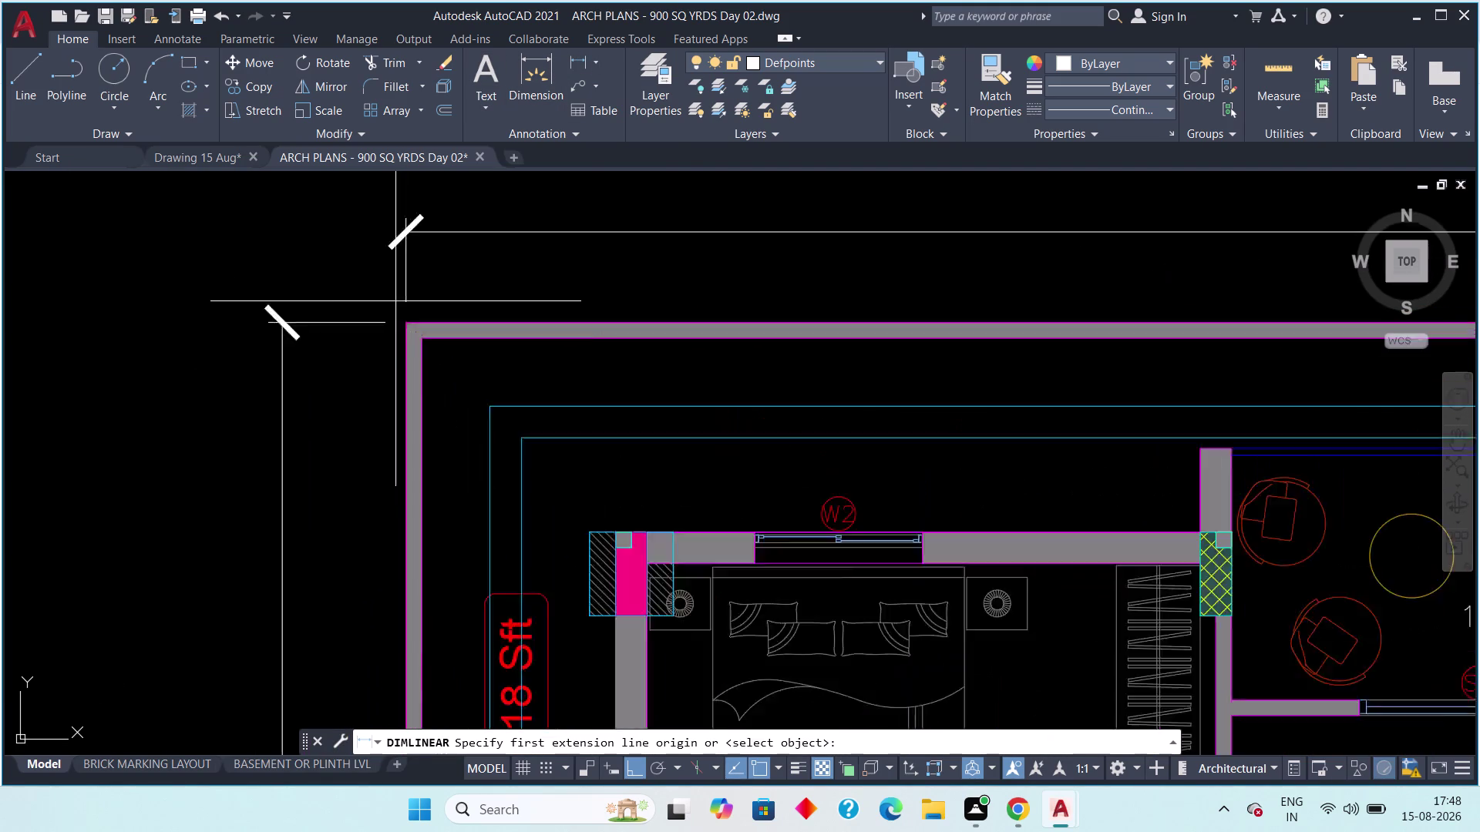
scroll(up, 3)
click(464, 399)
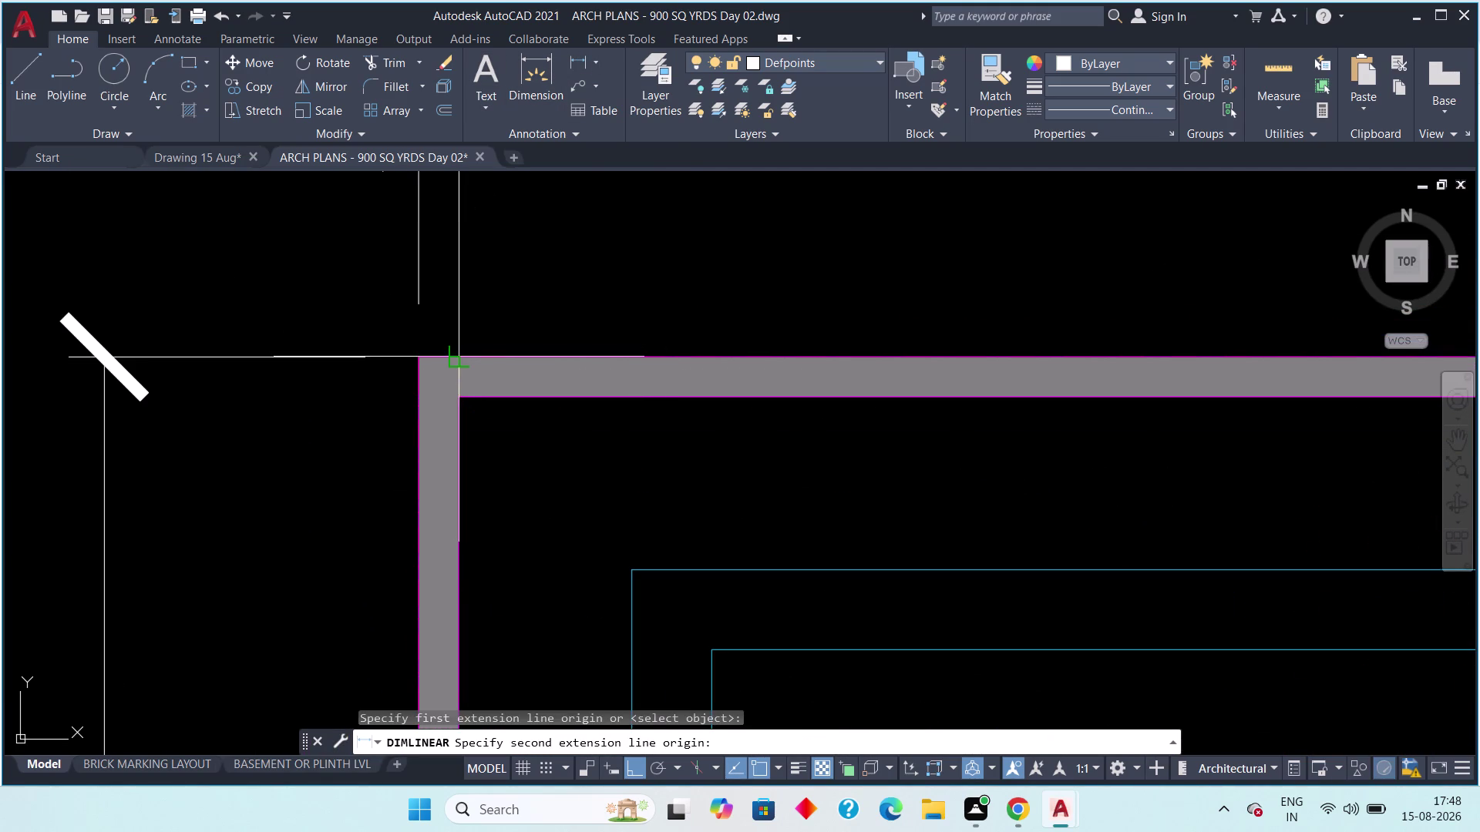
click(458, 349)
scroll(down, 3)
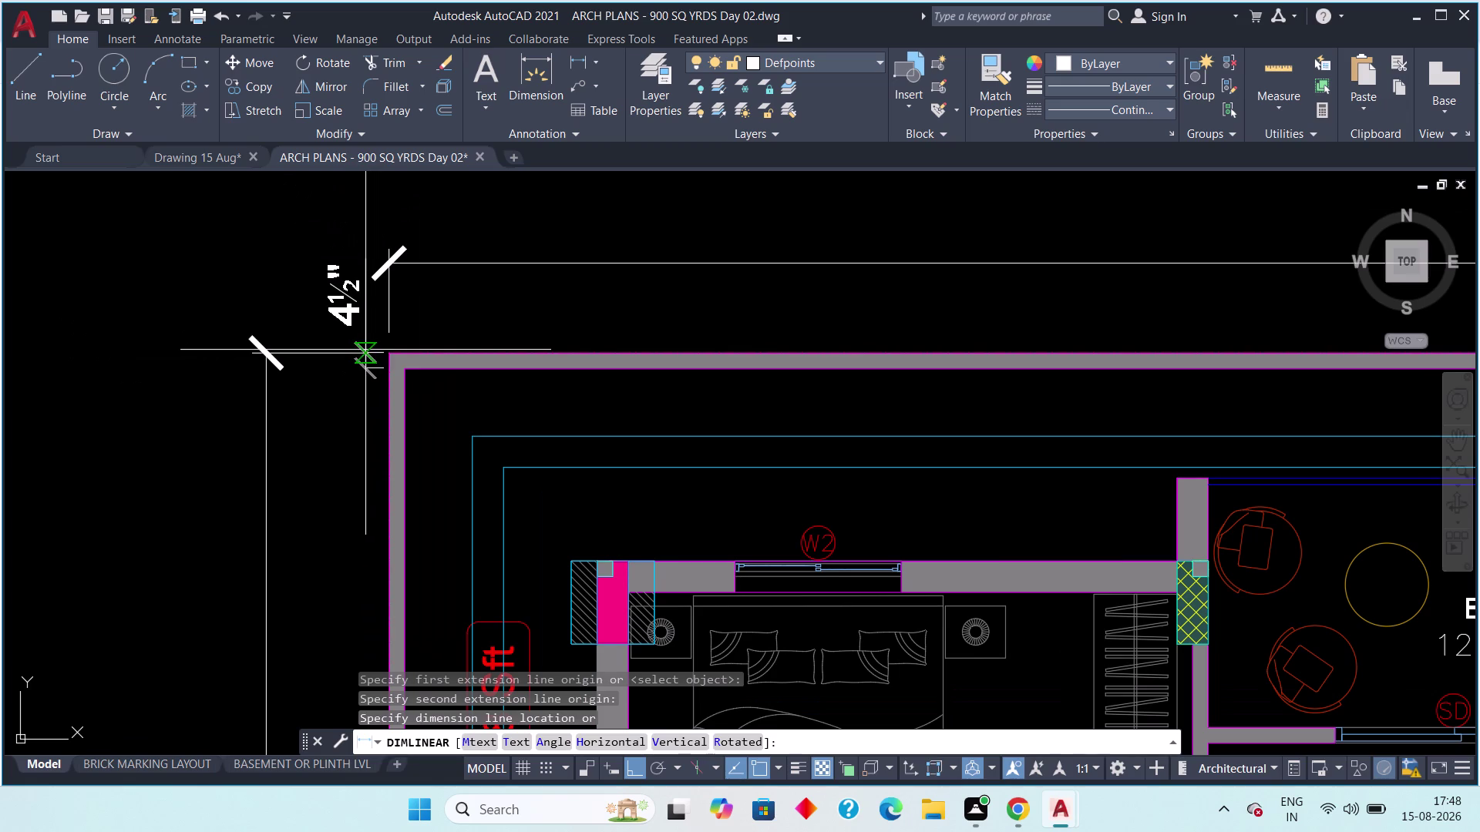
key(Escape)
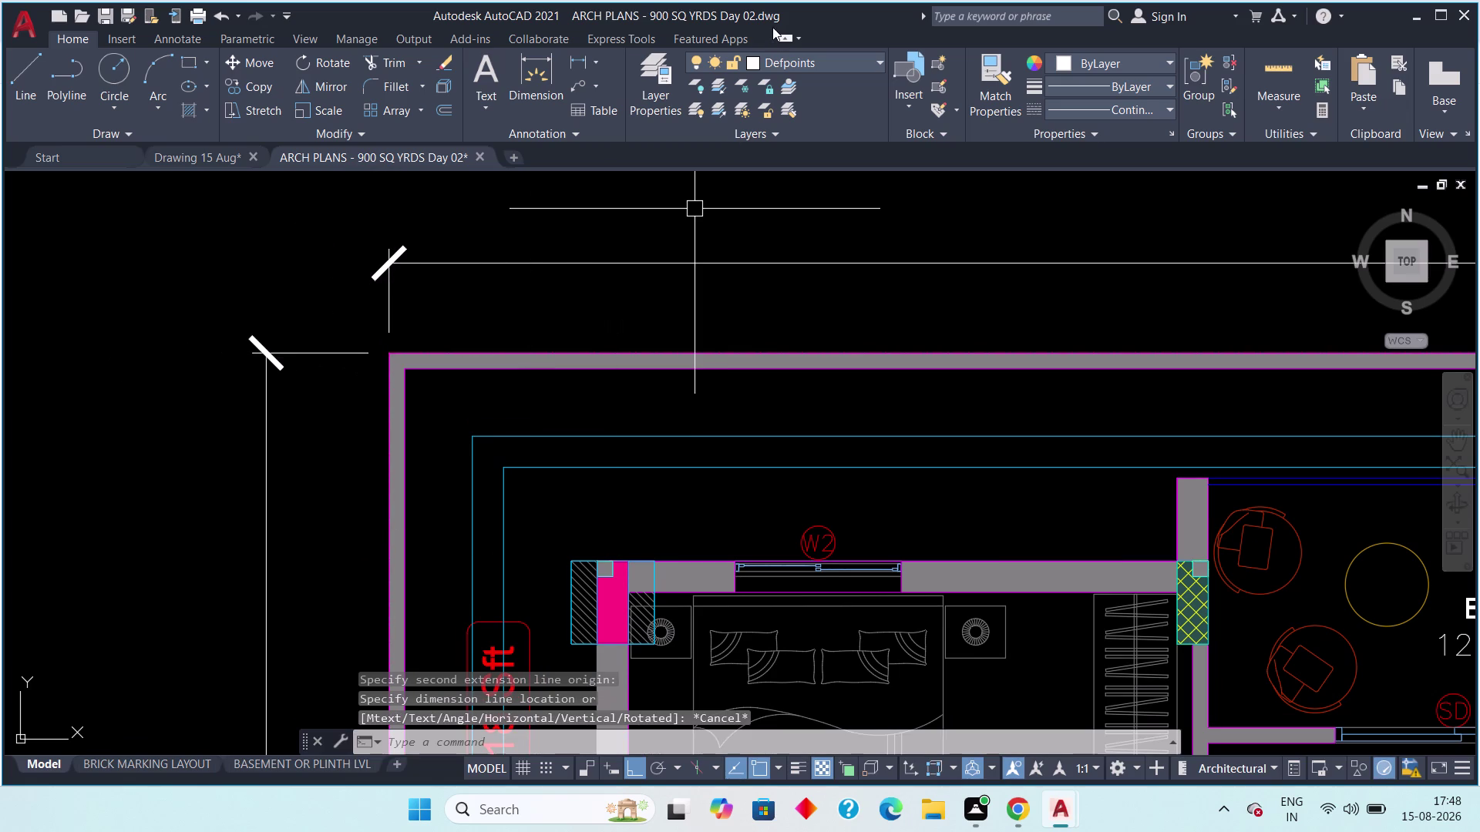
Measure the 1'-7½" top setback without placing it, then return to Drawing 15 Aug.
click(578, 60)
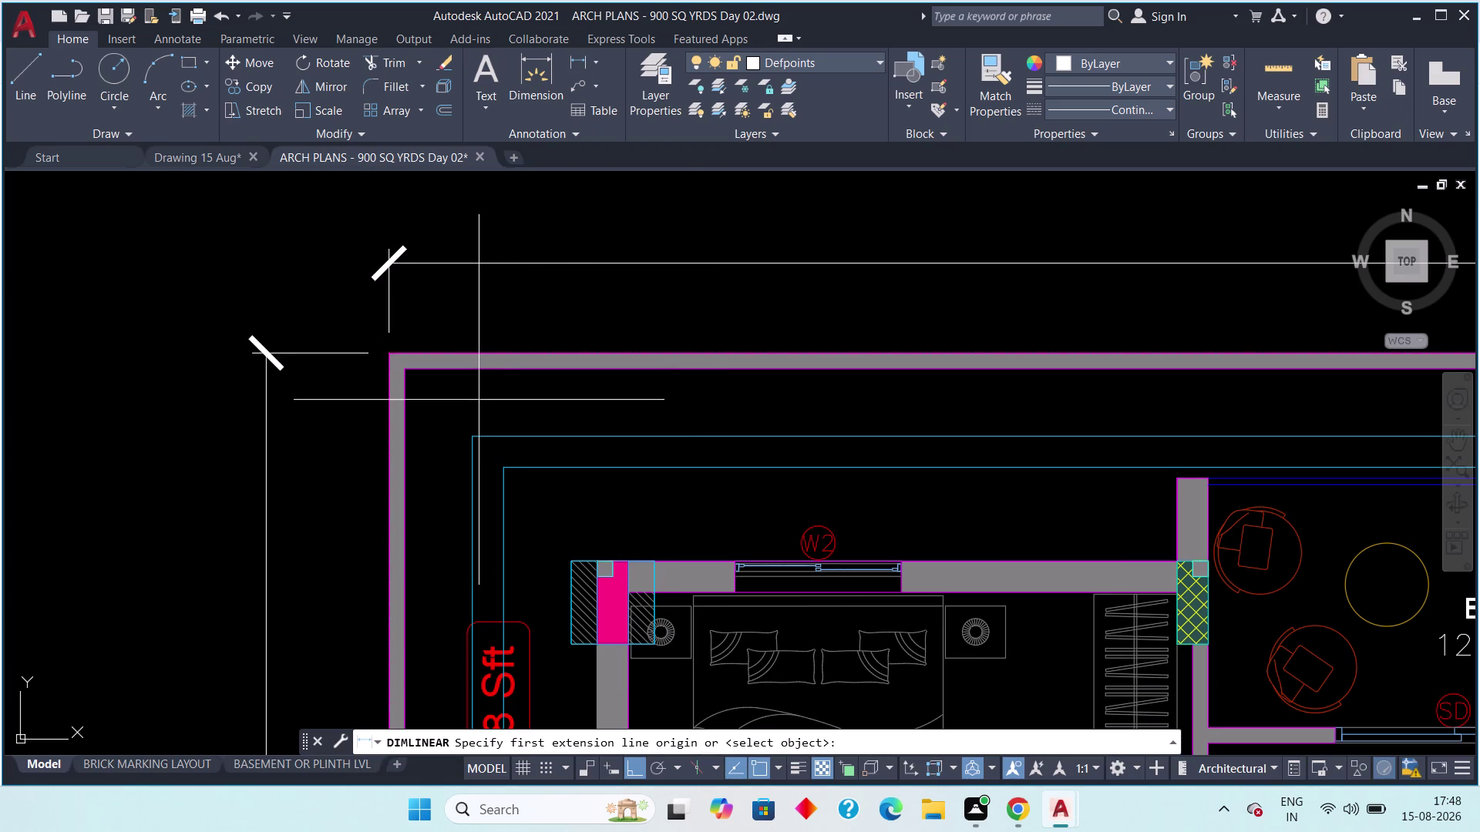
click(473, 434)
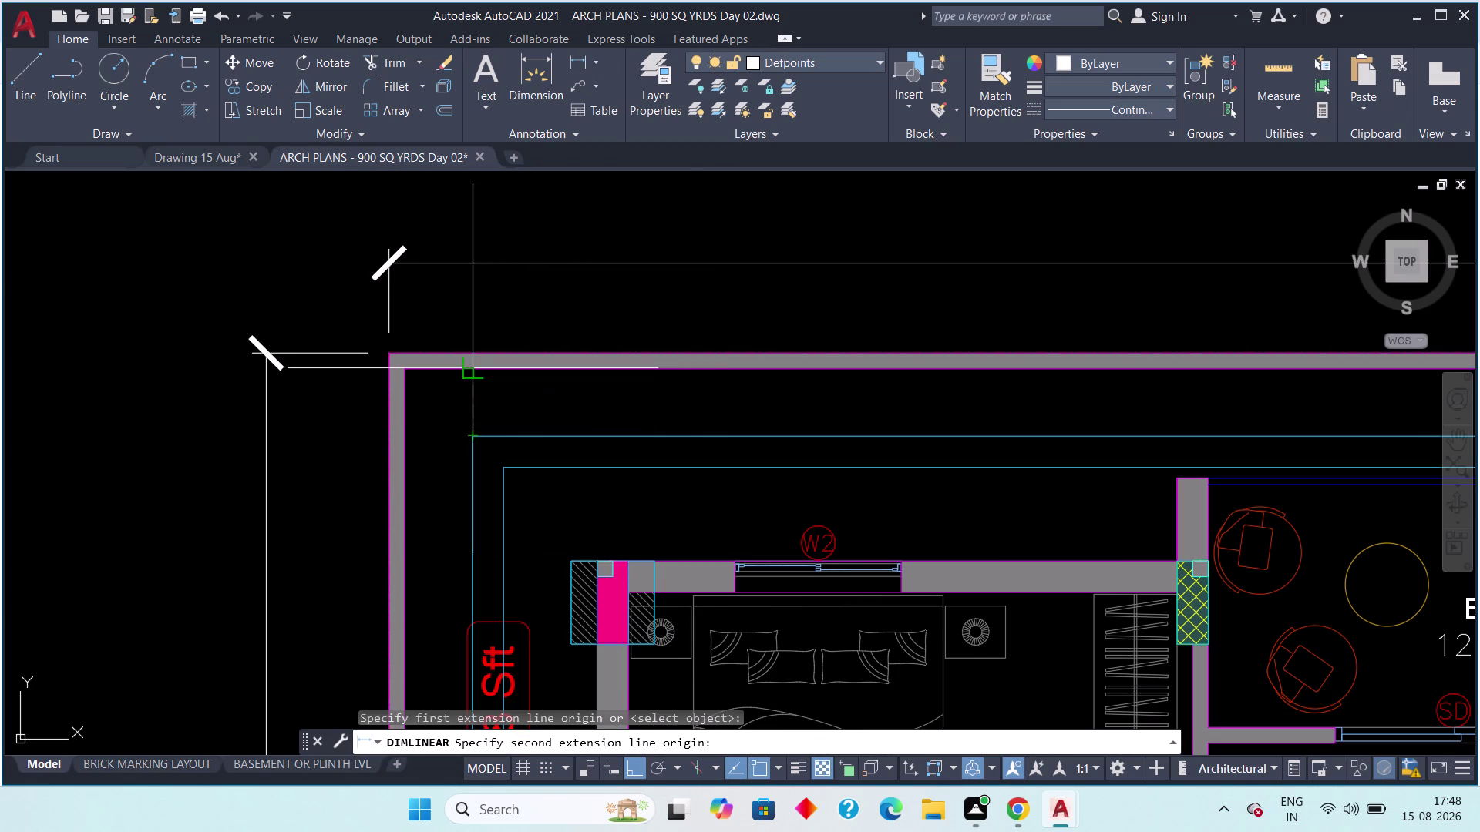
click(474, 374)
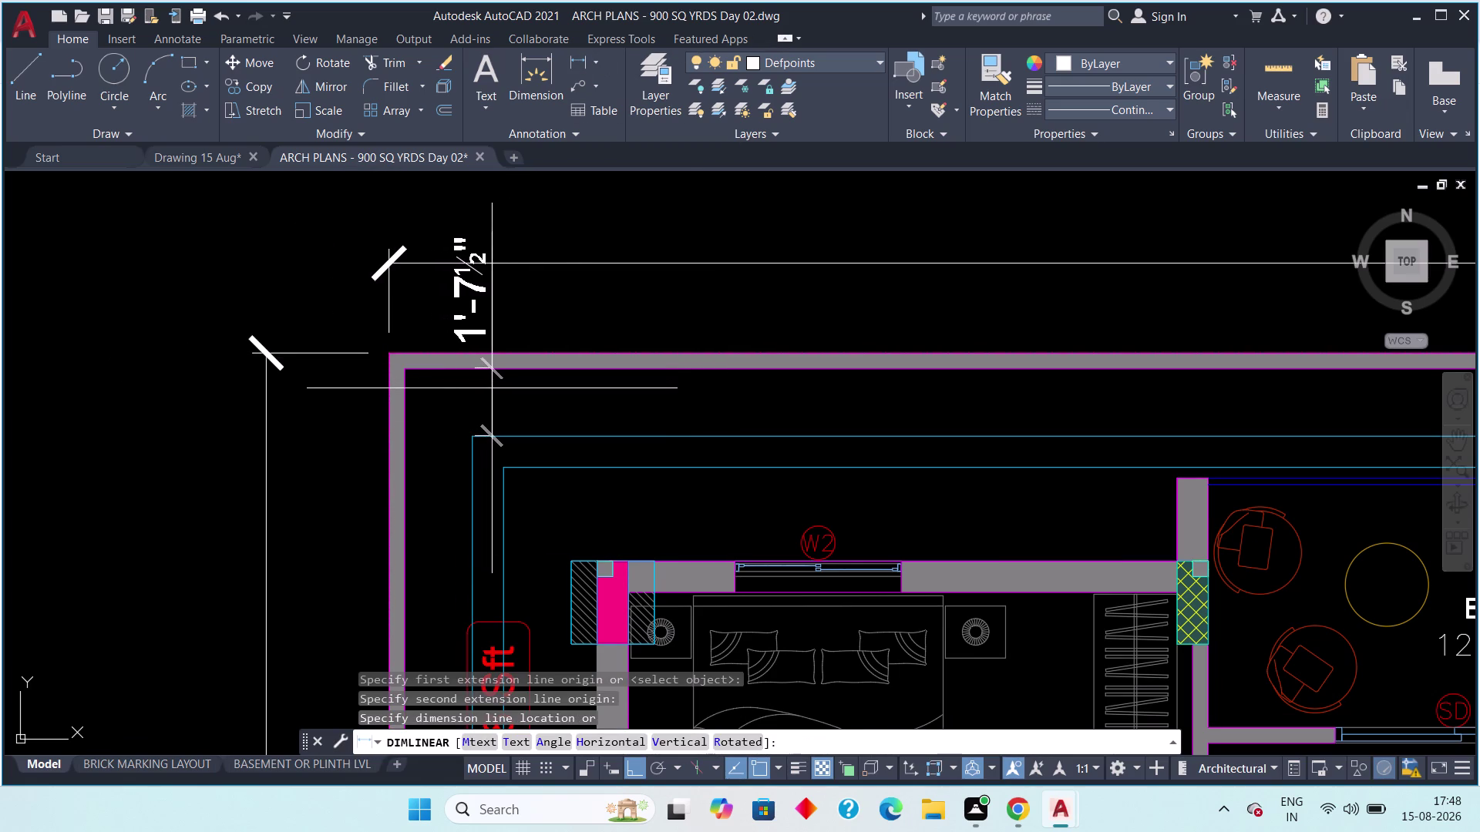
scroll(down, 3)
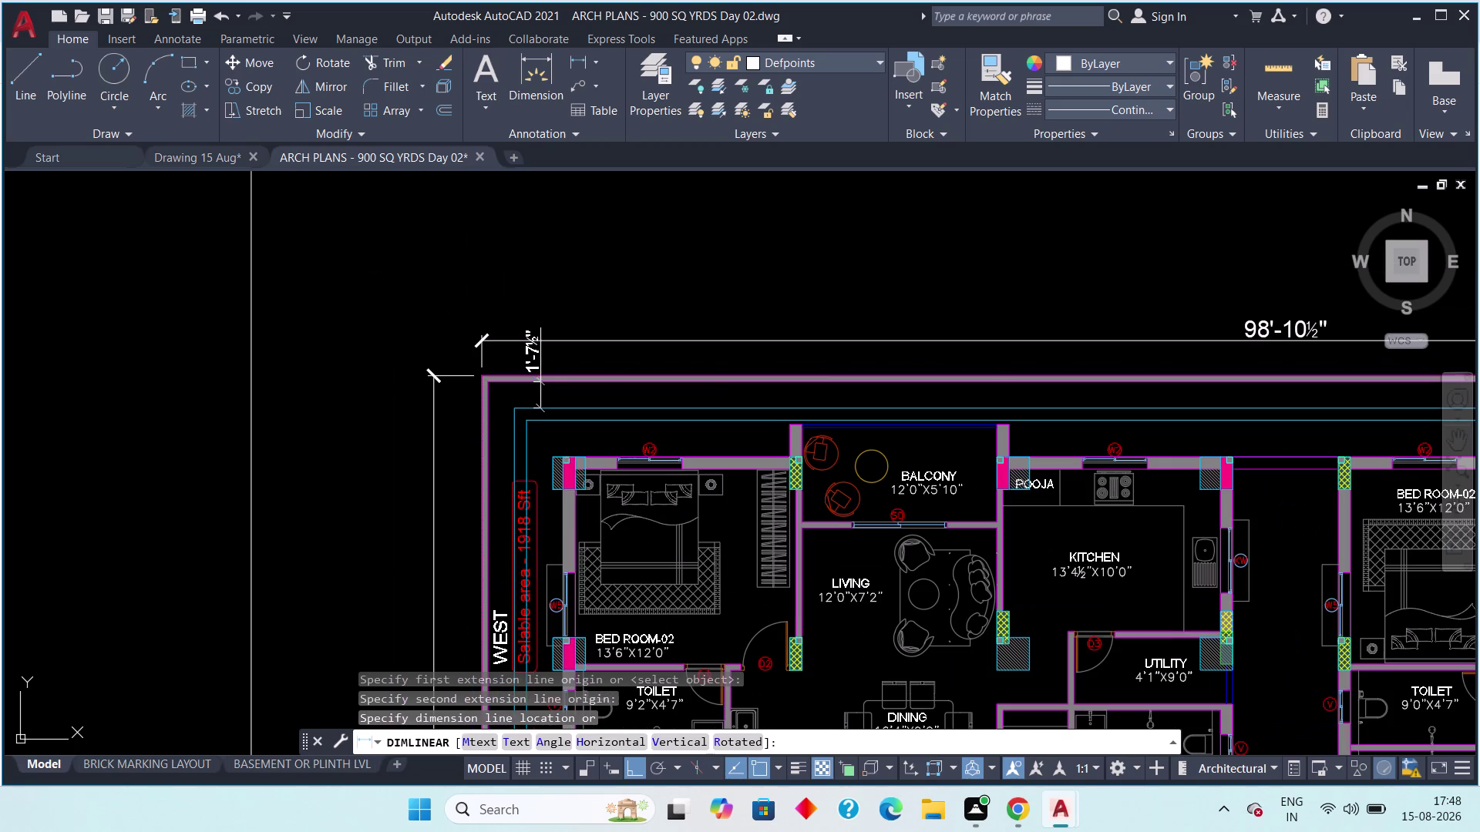
scroll(up, 3)
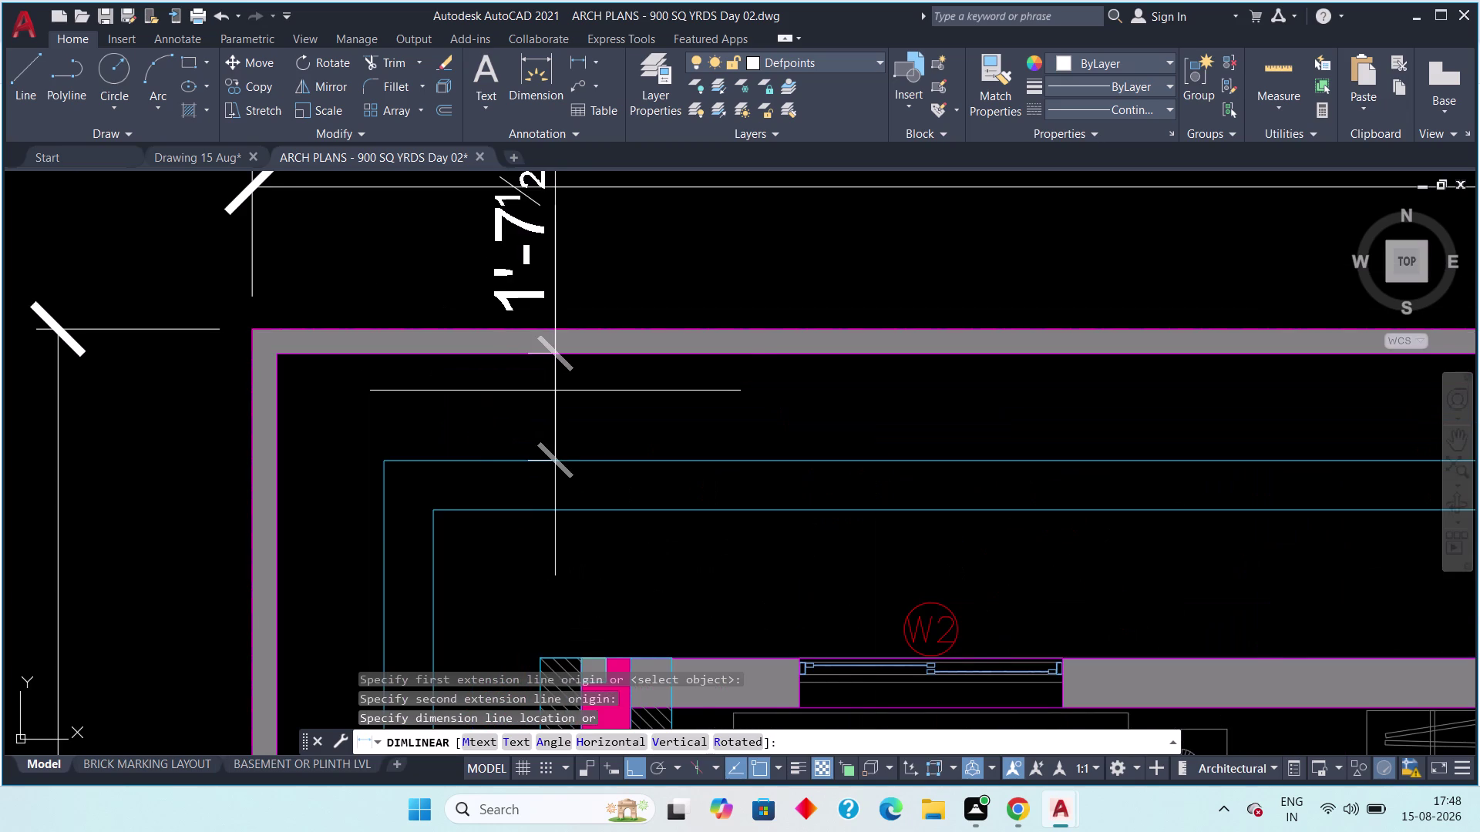
scroll(down, 3)
scroll(down, 3)
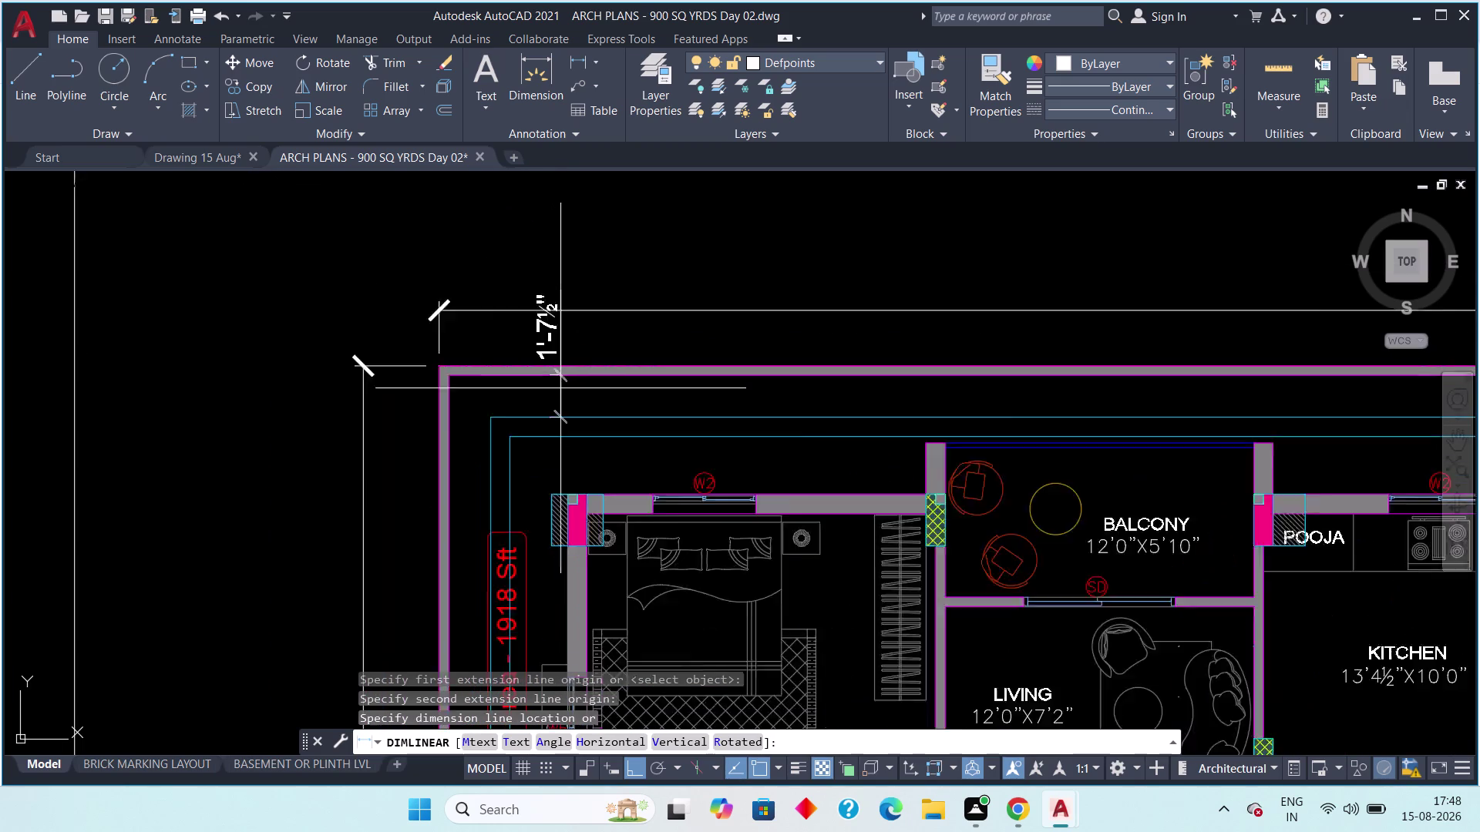
scroll(down, 3)
middle_drag(659, 396, 501, 356)
scroll(down, 3)
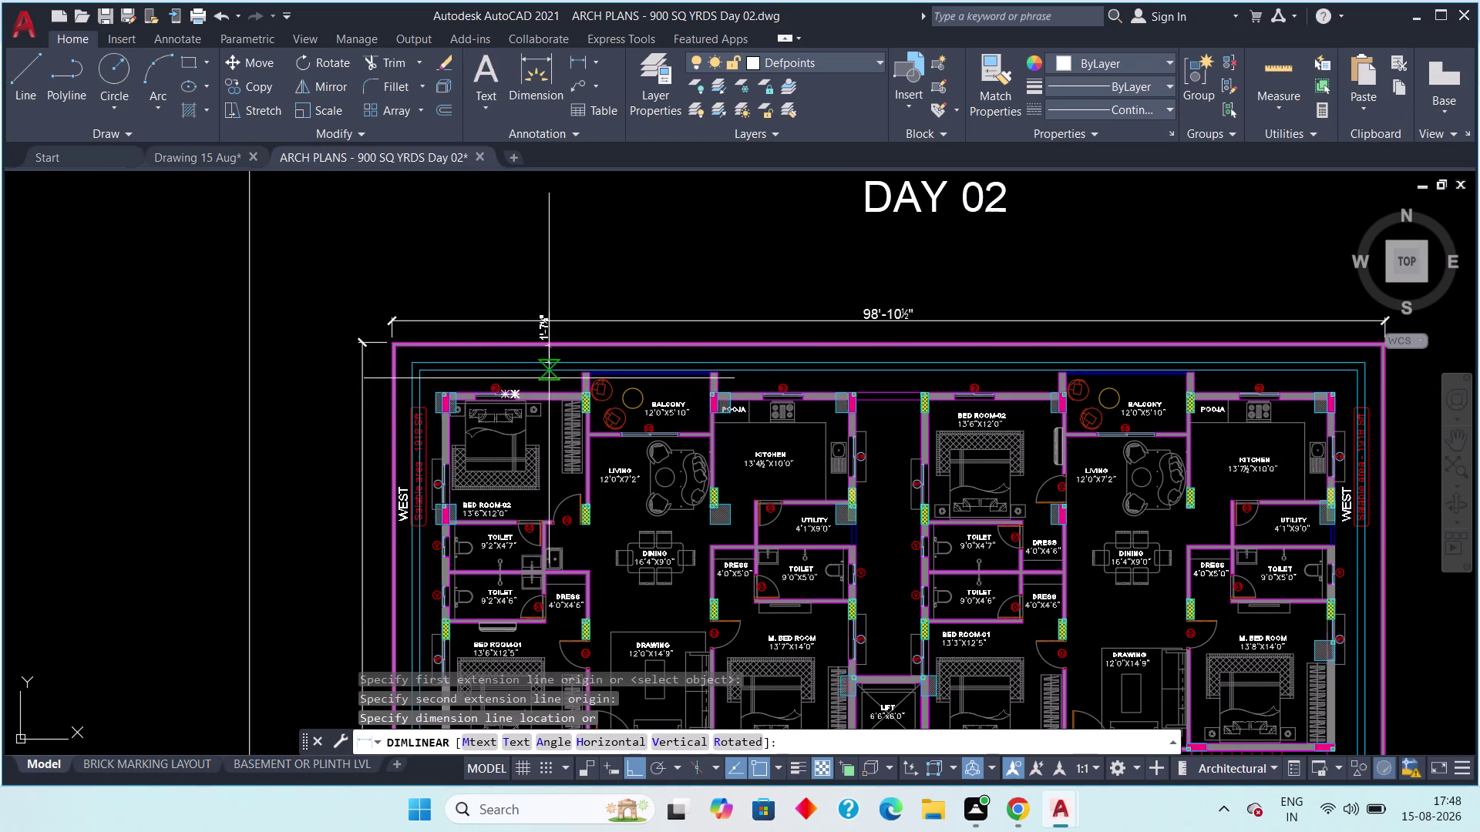
key(Escape)
key(Escape)
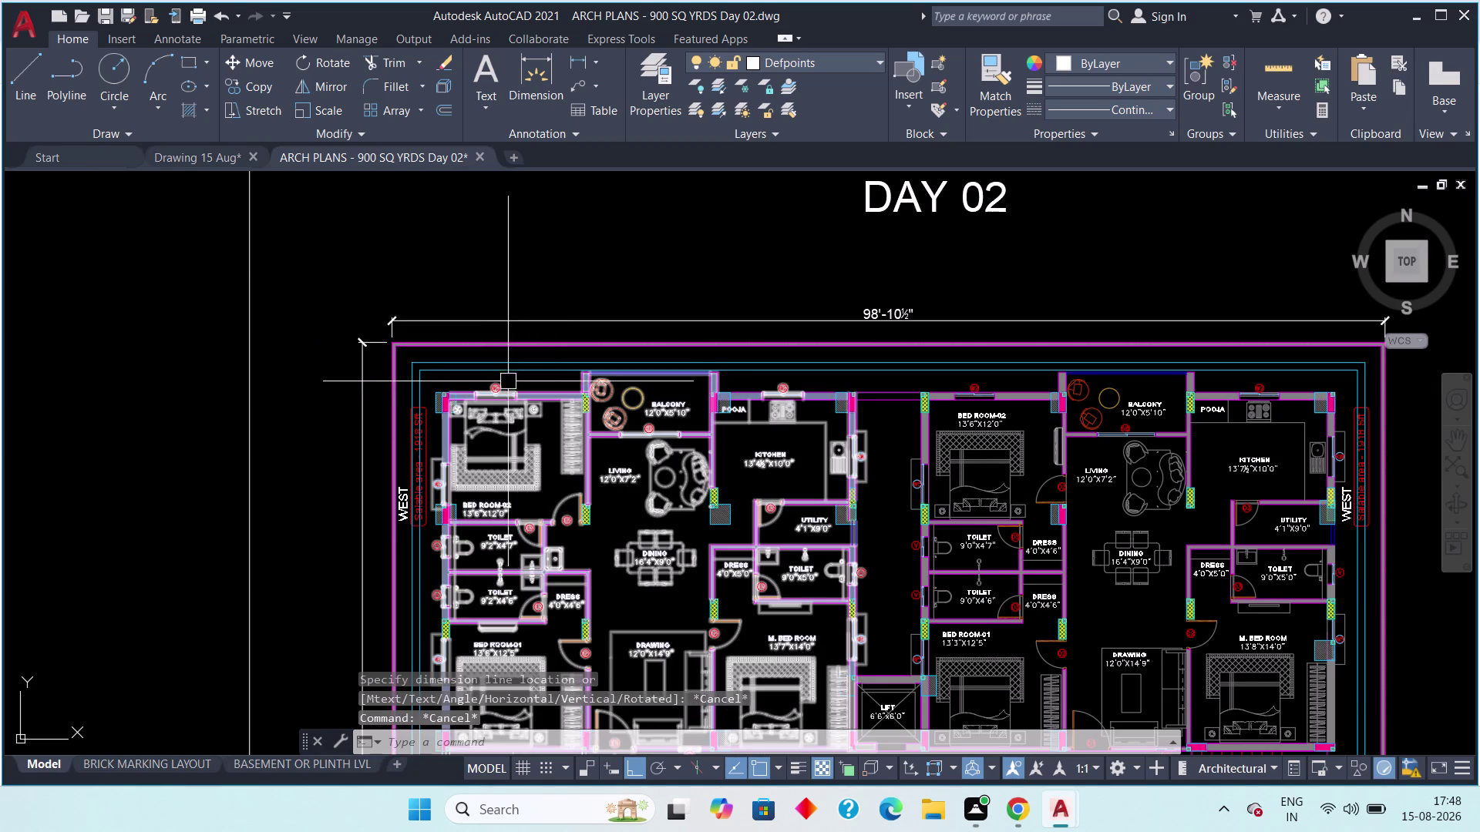
click(184, 158)
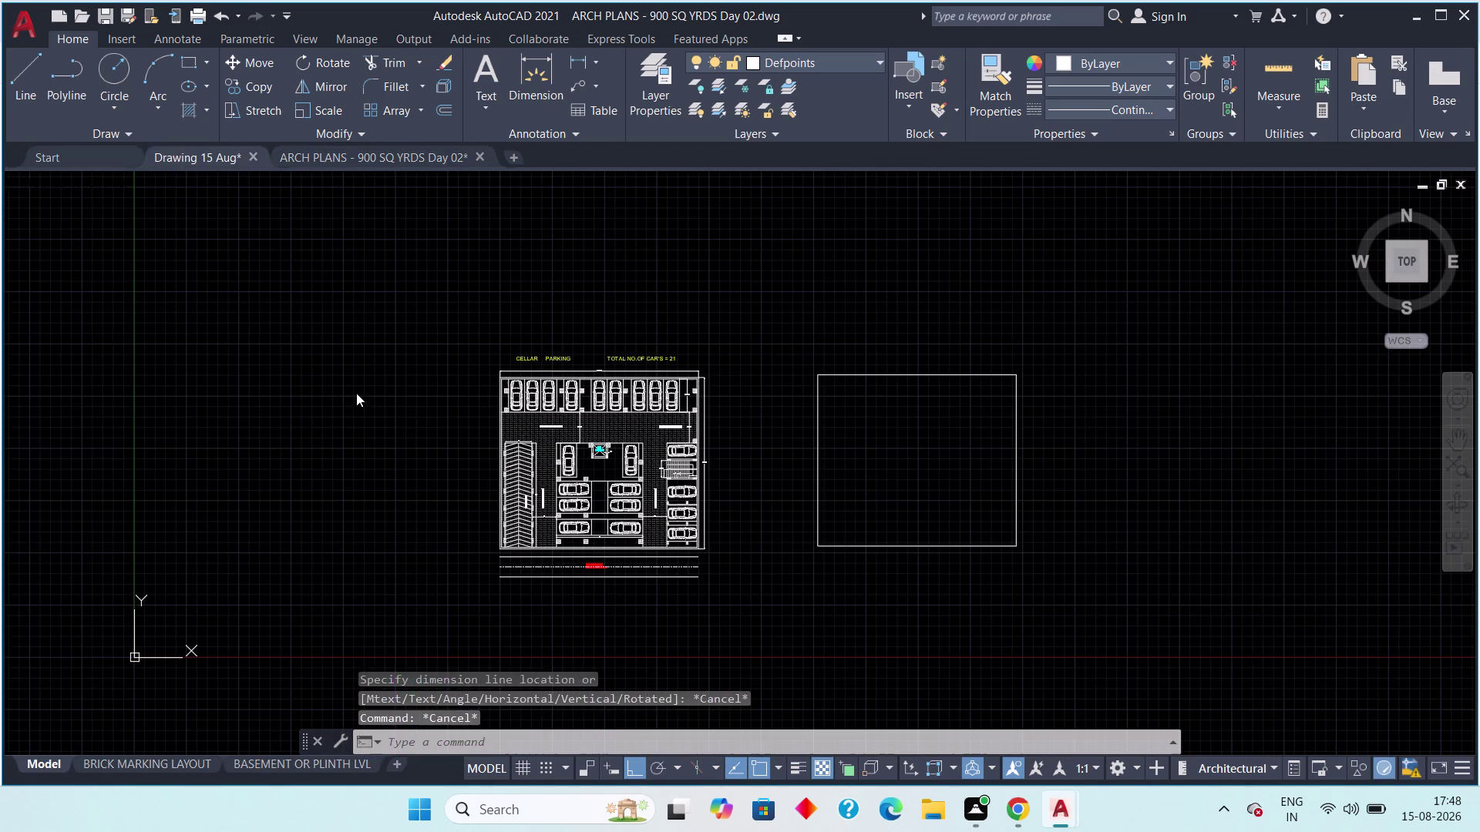
Offset the plot rectangle 4.5" inward with OFF.
middle_drag(971, 378, 581, 378)
scroll(up, 3)
key(Escape)
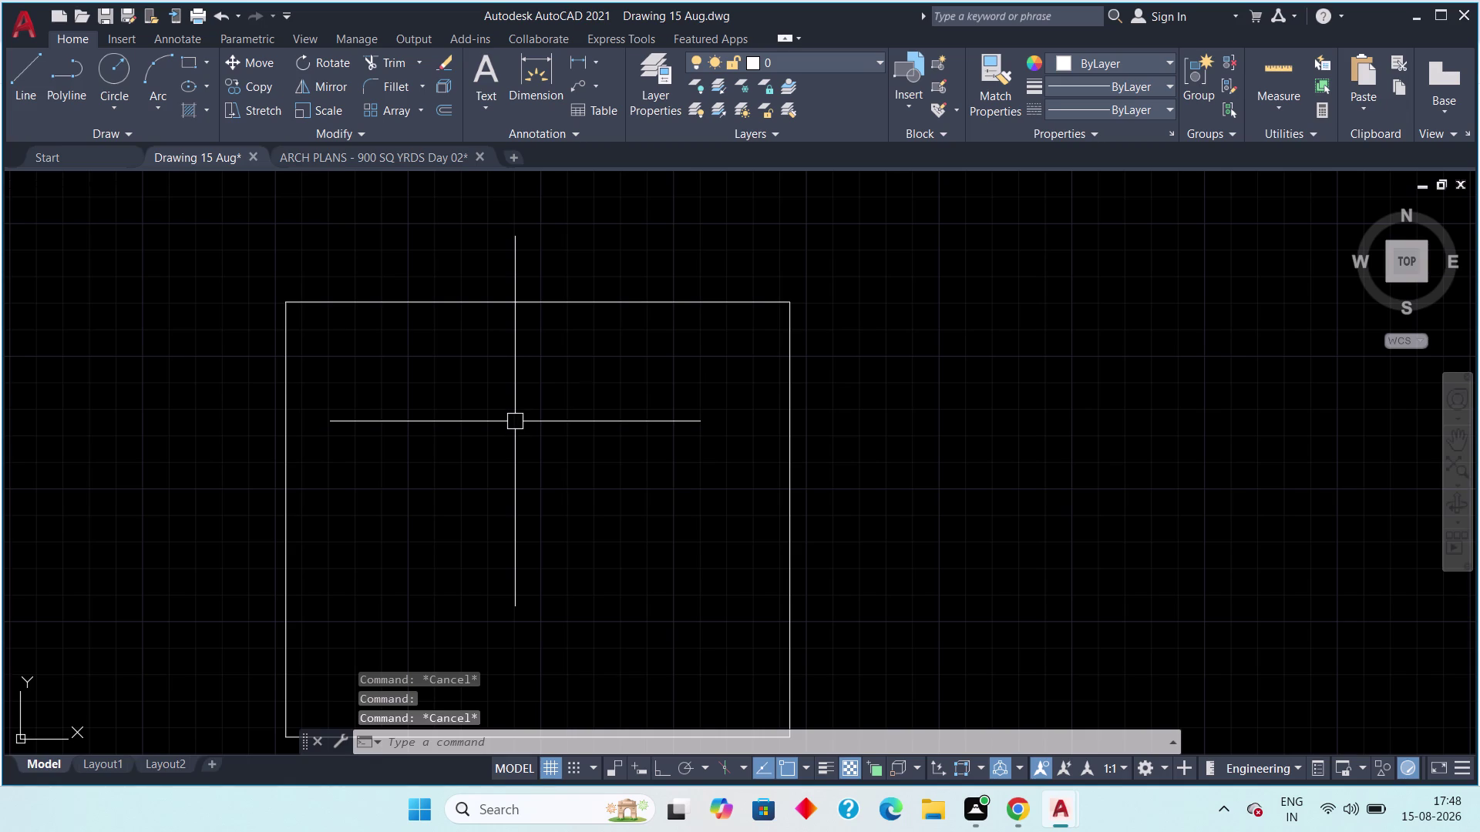
text(o)
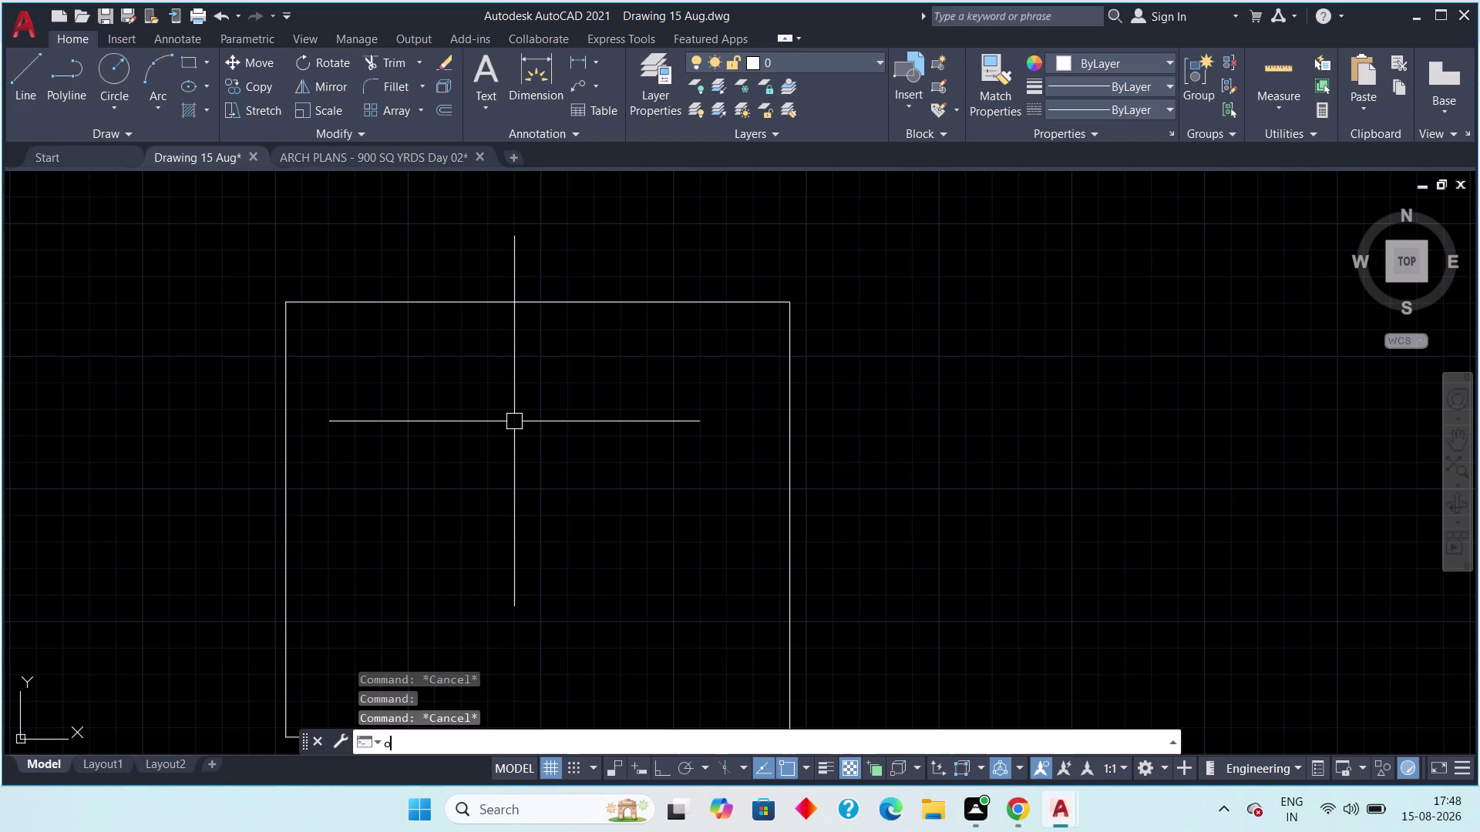
text(ff)
key(space)
text(4)
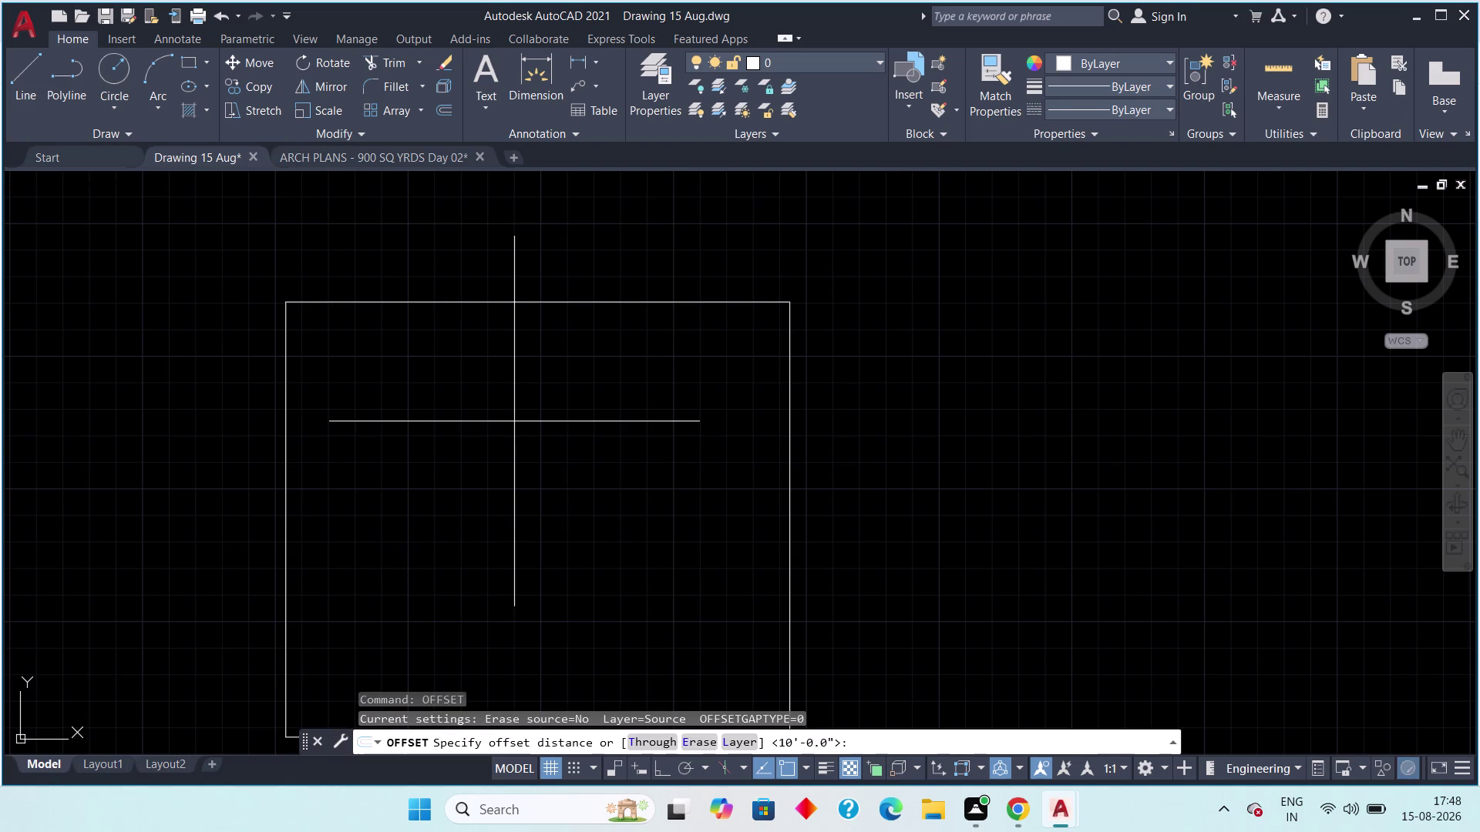
text(.5")
key(Return)
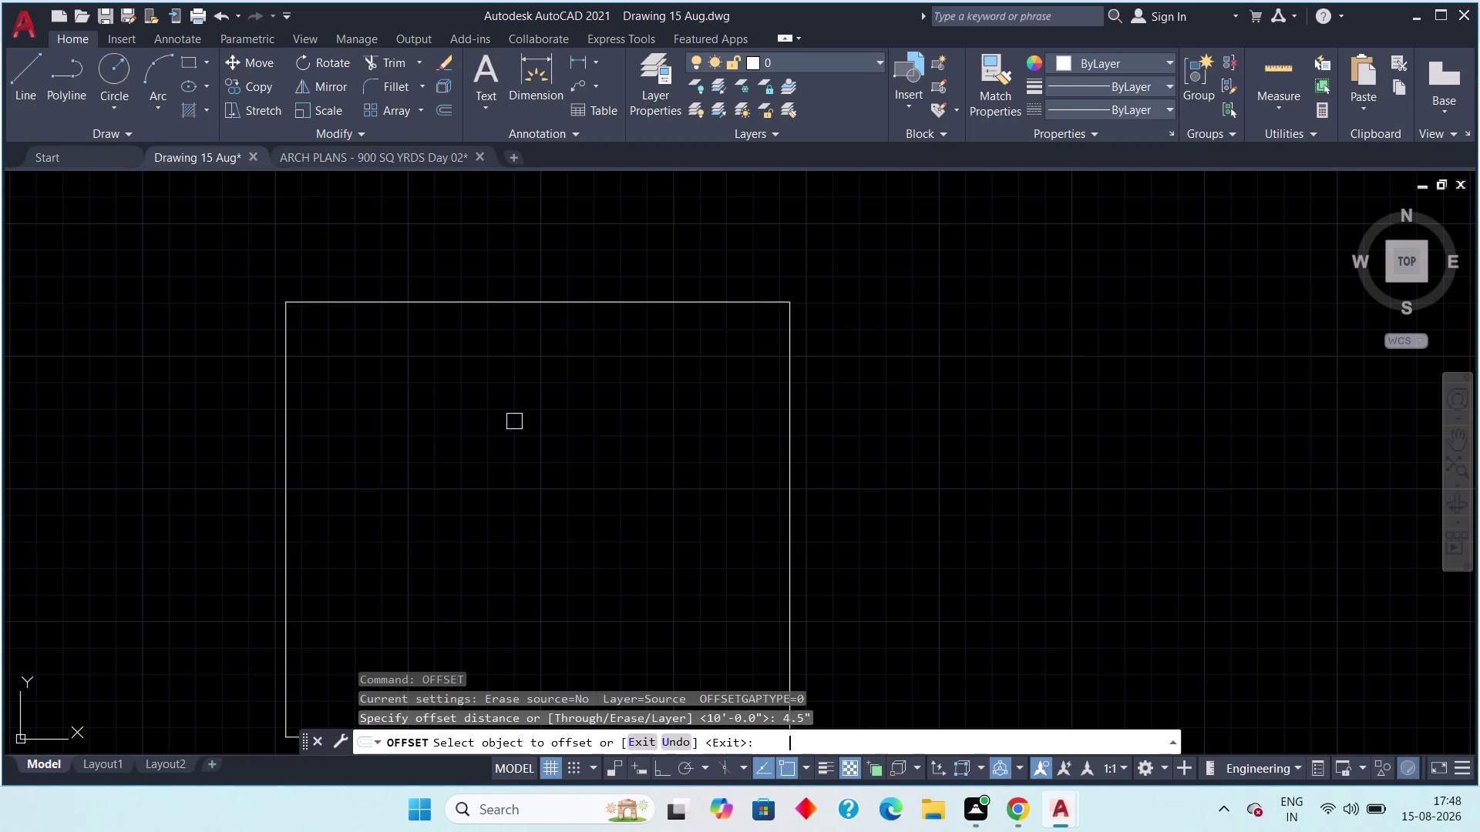
click(493, 302)
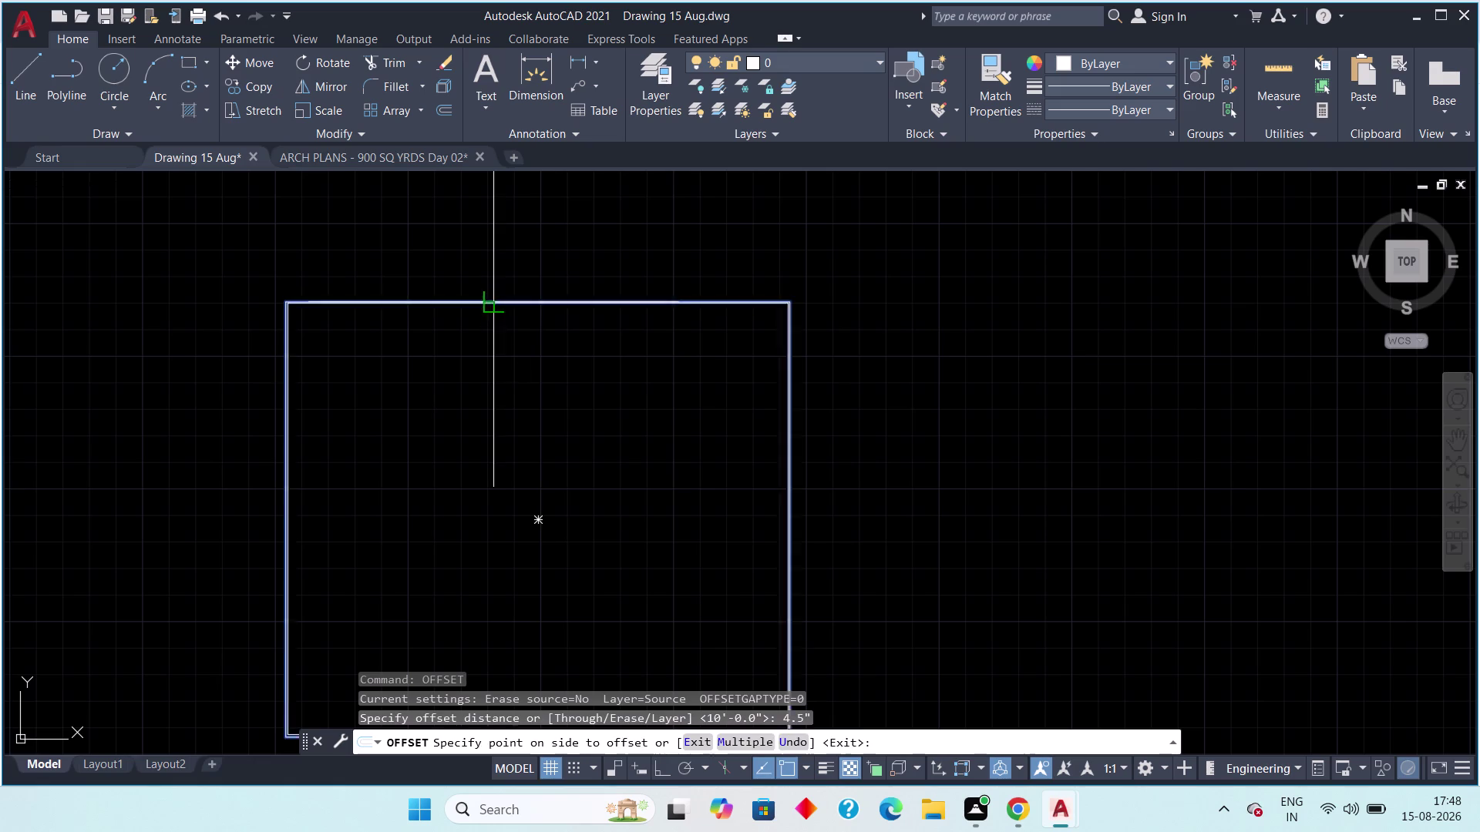
click(497, 348)
scroll(up, 3)
middle_drag(358, 345, 360, 397)
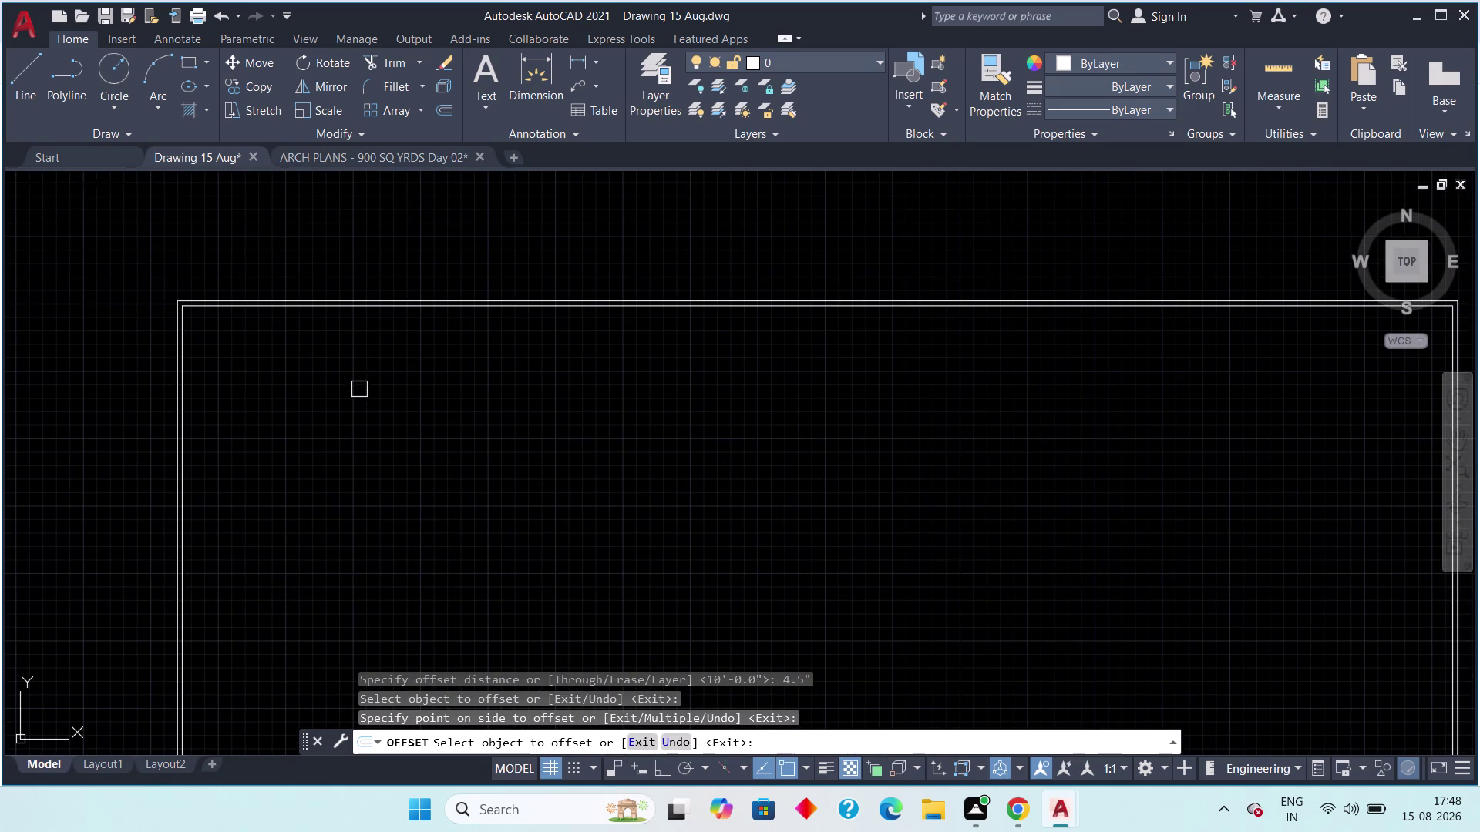
key(Escape)
Offset the inner outline a further 1'-7.5" inward.
key(space)
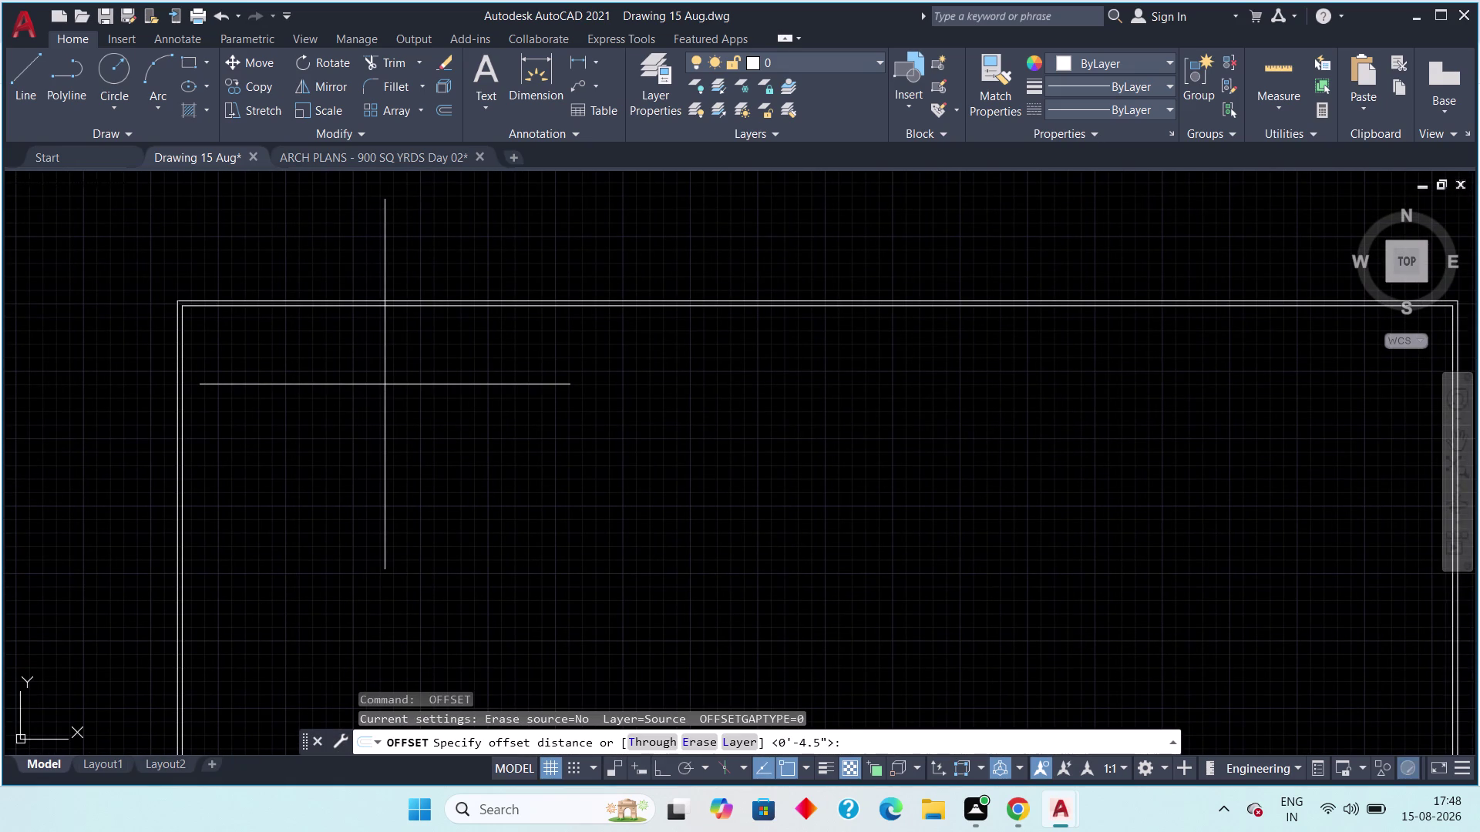
text(1'7)
text(.5)
text(")
key(space)
scroll(up, 3)
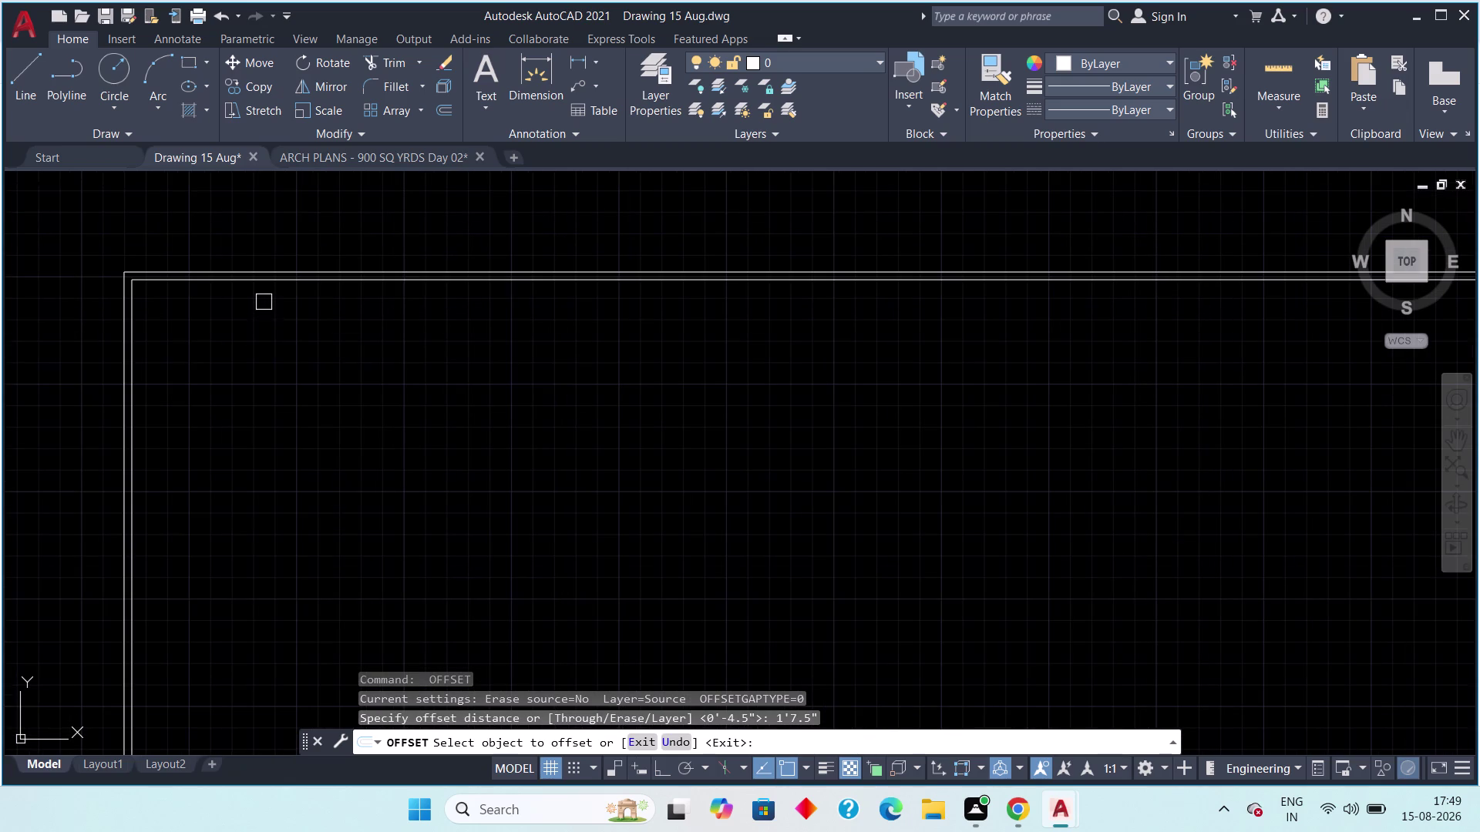
drag(264, 285, 263, 296)
click(261, 355)
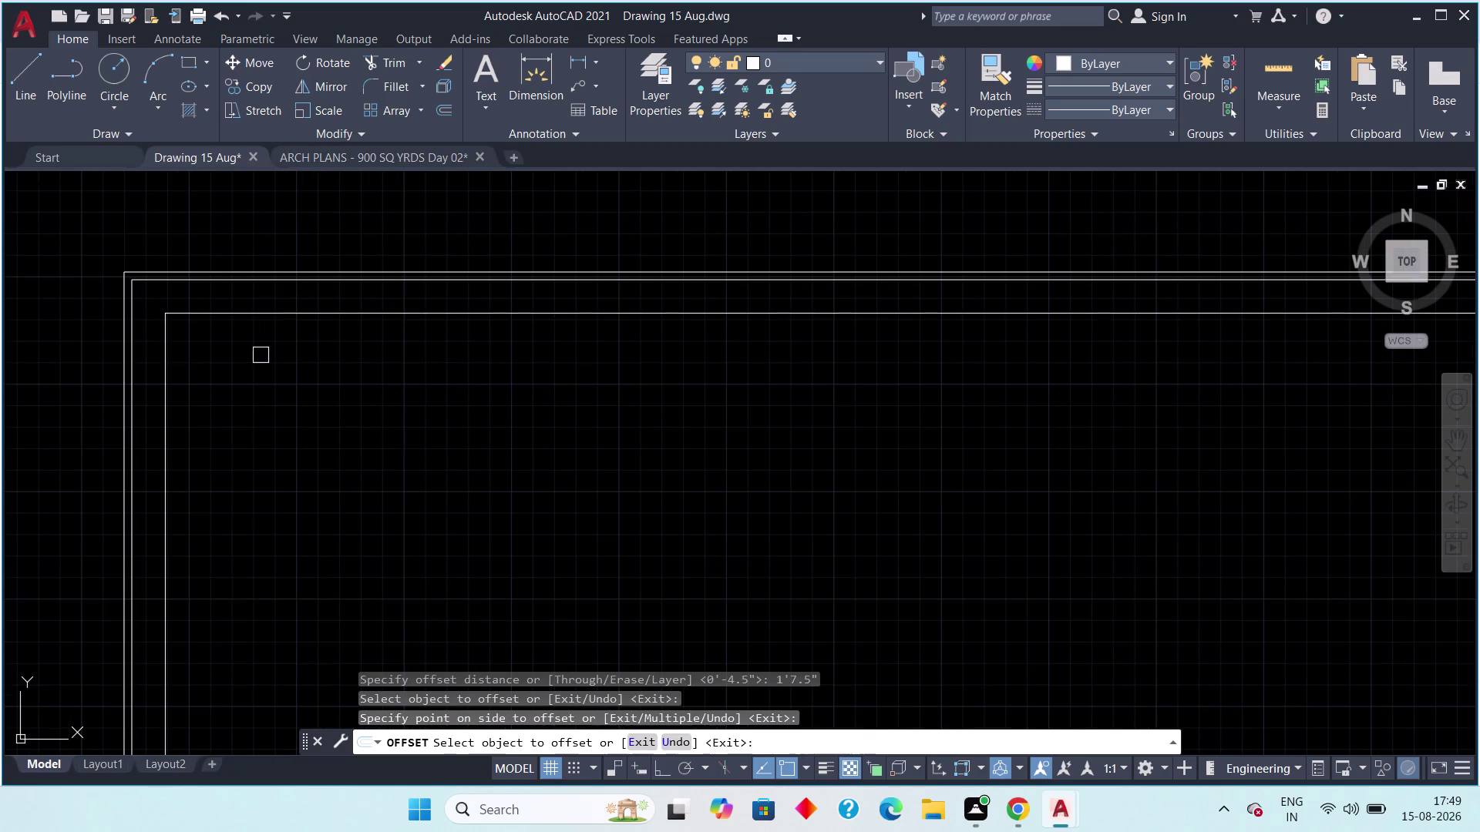
key(Escape)
Offset the innermost line another 9" inward.
key(space)
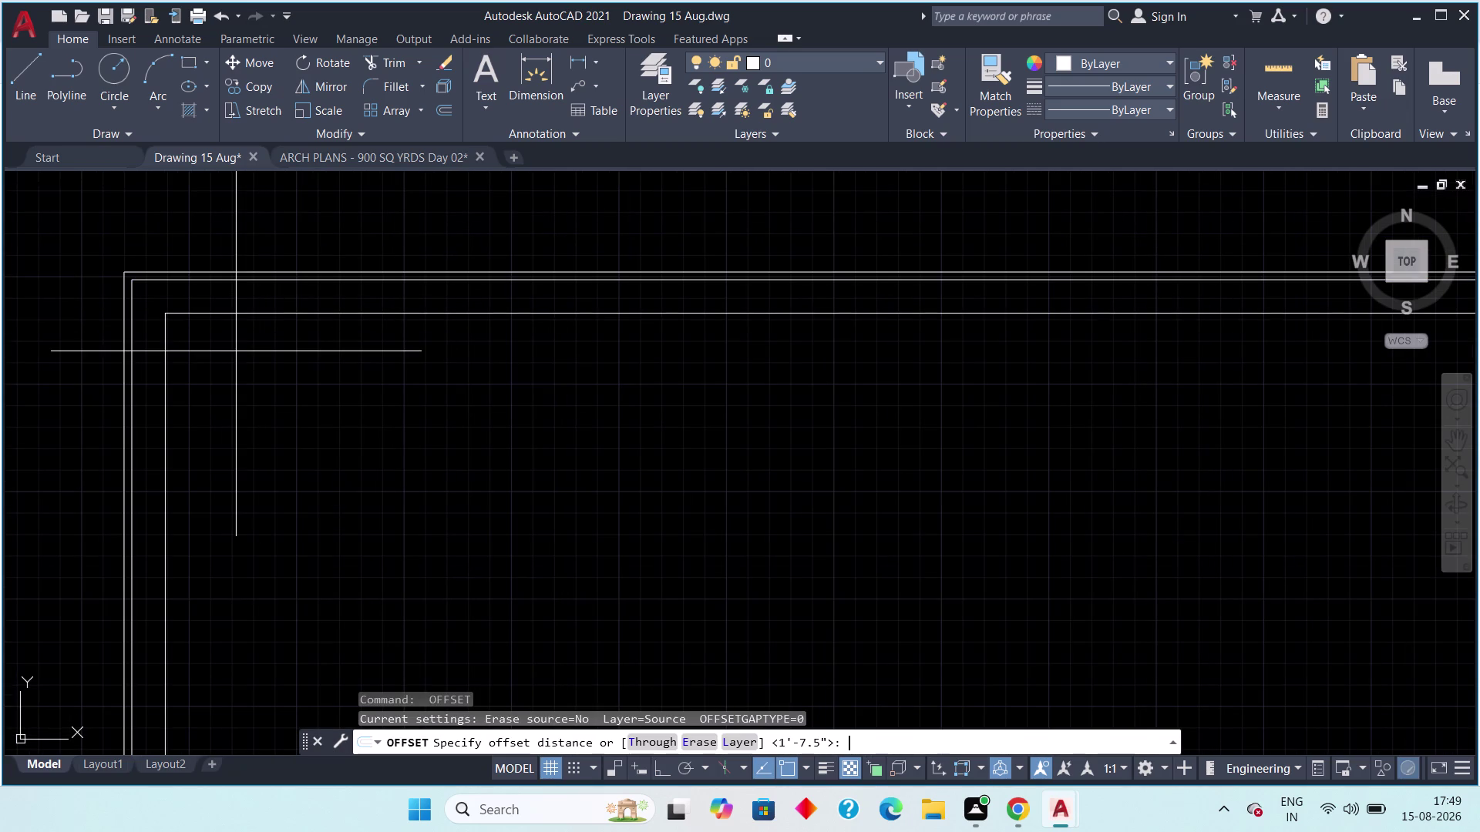
key(9)
text(")
key(space)
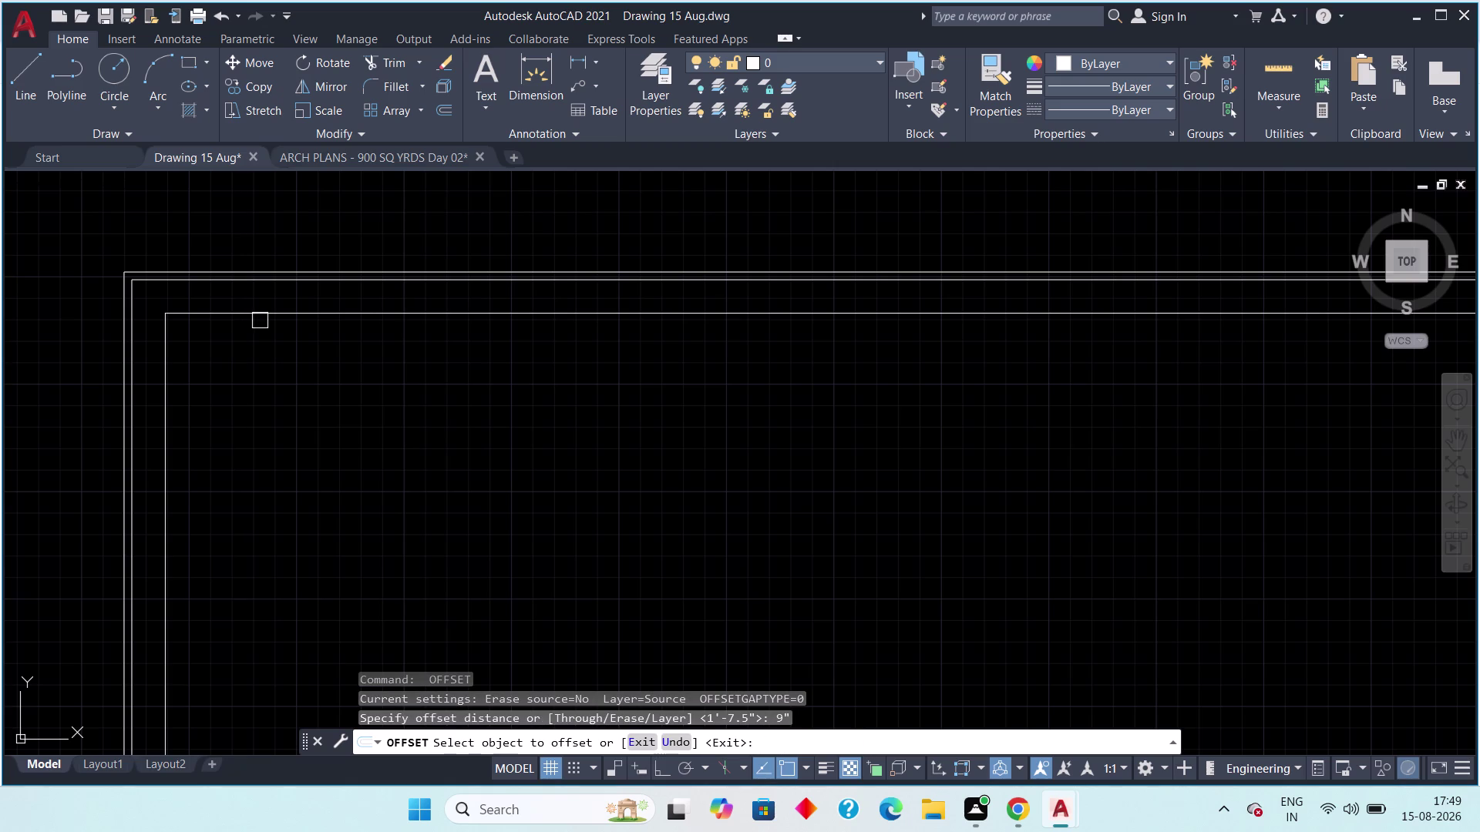
click(263, 313)
click(271, 400)
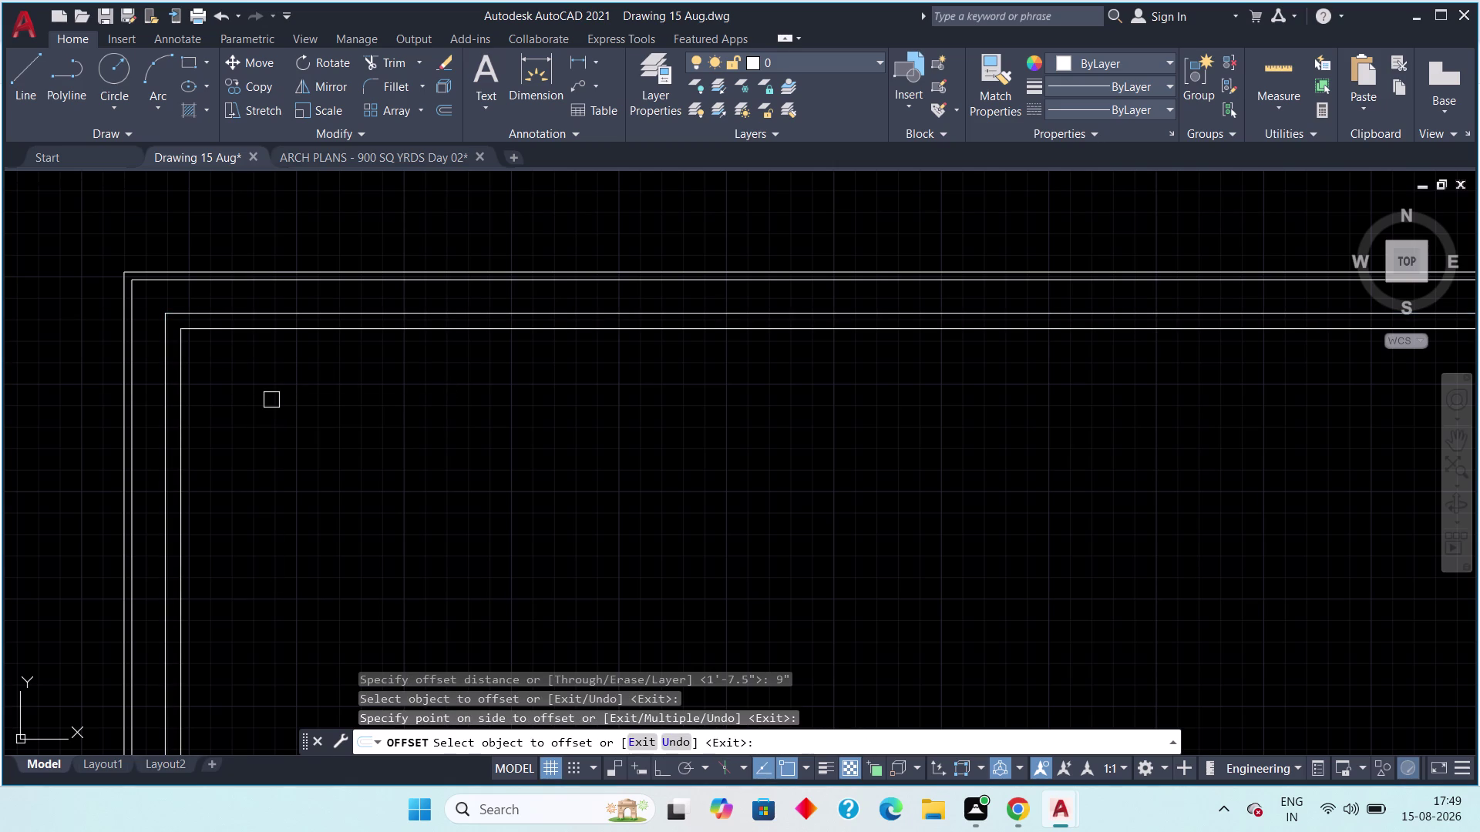
key(Escape)
scroll(down, 3)
Pan across the three nested offset outlines to check them.
middle_drag(341, 424, 294, 376)
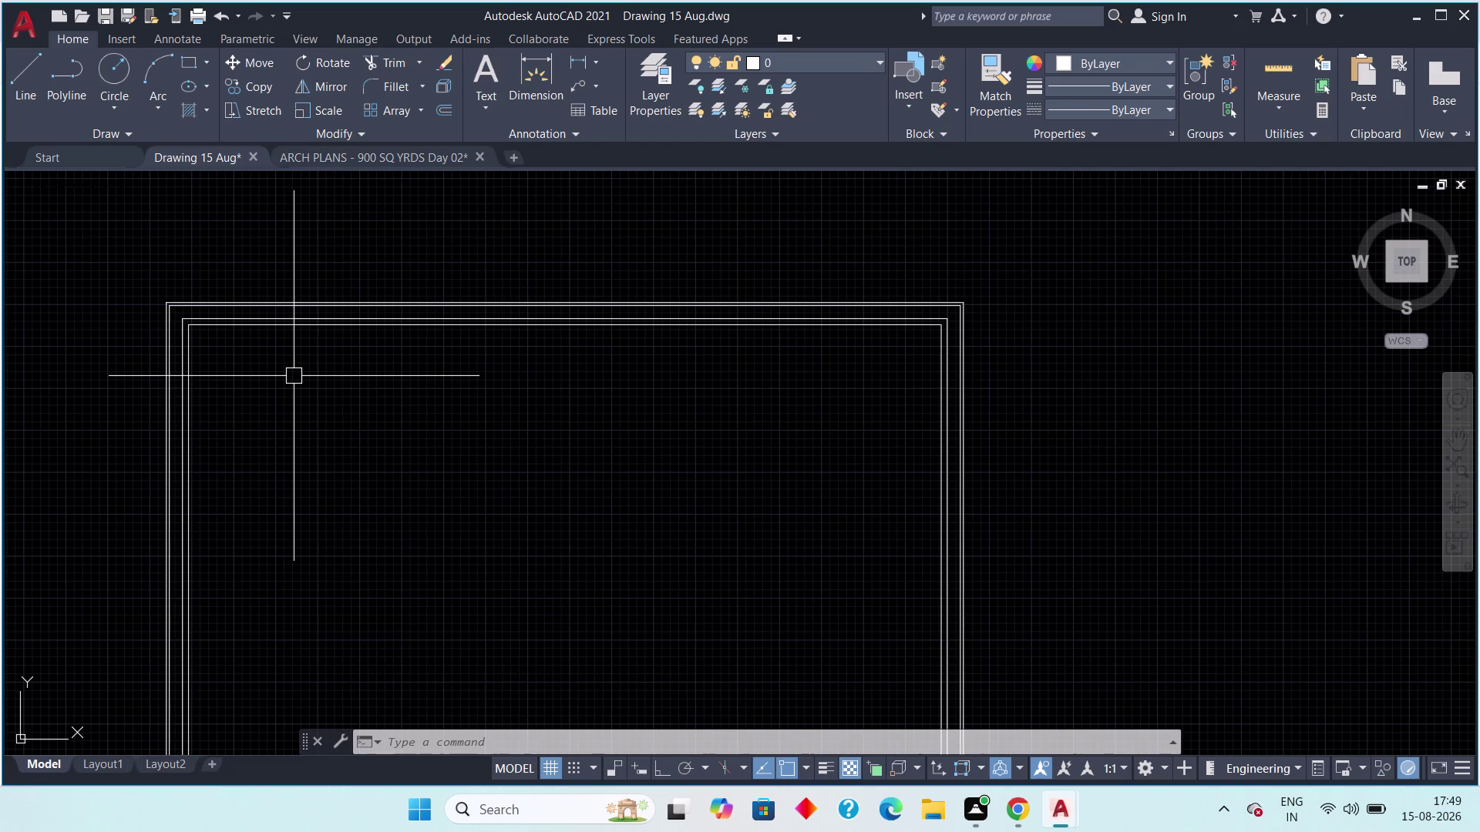
middle_drag(330, 453, 363, 394)
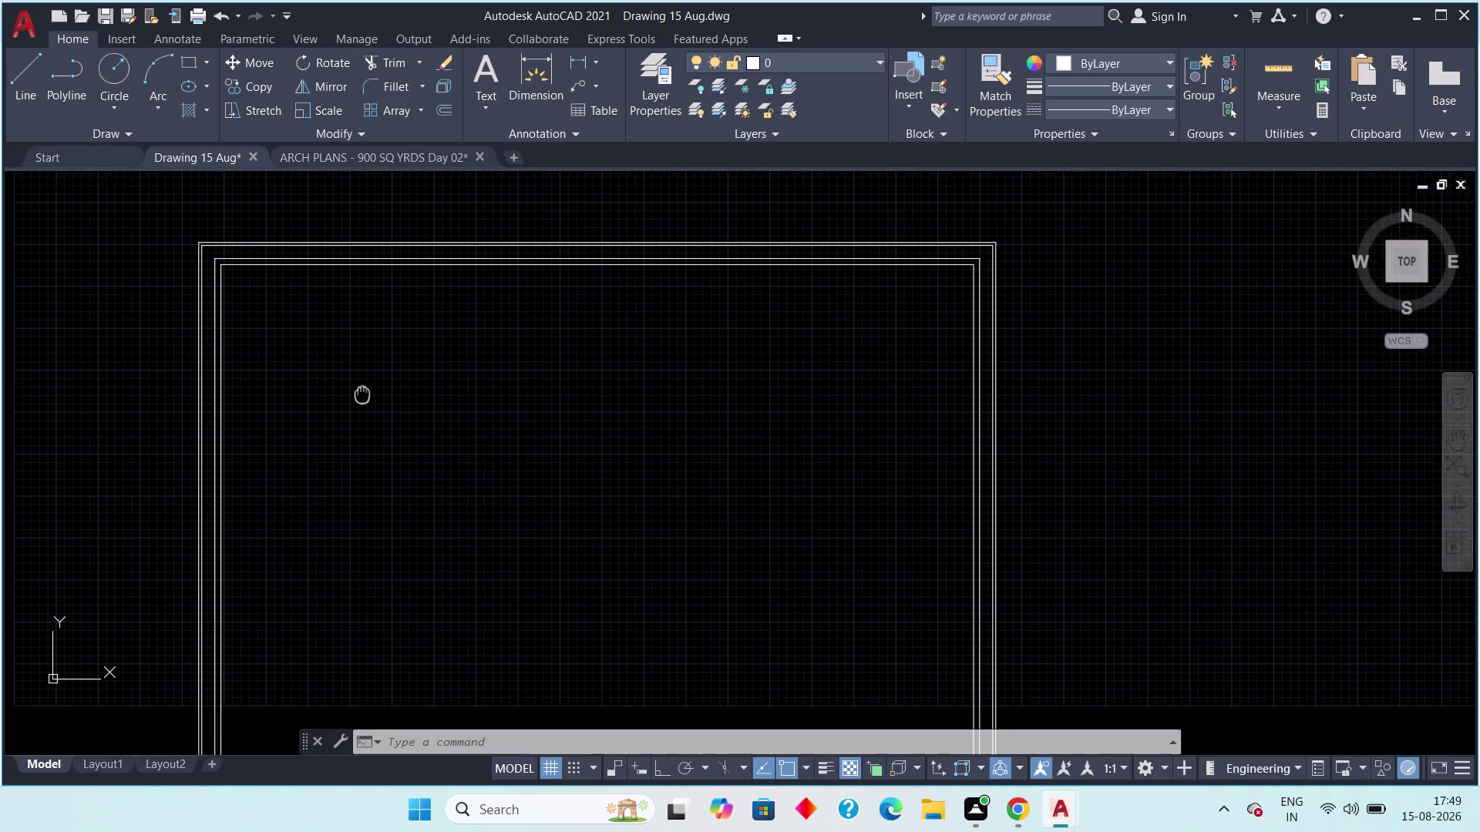
middle_drag(363, 393, 372, 384)
middle_drag(385, 377, 420, 417)
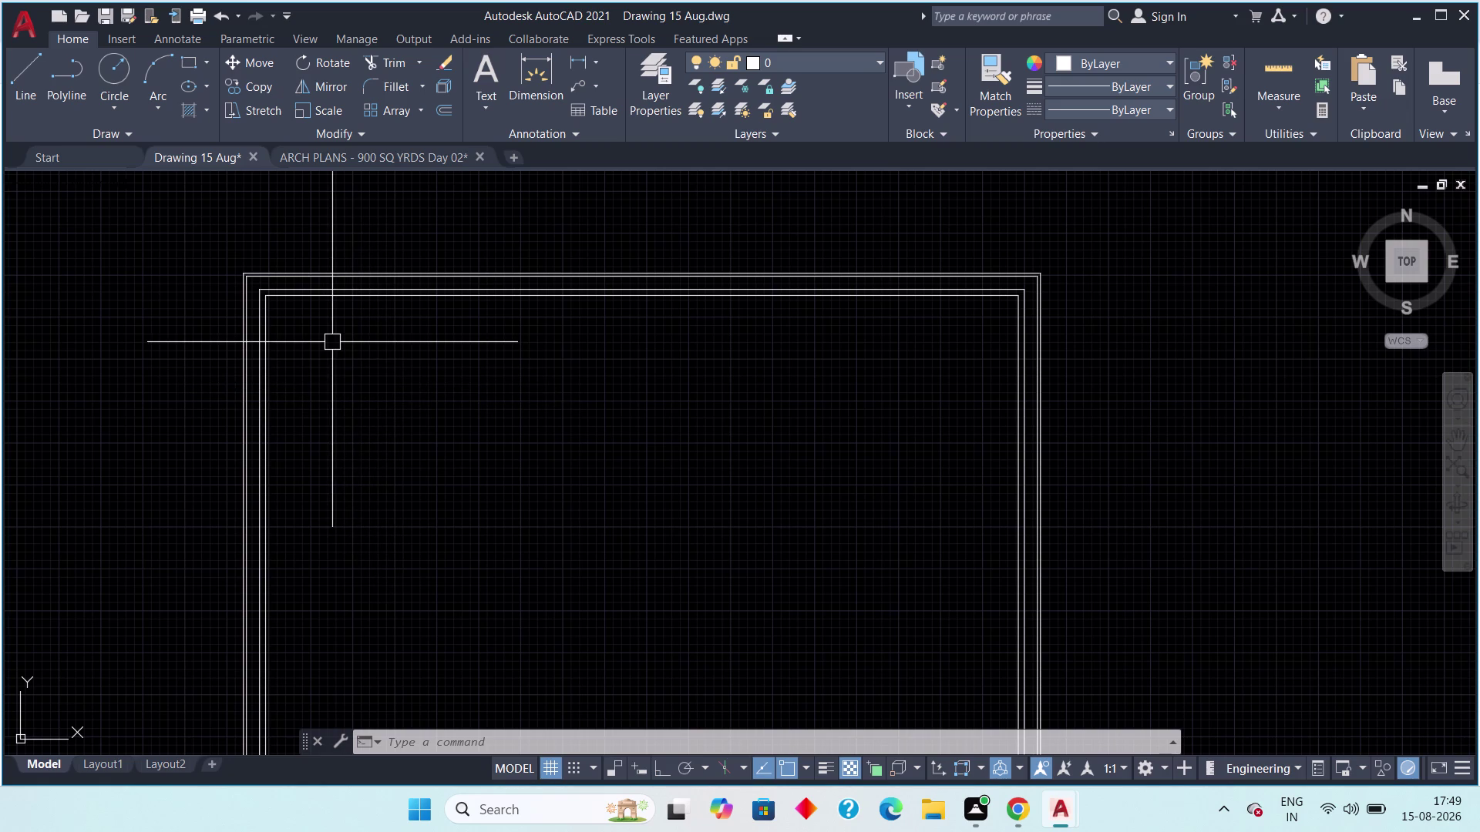
Switch back to the ARCH PLANS - 900 SQ YRDS Day 02 plan and pan around it.
key(Escape)
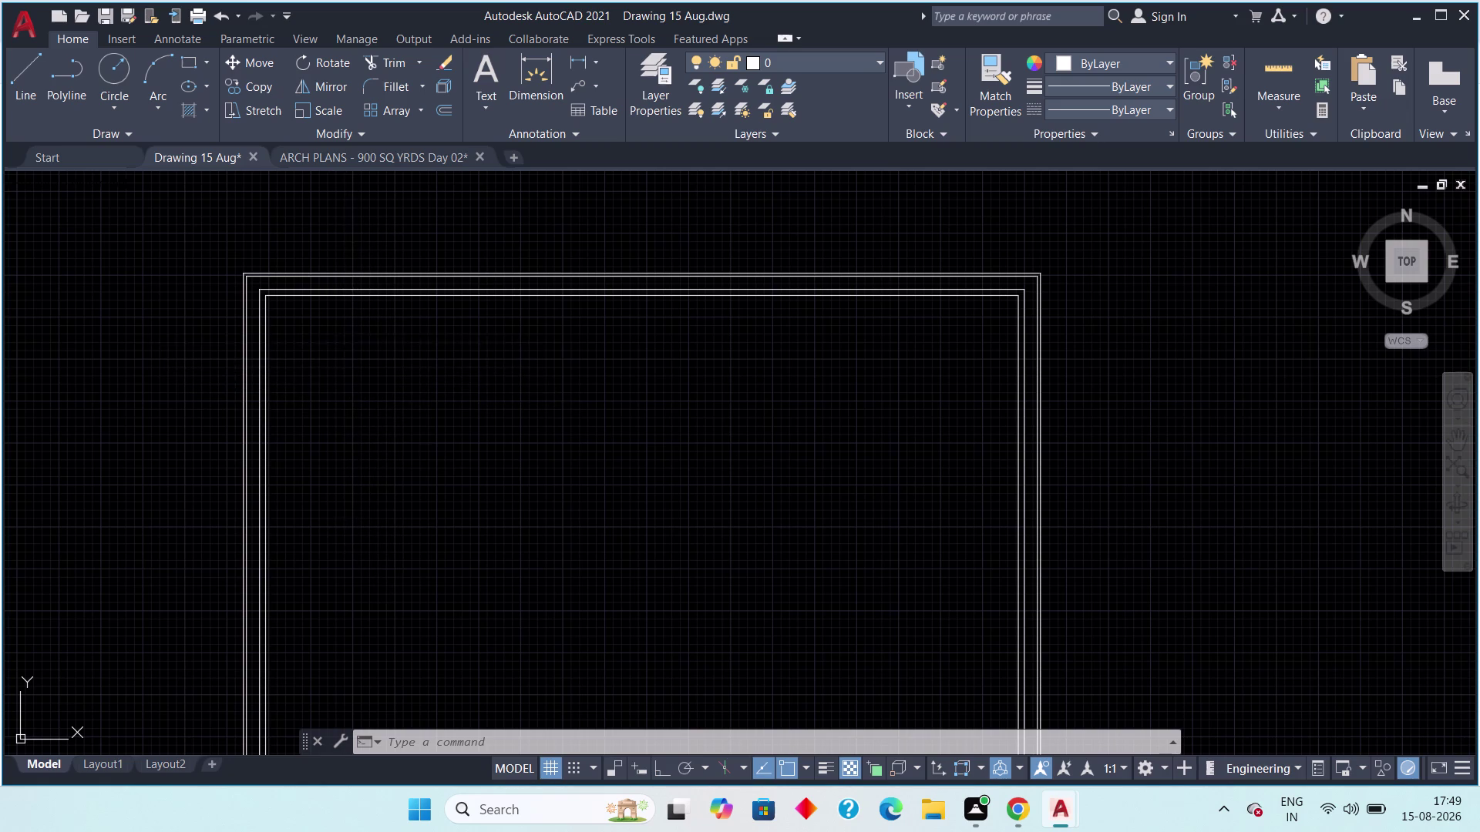
click(340, 158)
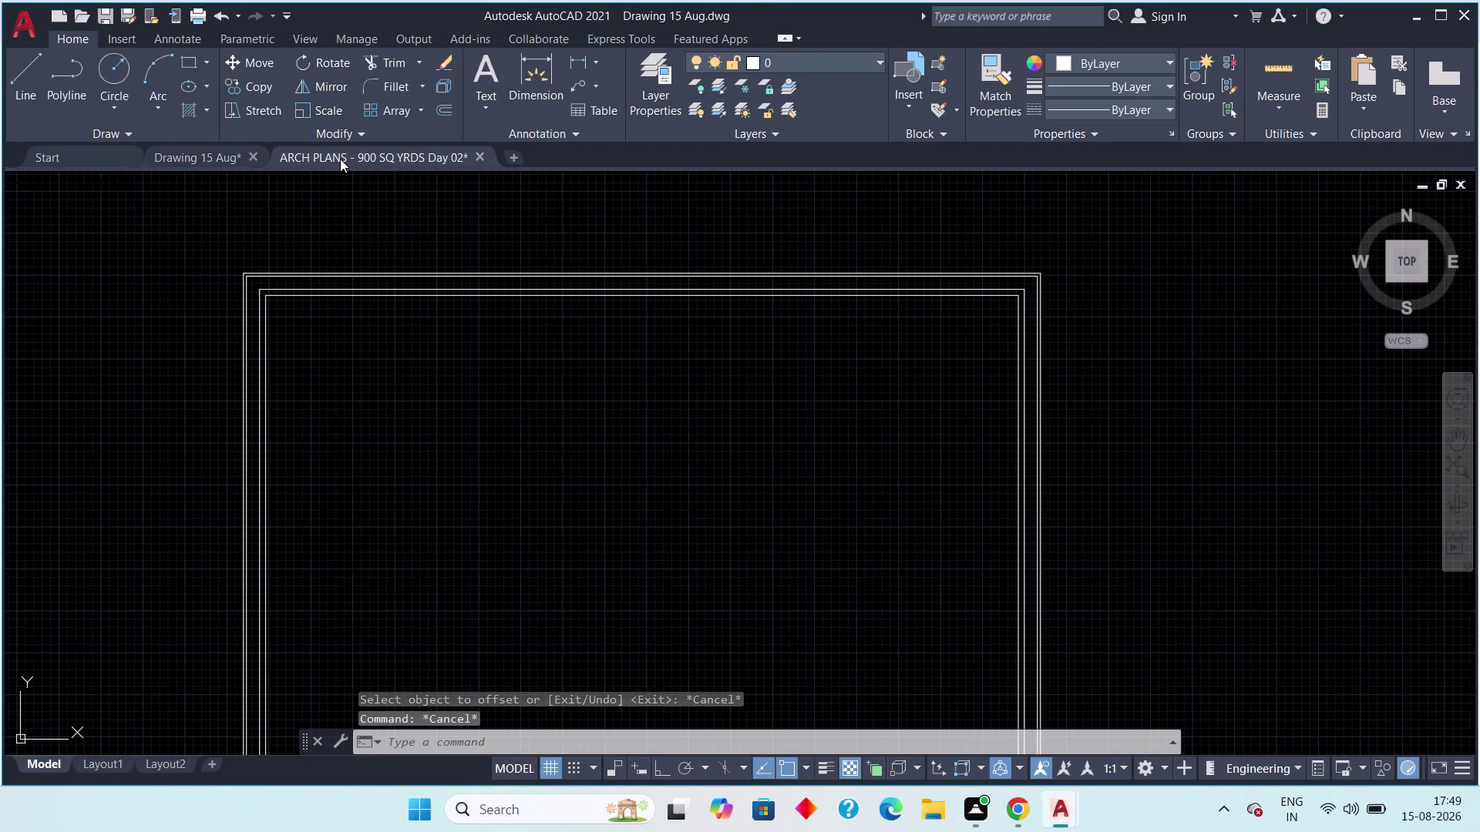
middle_drag(547, 486, 436, 447)
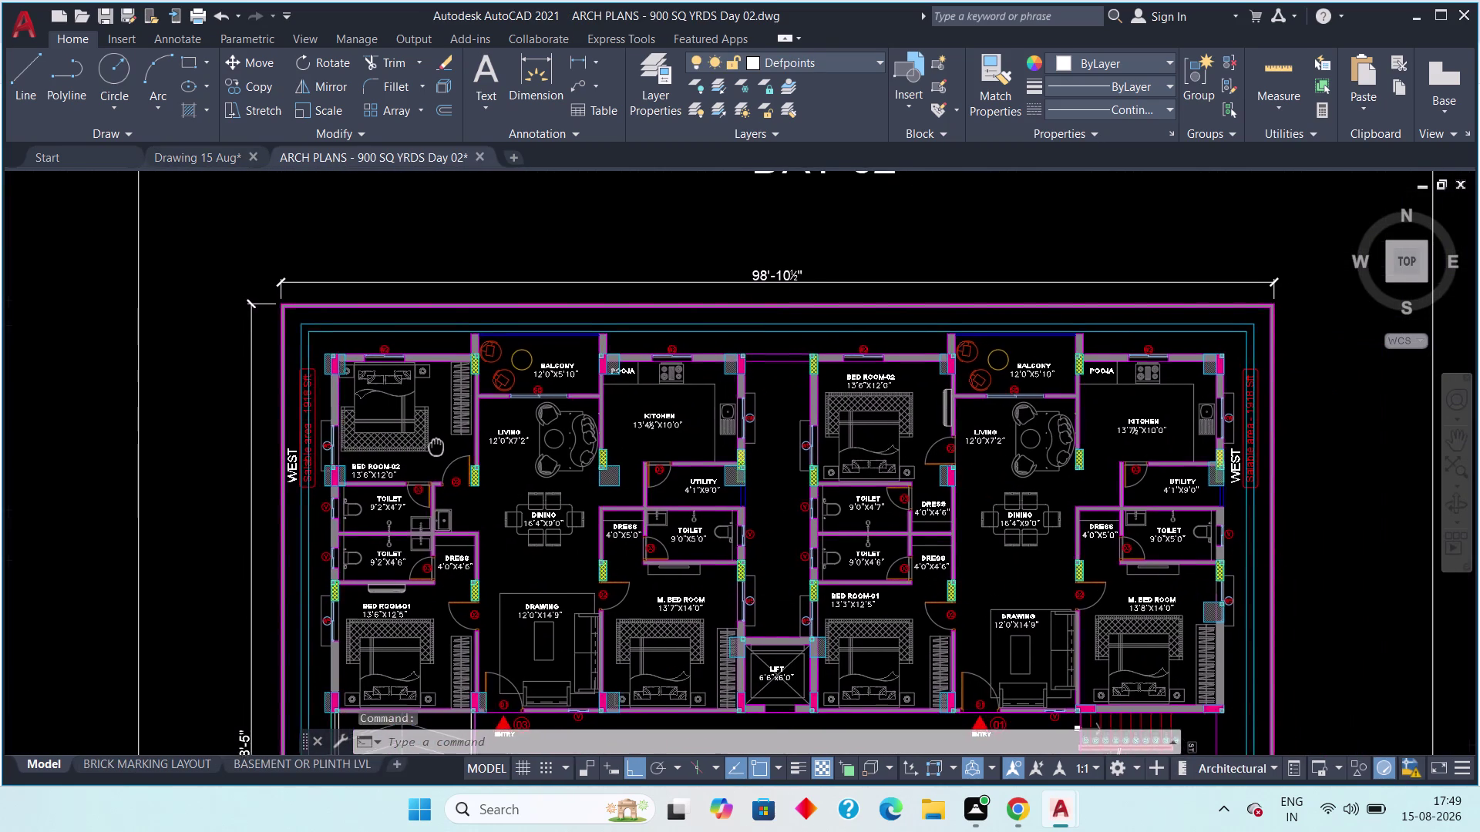
middle_drag(436, 447, 443, 476)
scroll(up, 3)
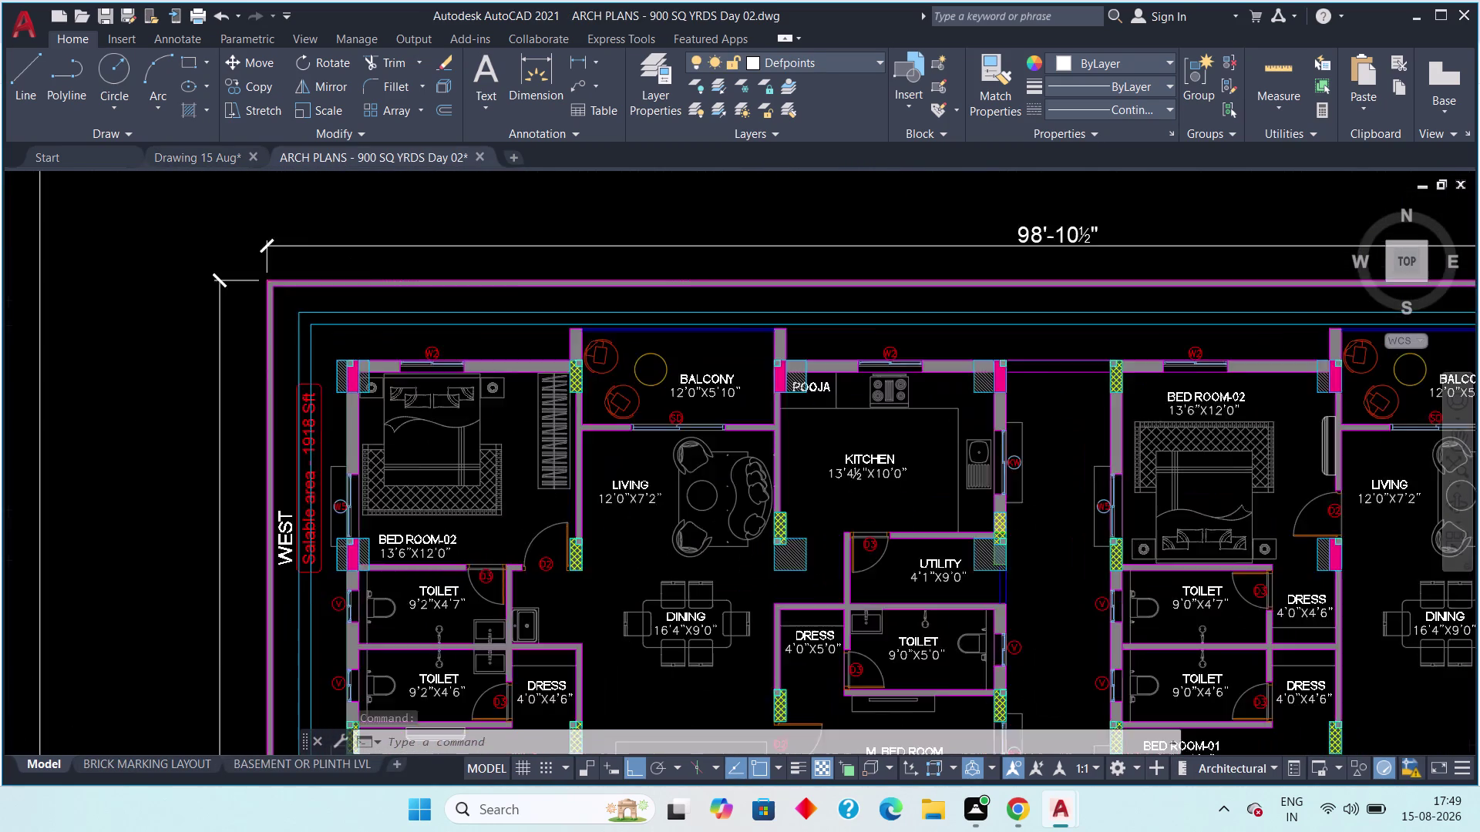
scroll(up, 3)
middle_drag(344, 426, 360, 510)
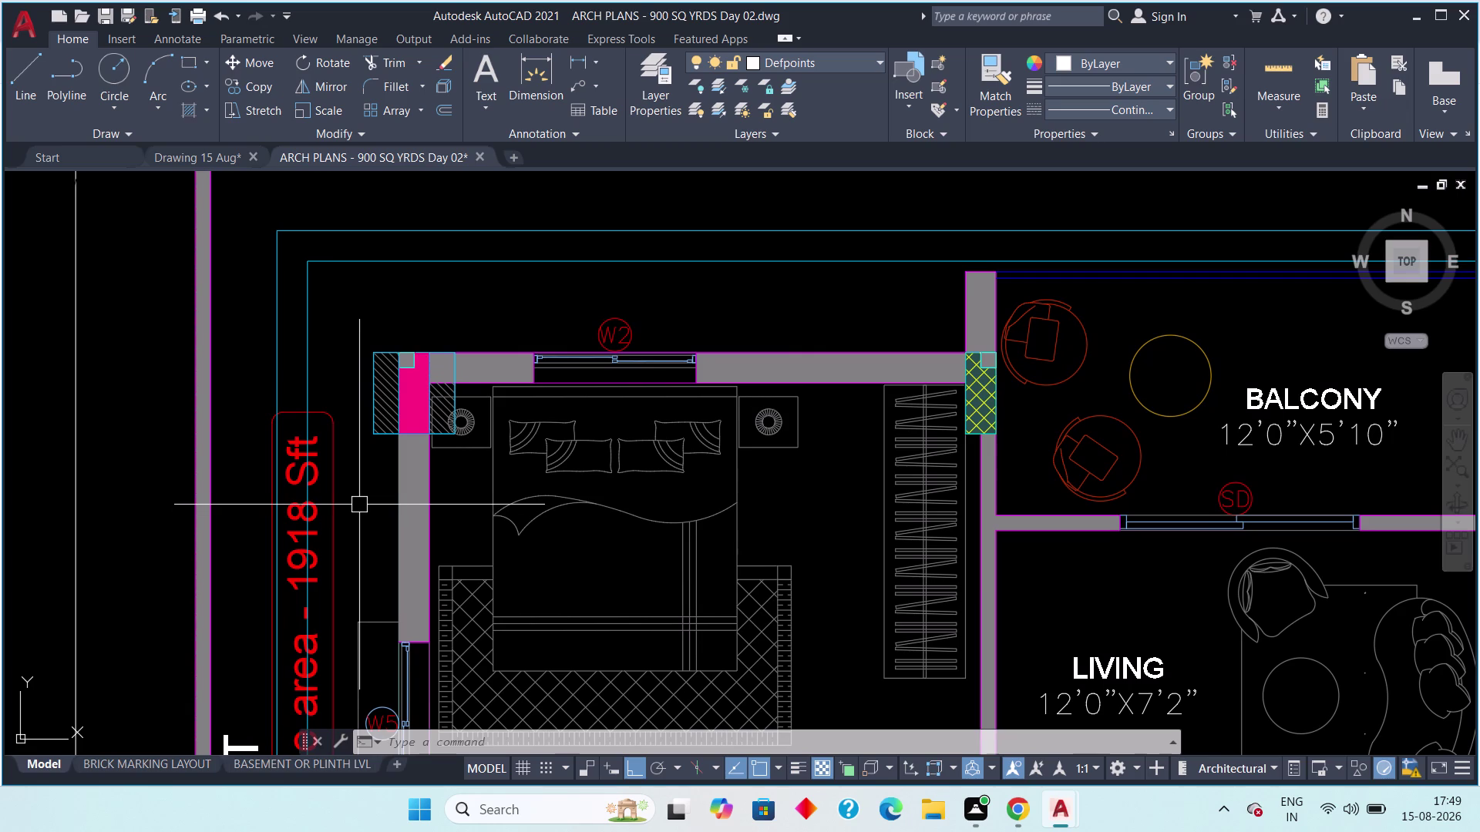
scroll(down, 3)
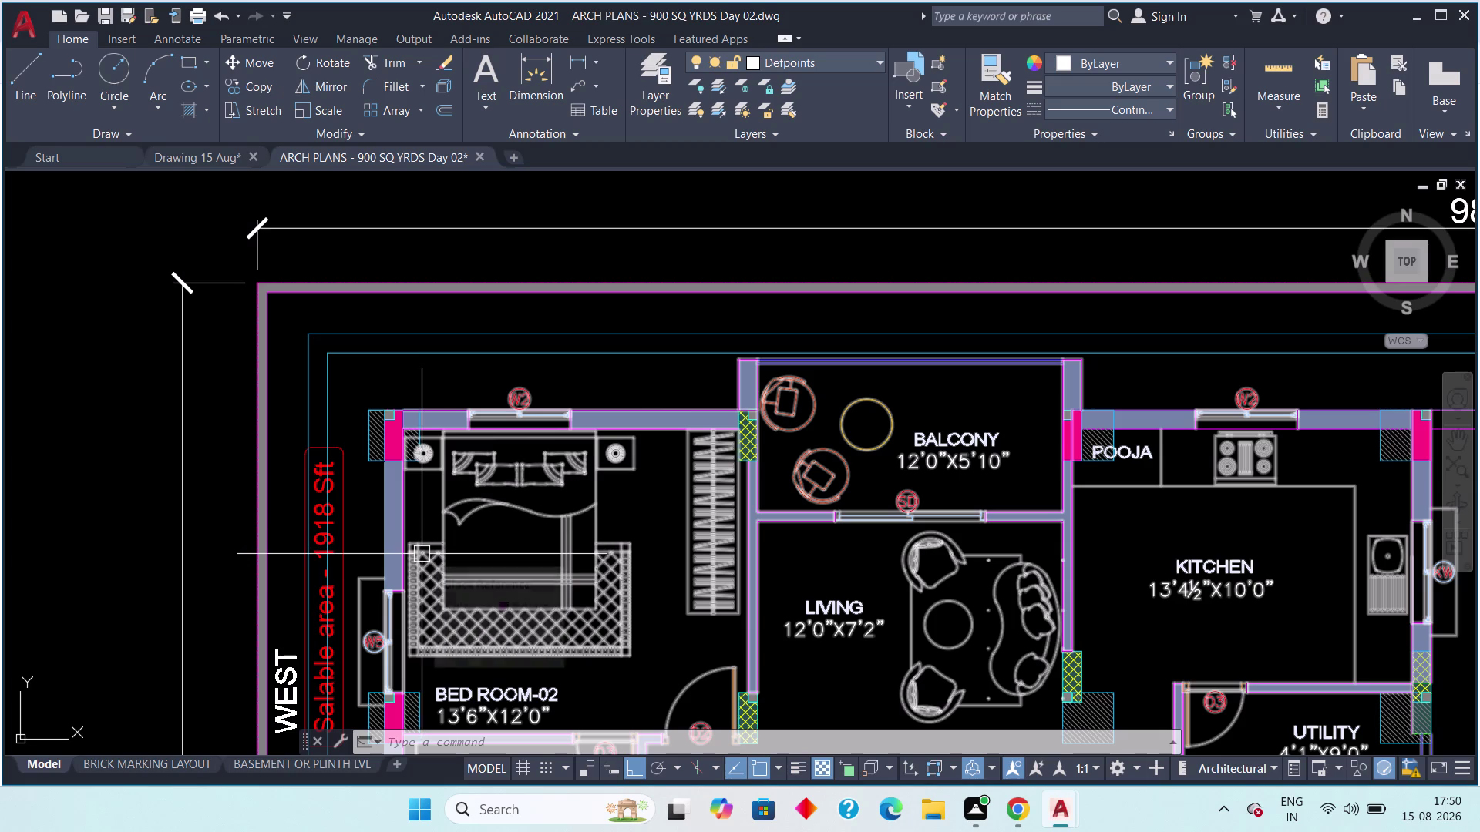
middle_drag(572, 578, 363, 594)
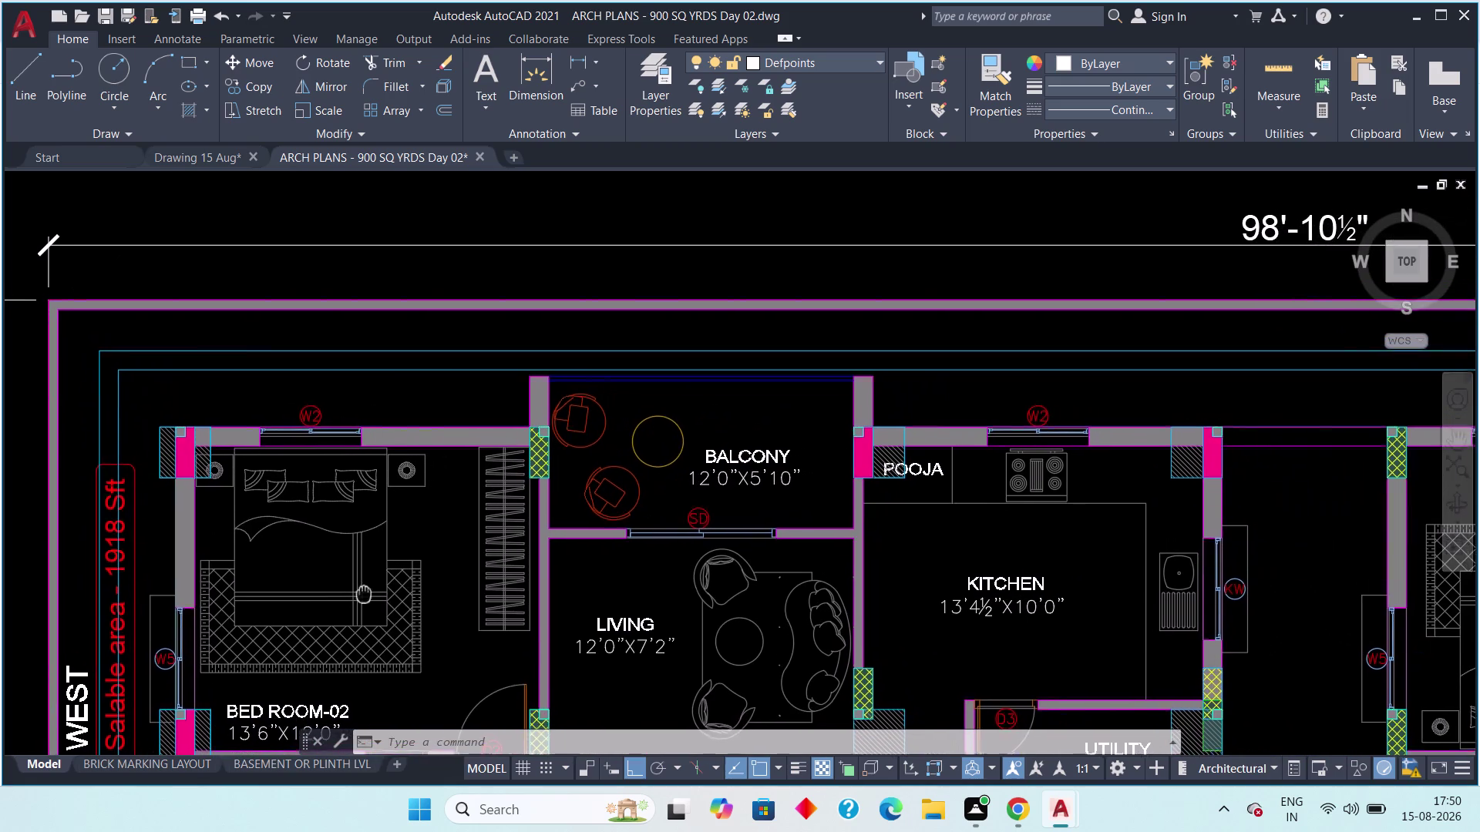
middle_drag(363, 594, 362, 590)
scroll(down, 3)
middle_drag(834, 545, 648, 602)
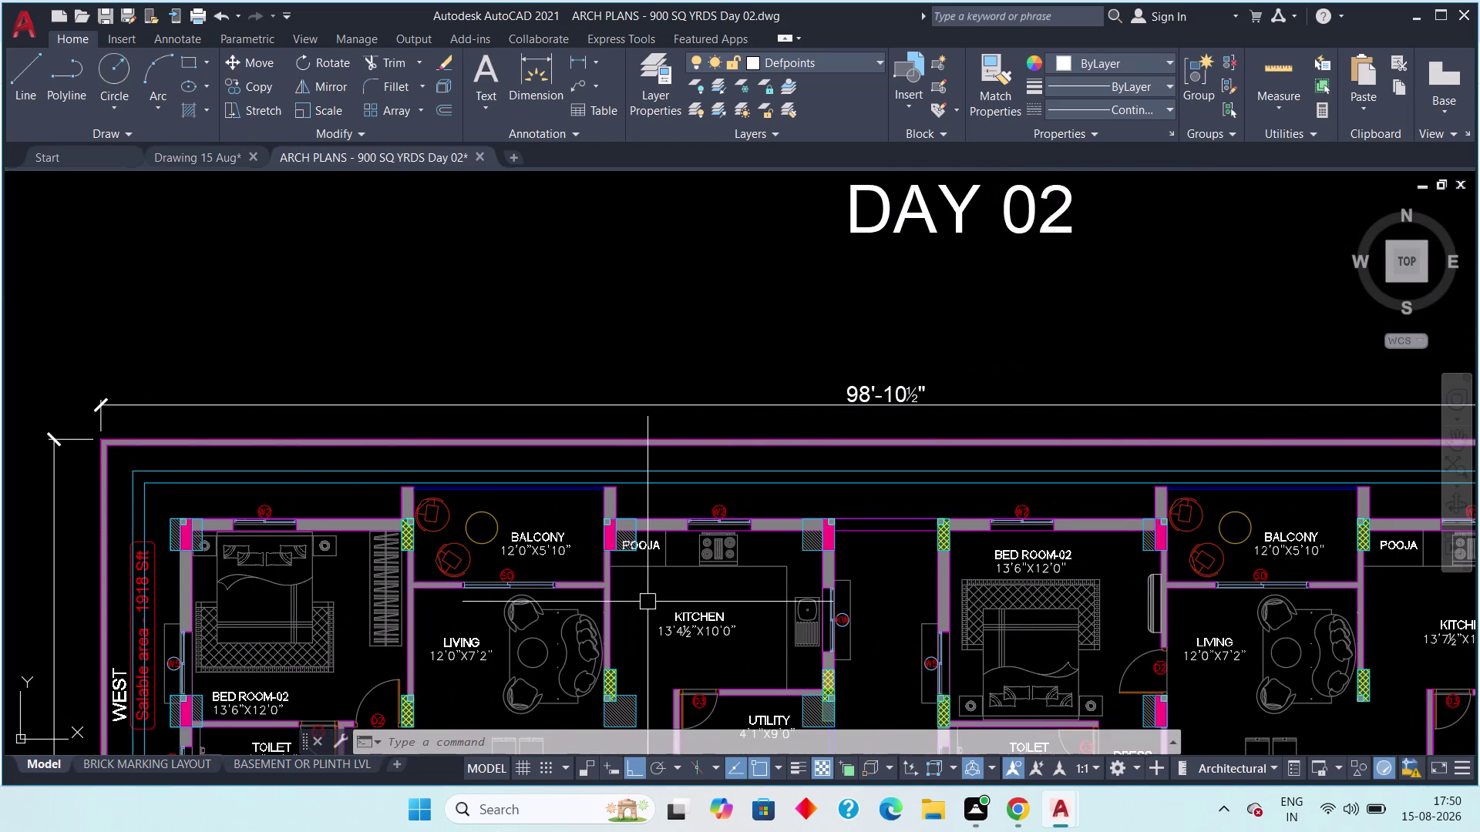
scroll(down, 3)
middle_drag(701, 584, 613, 521)
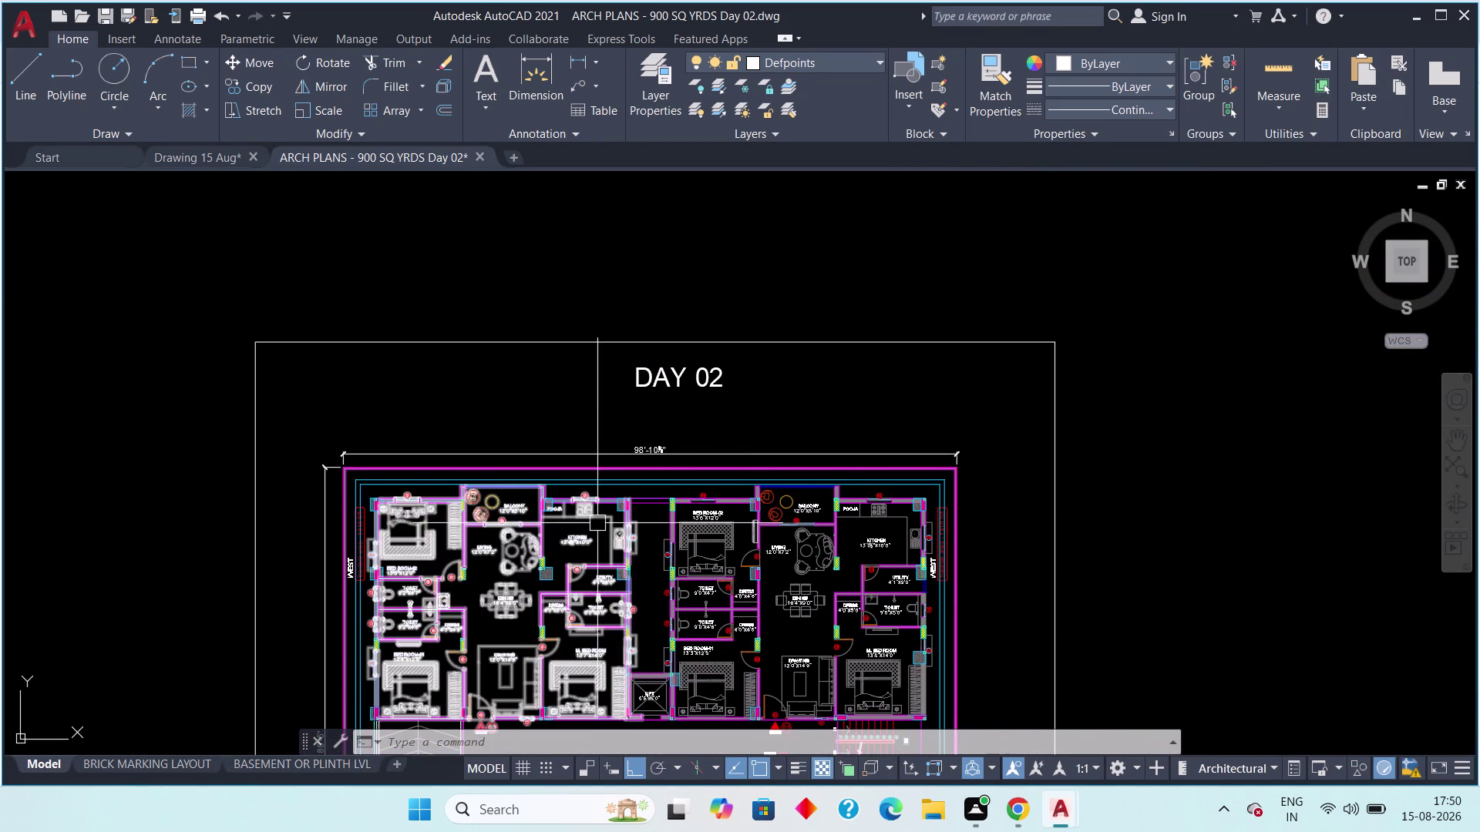
scroll(up, 3)
middle_drag(566, 513, 886, 450)
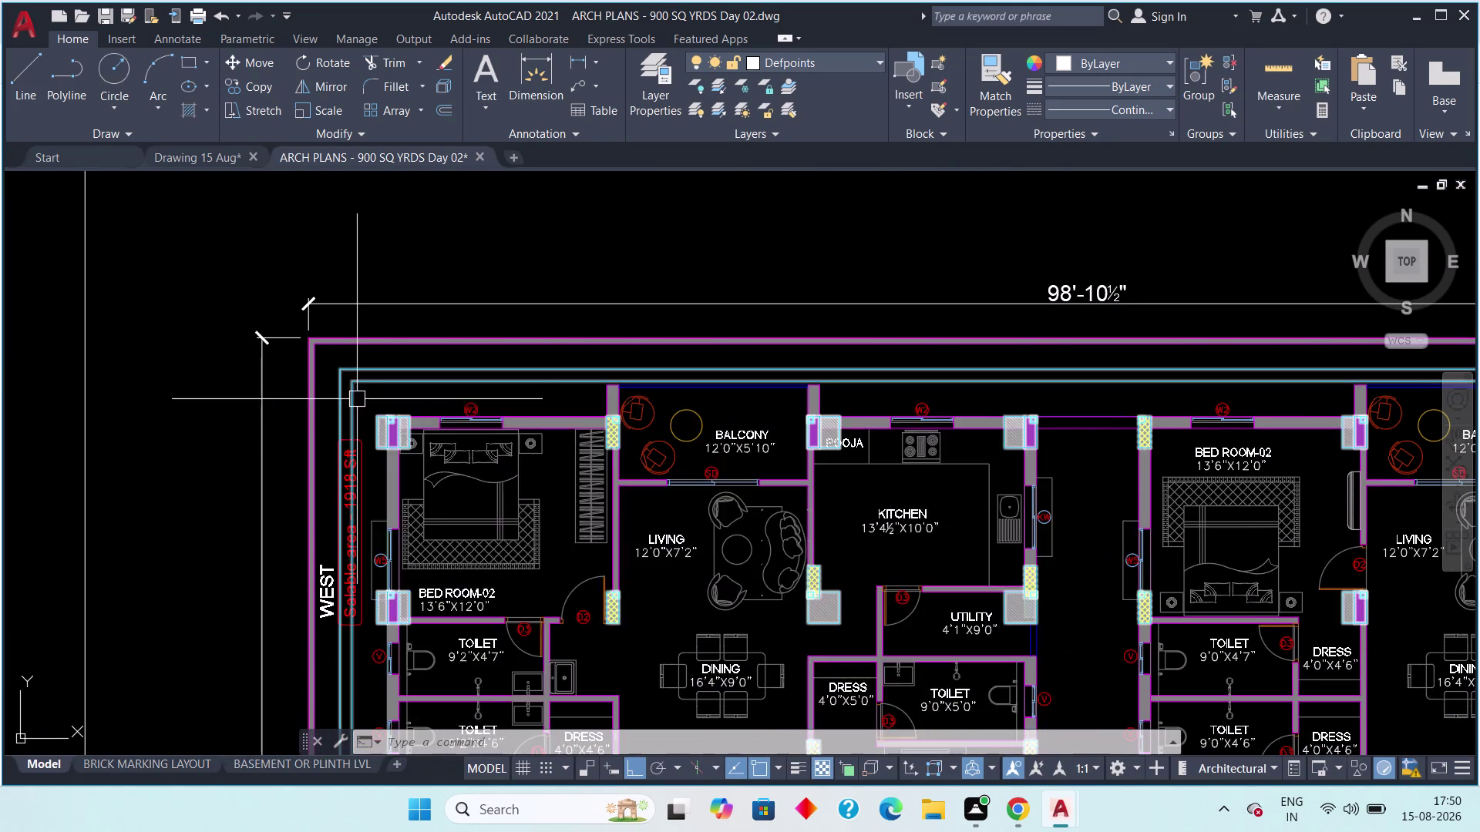
scroll(up, 3)
middle_drag(389, 403, 398, 477)
scroll(down, 3)
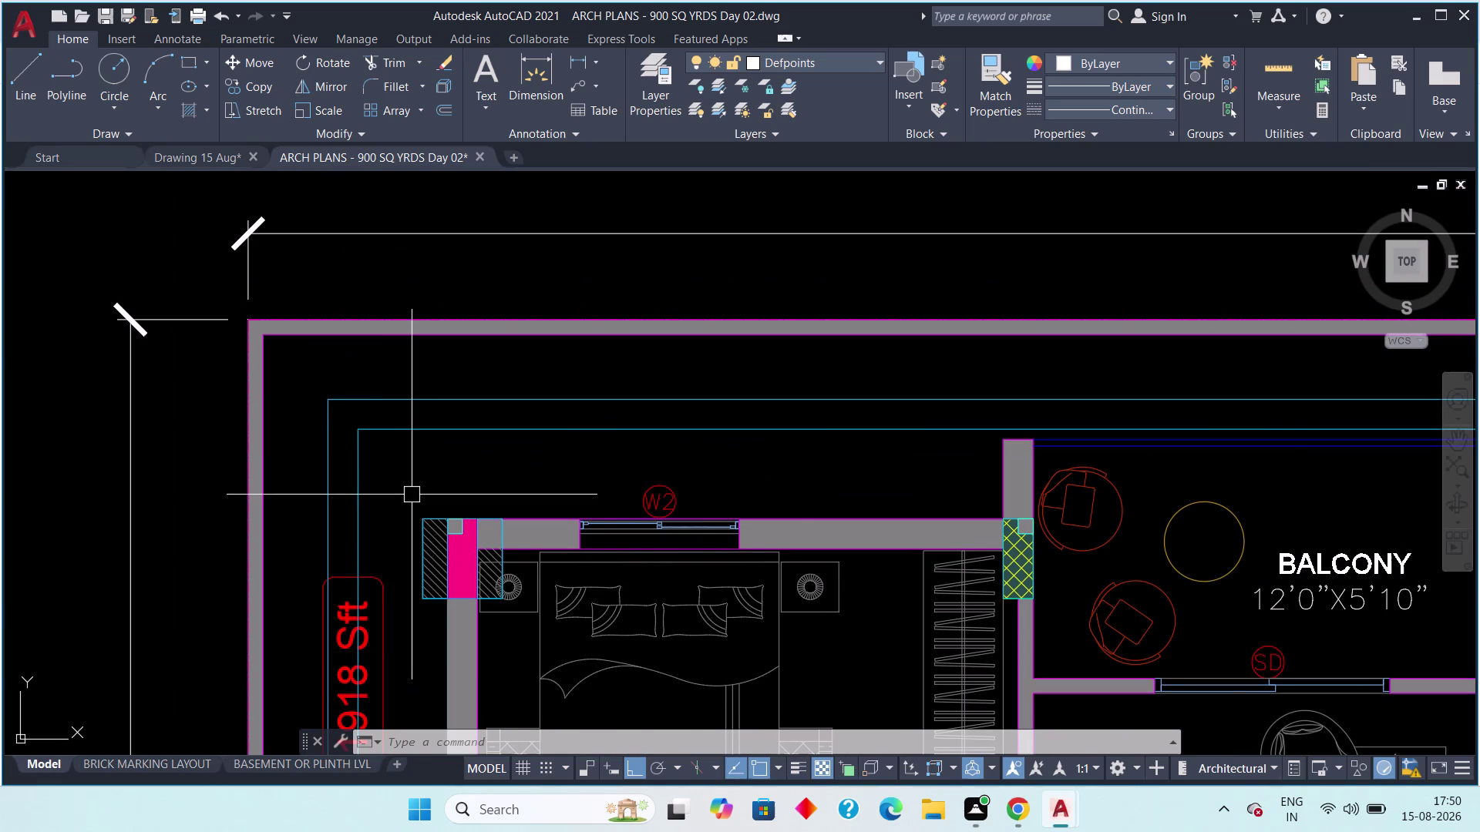
scroll(down, 3)
middle_drag(476, 490, 282, 366)
scroll(down, 3)
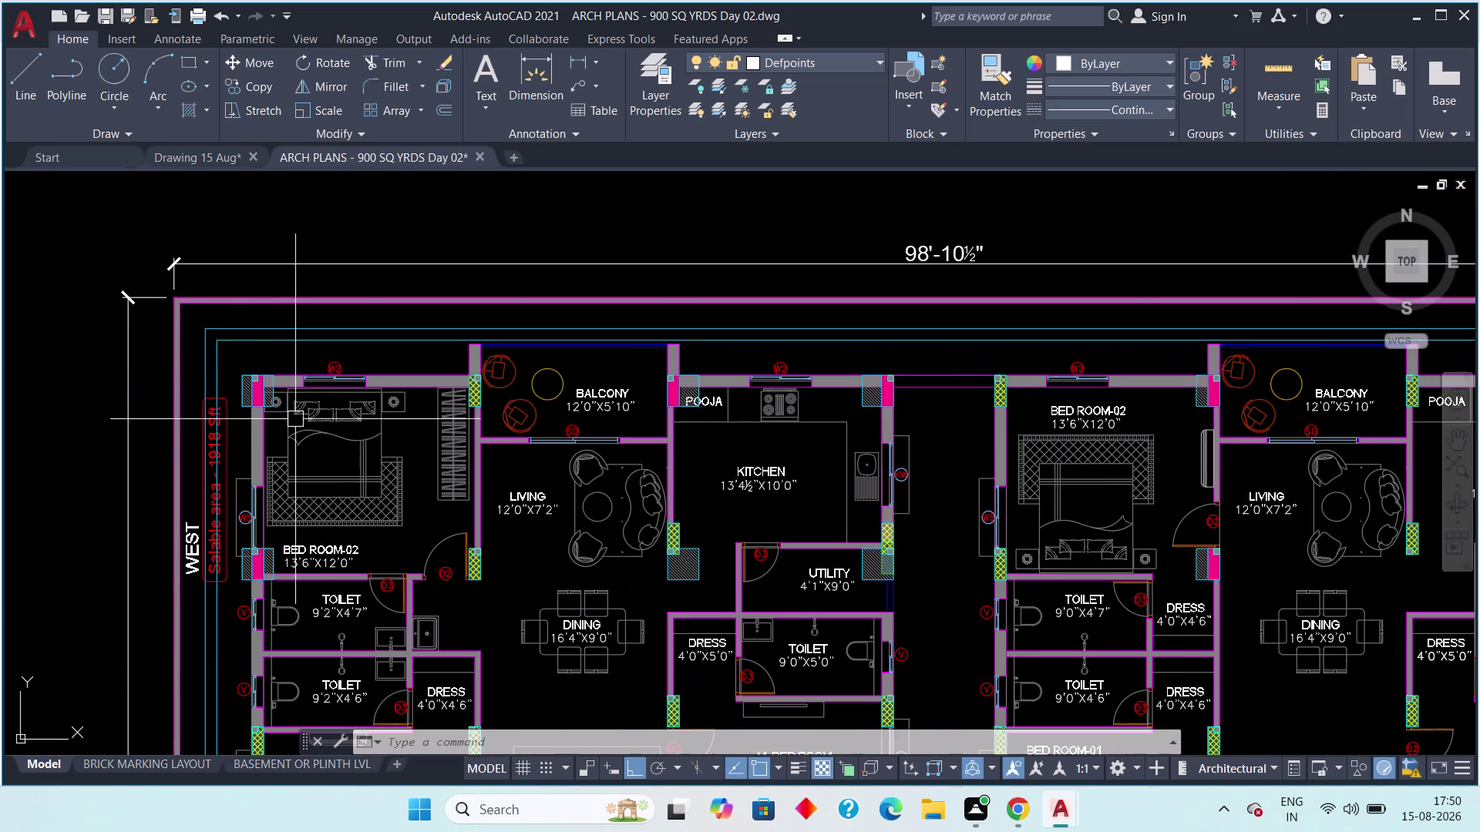
middle_drag(335, 441, 355, 338)
scroll(down, 3)
middle_drag(387, 435, 370, 266)
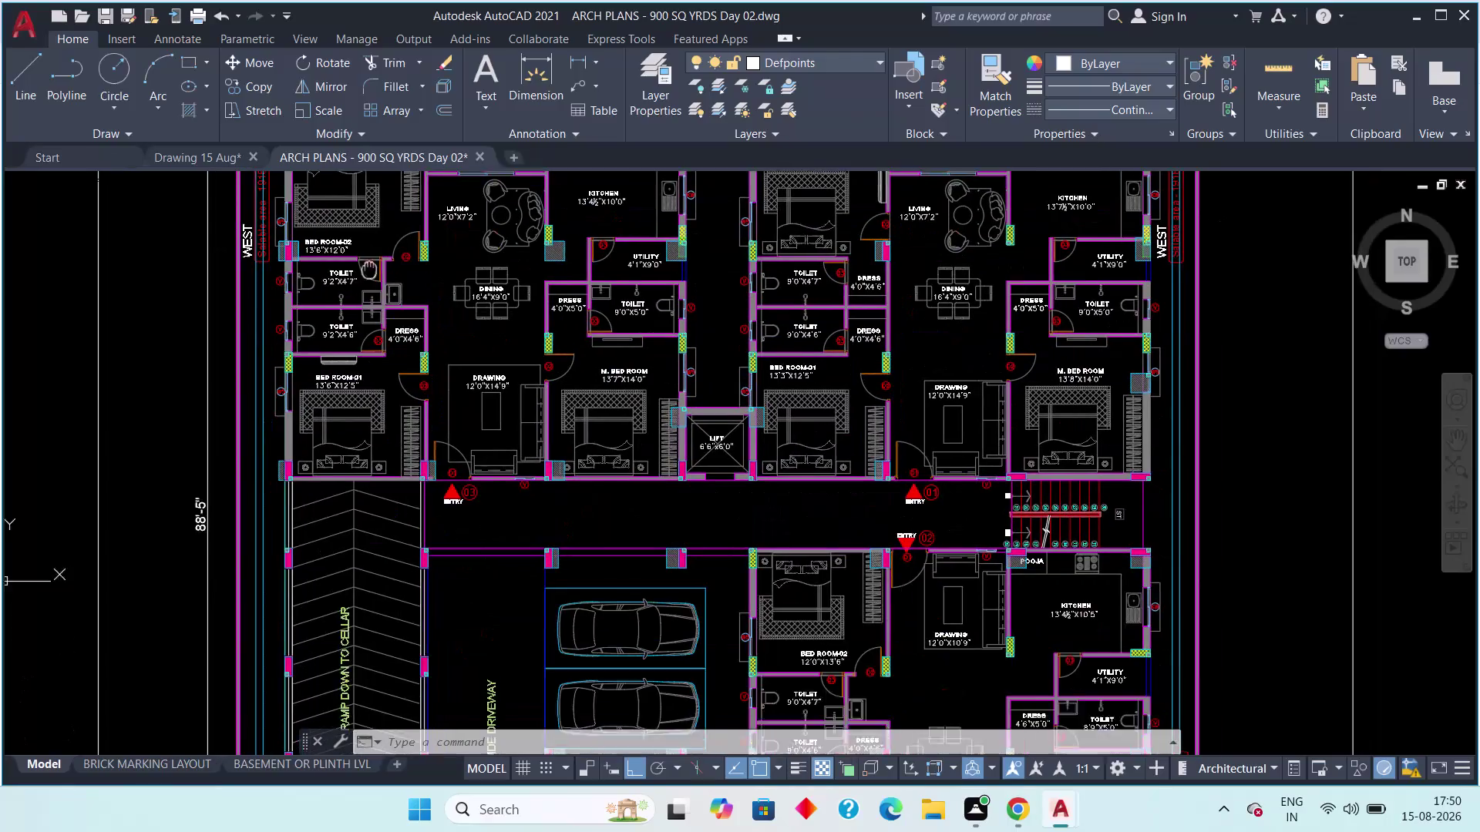
middle_drag(369, 266, 394, 582)
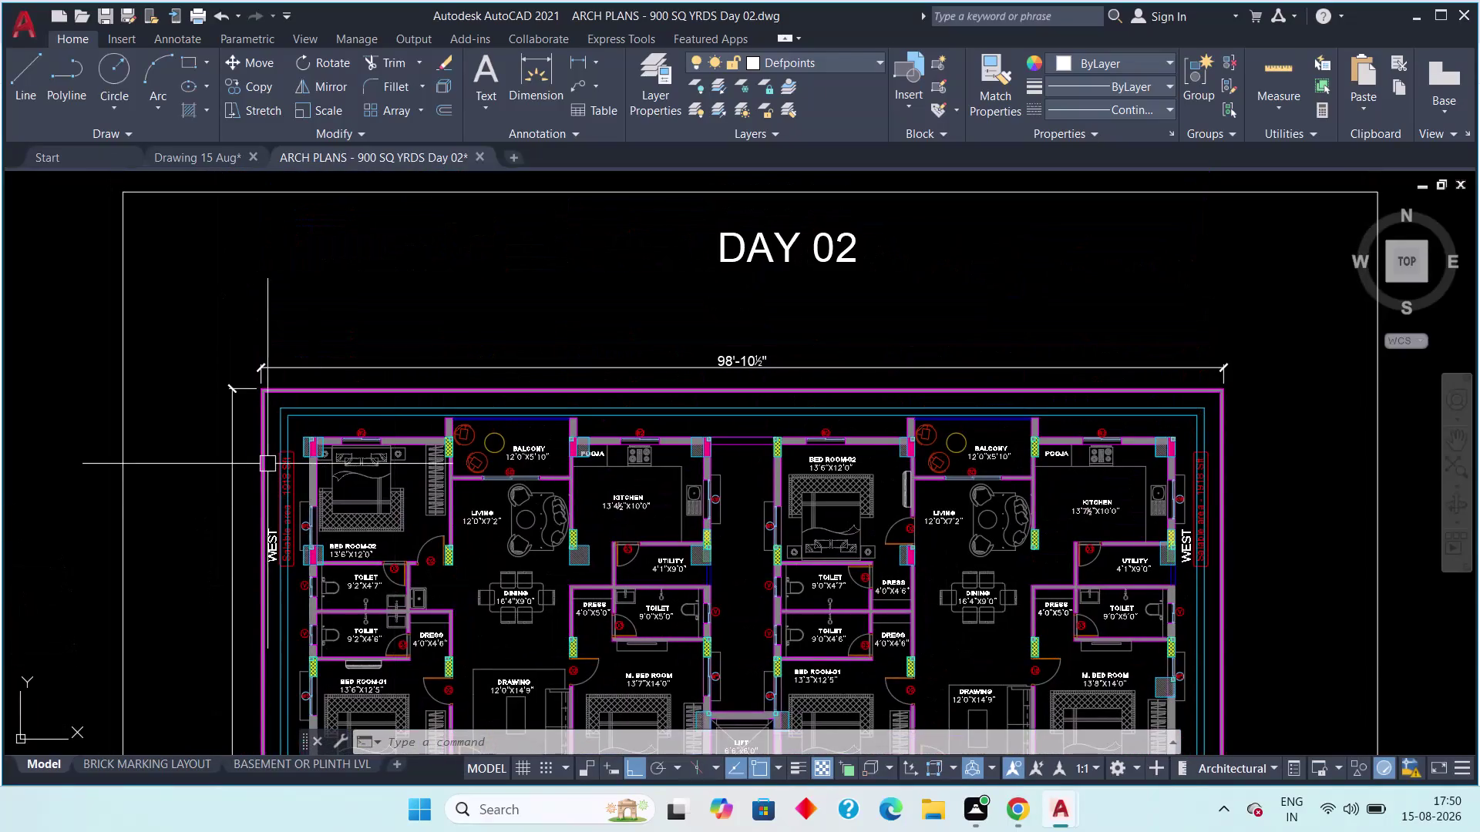
scroll(up, 3)
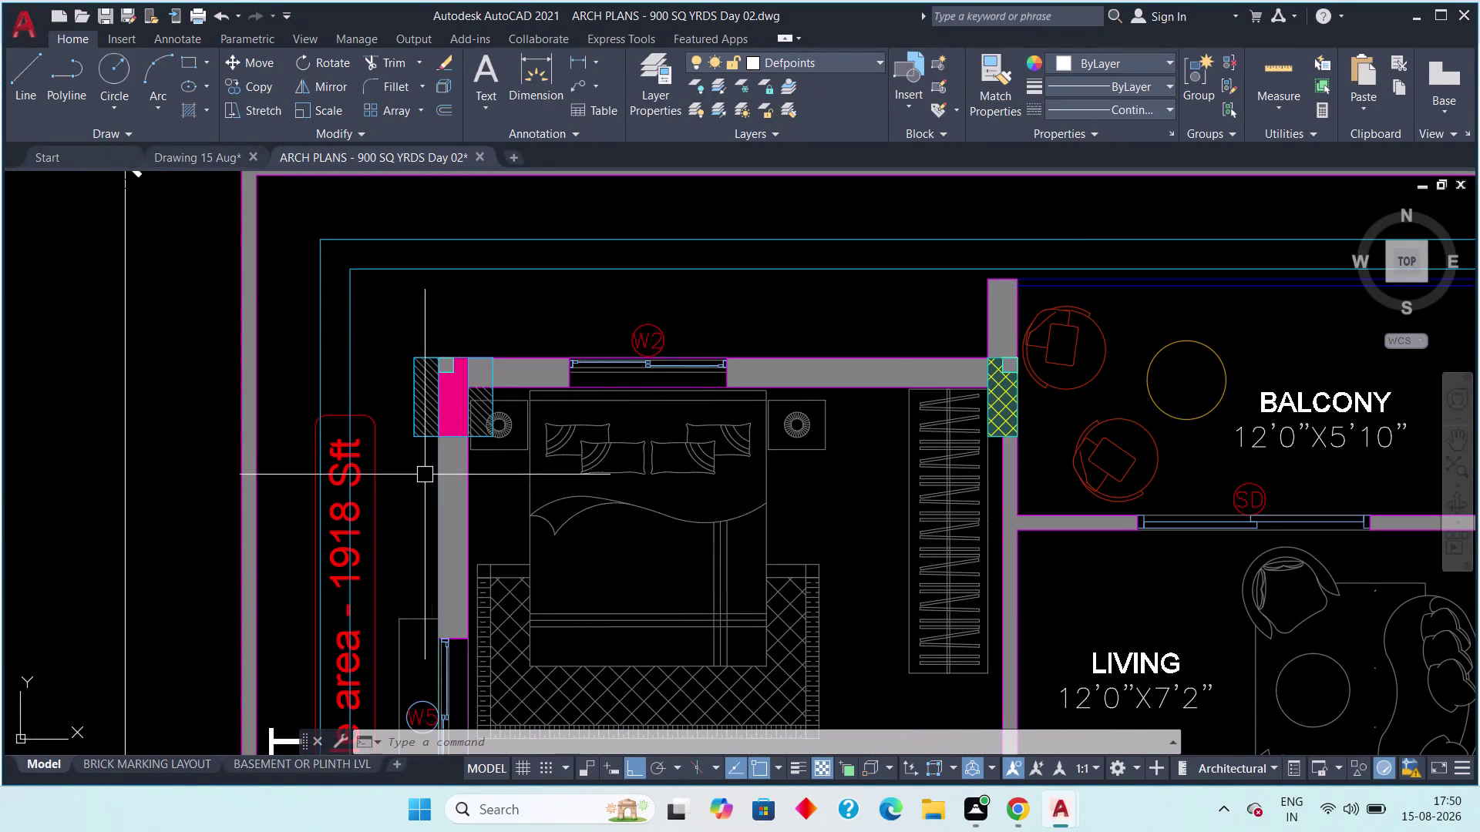
middle_drag(965, 373, 902, 381)
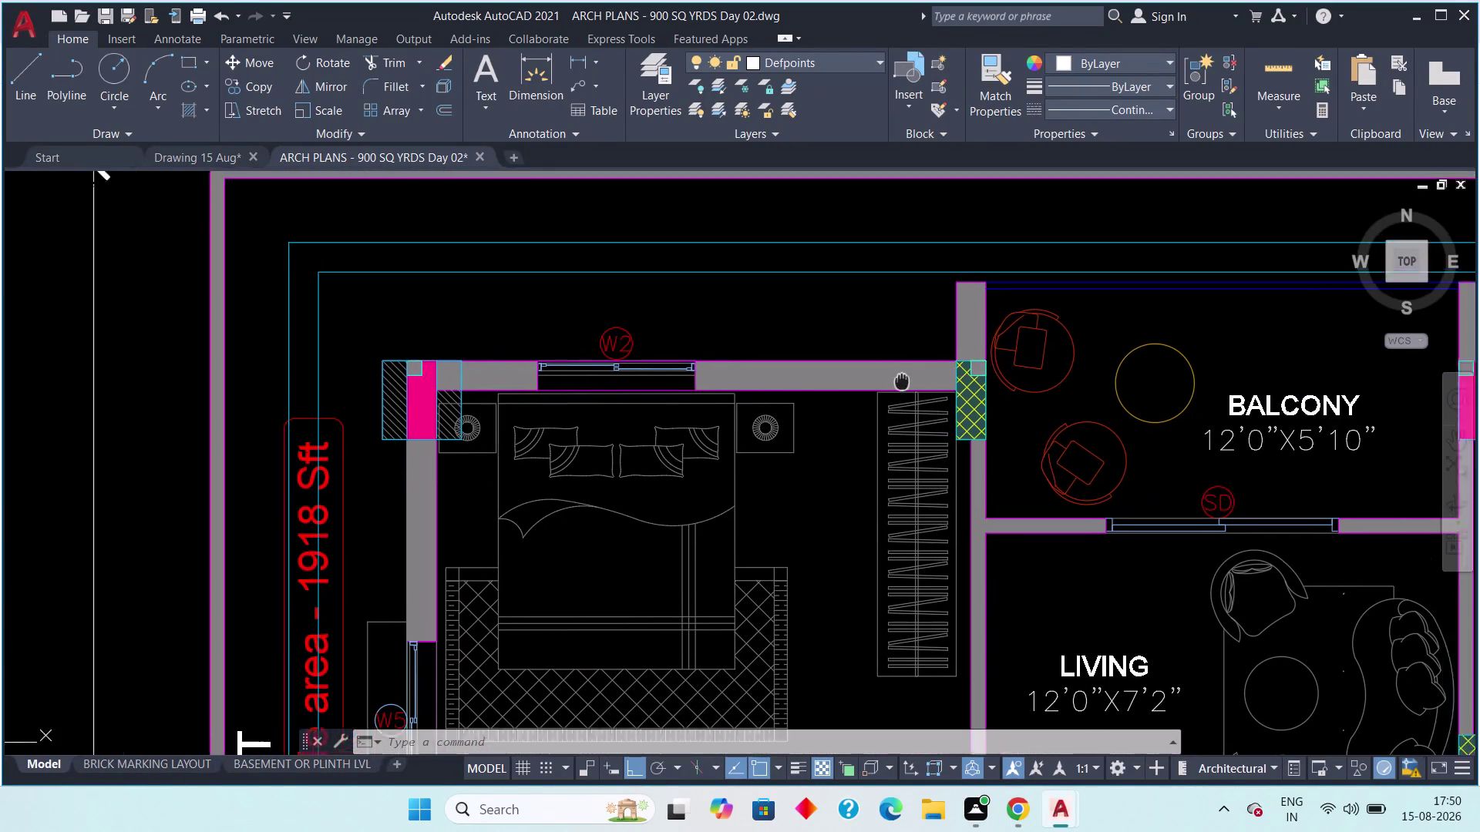
middle_drag(902, 382, 646, 421)
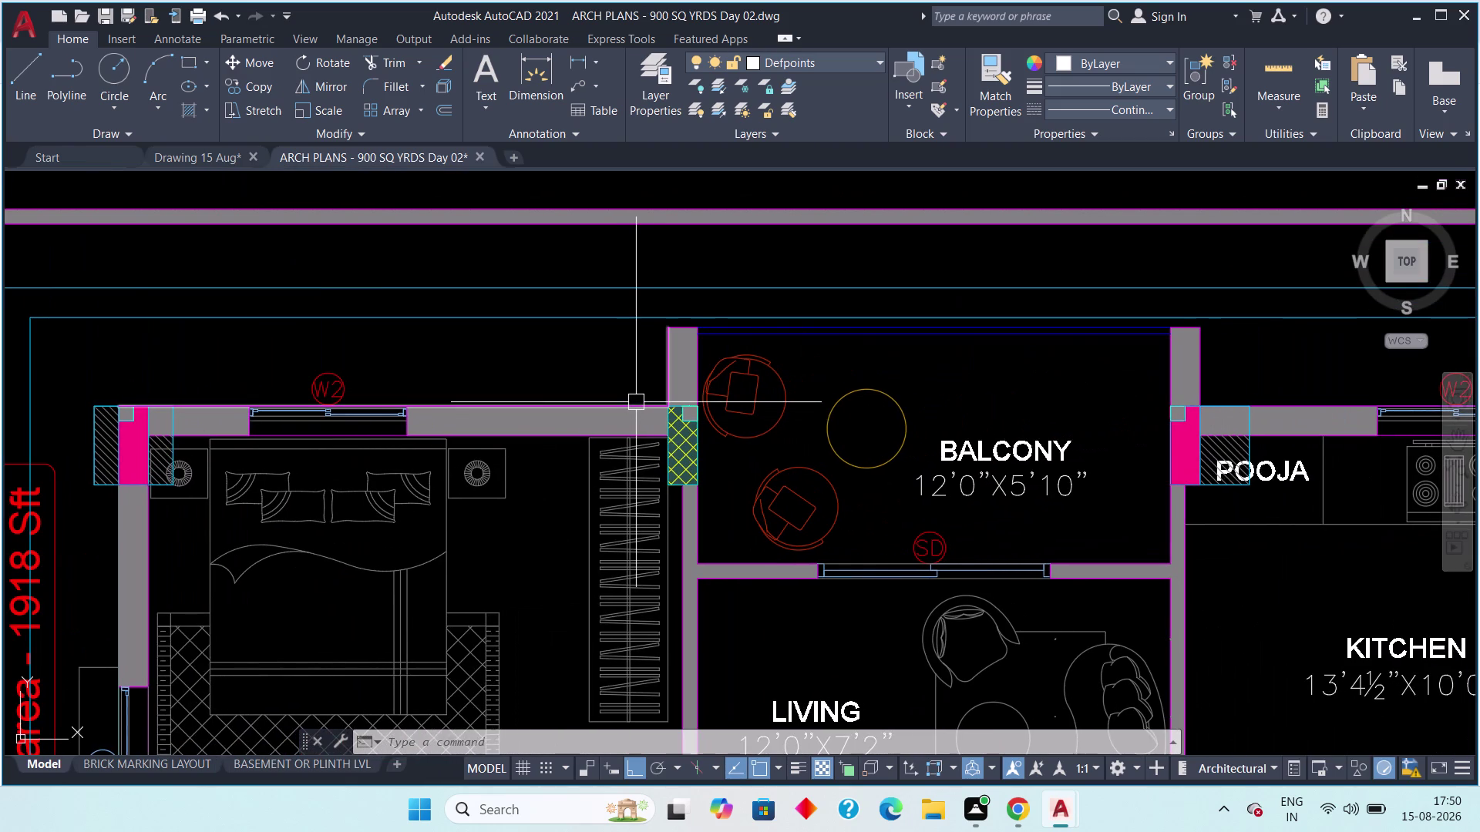
scroll(down, 3)
middle_drag(726, 401, 692, 398)
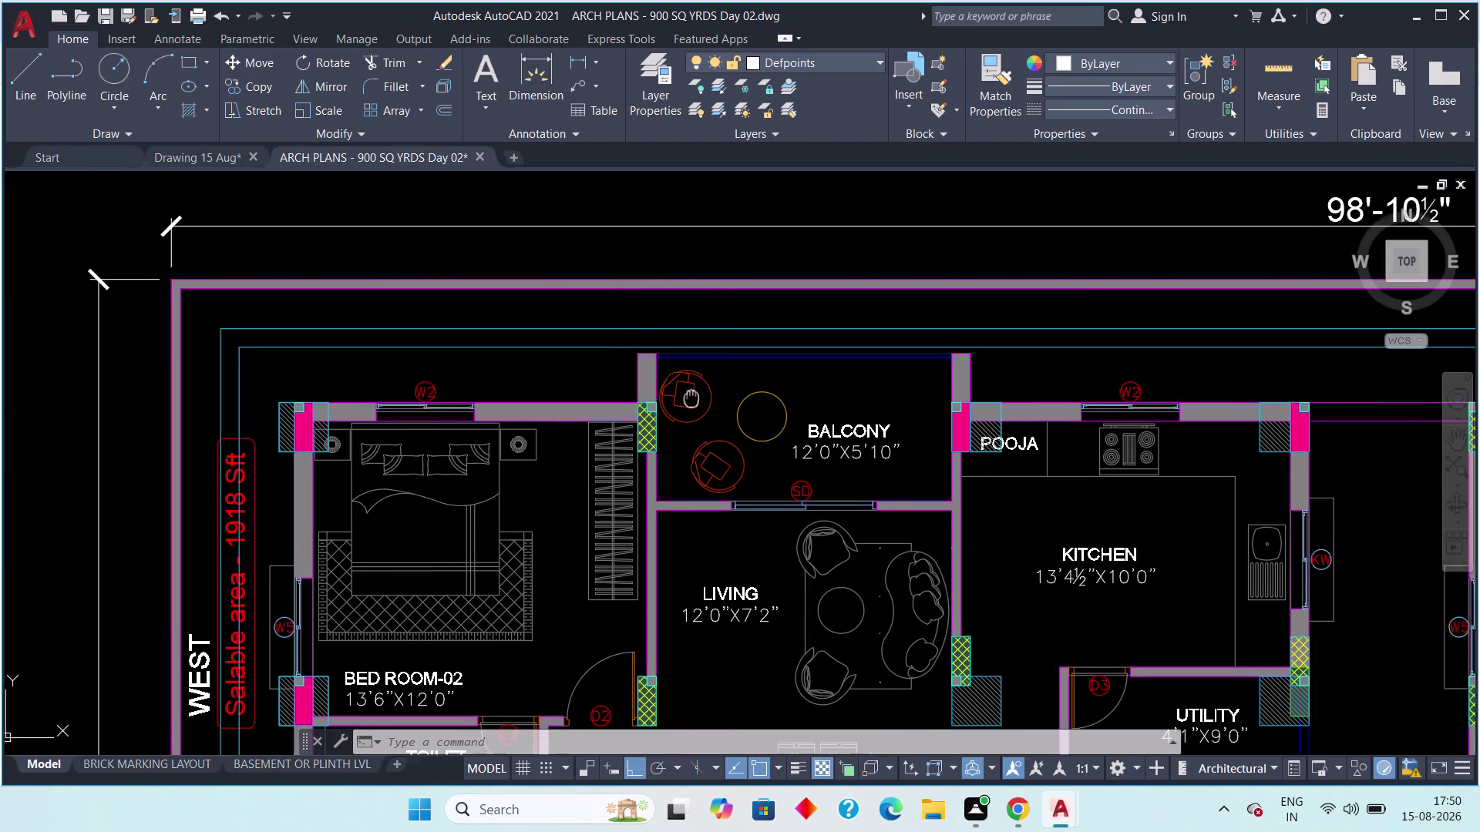
middle_drag(691, 399, 444, 394)
middle_click(443, 394)
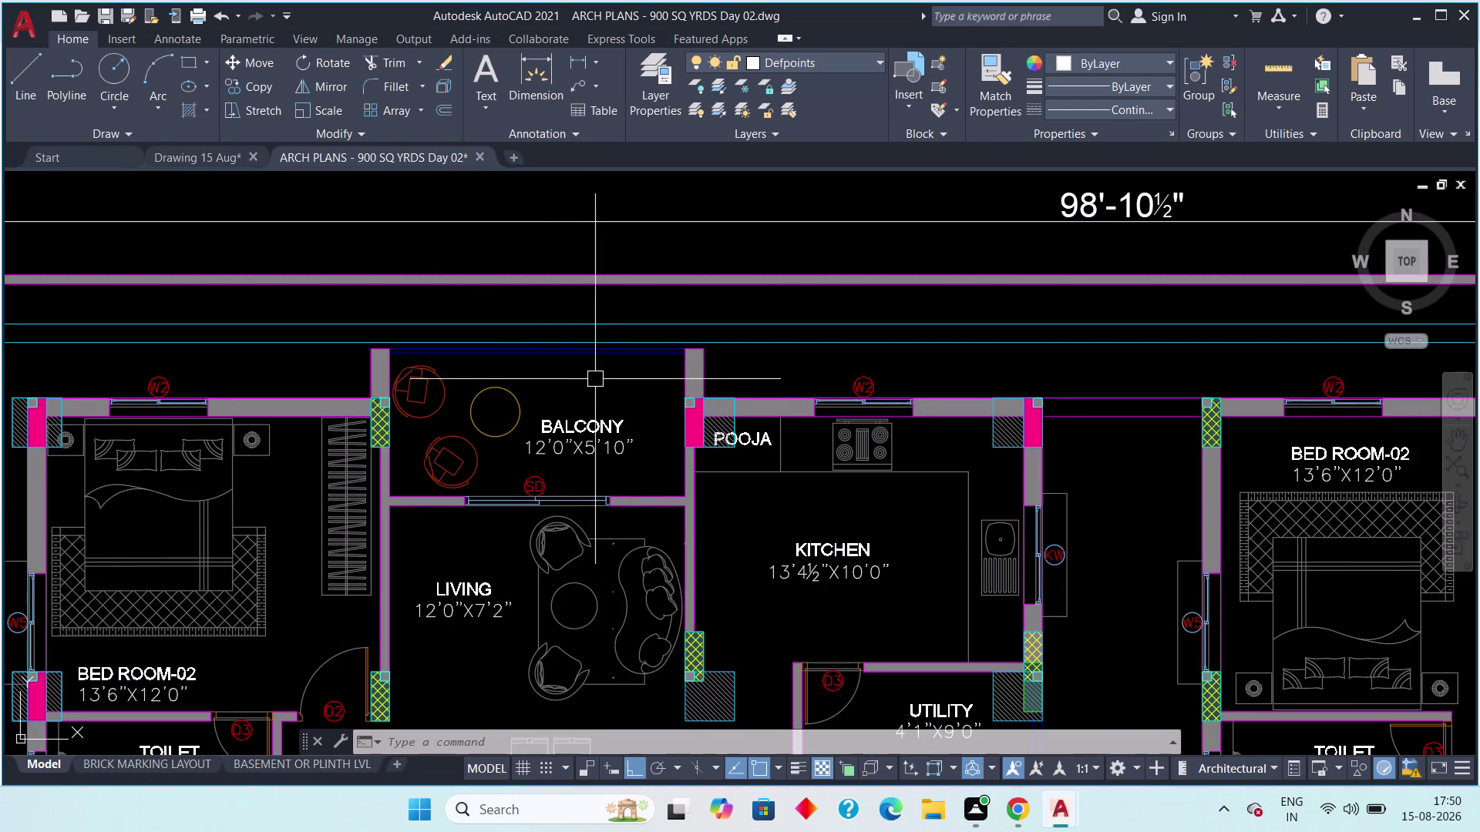
scroll(down, 3)
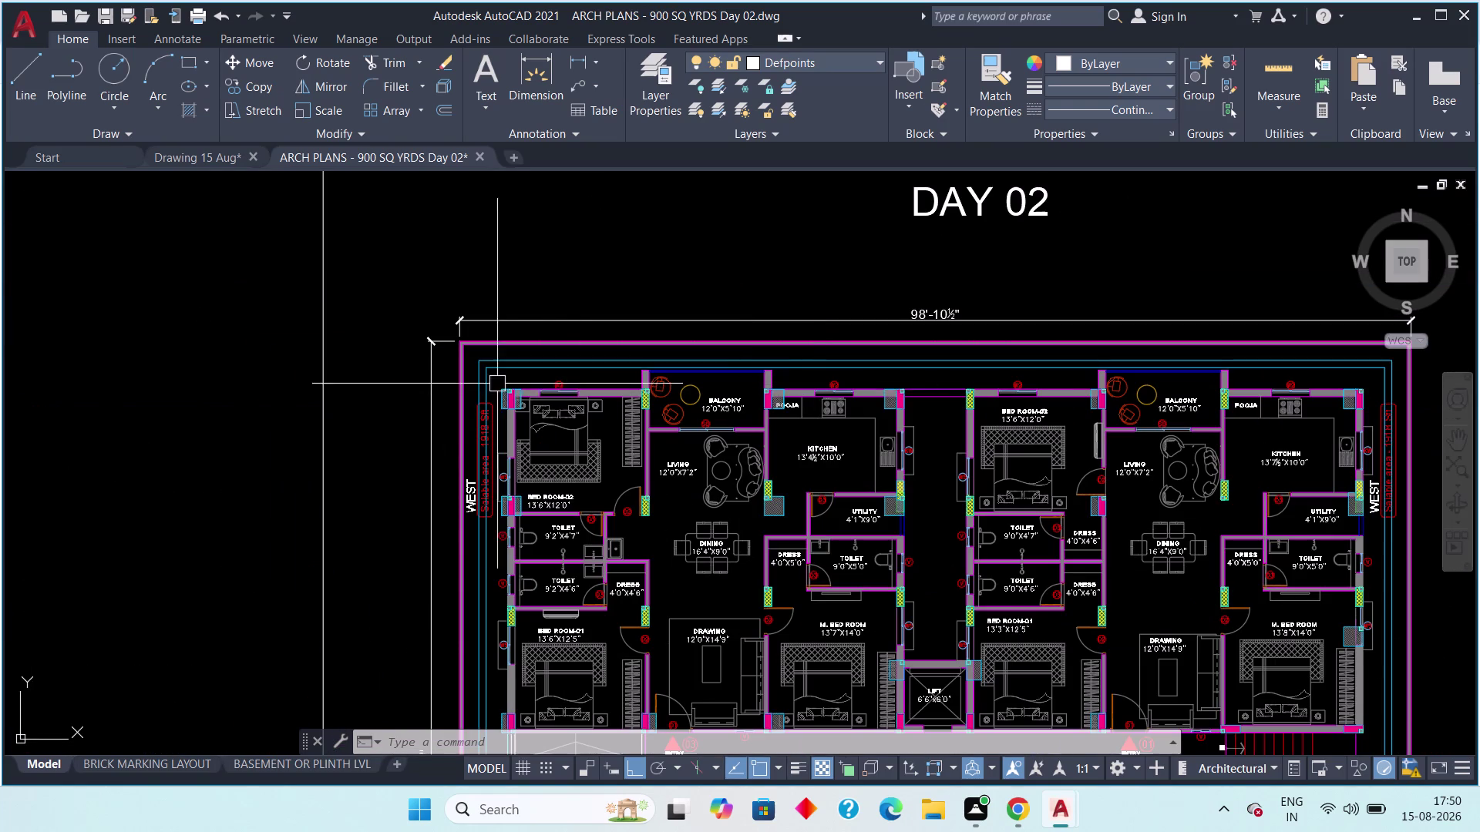
scroll(up, 3)
middle_drag(565, 371, 664, 377)
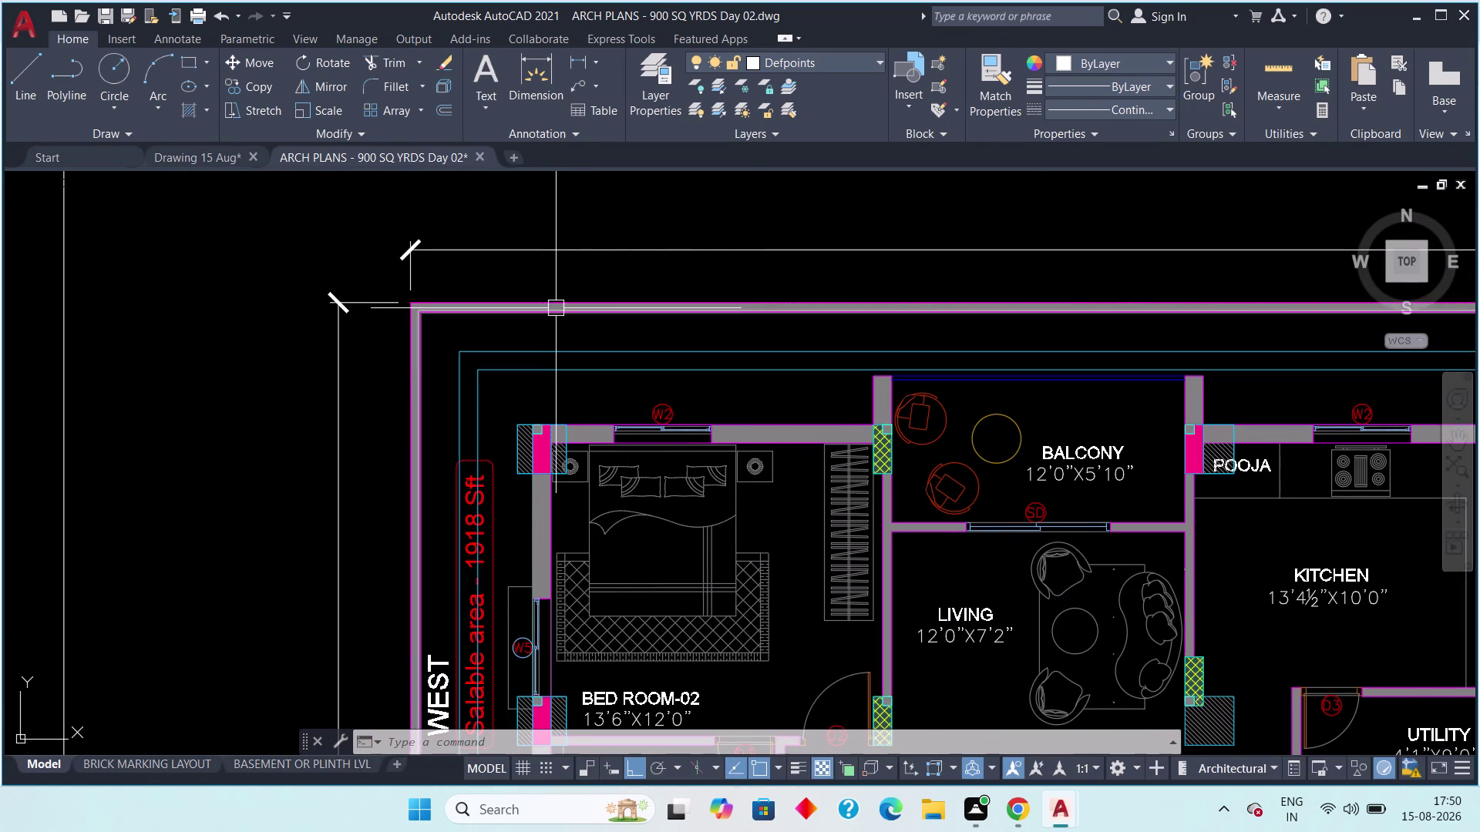
middle_drag(558, 408, 535, 309)
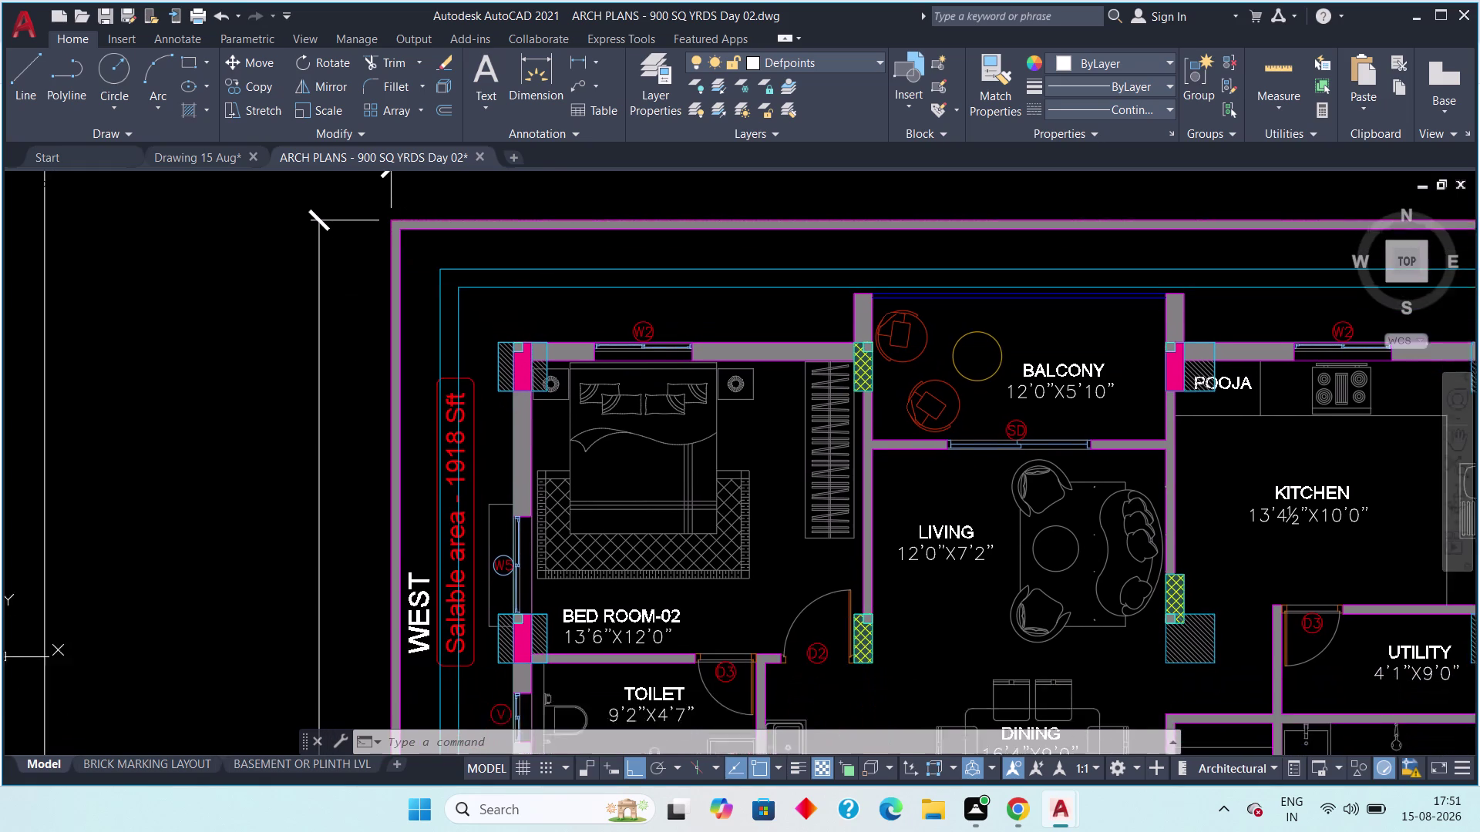
middle_drag(536, 309, 535, 298)
scroll(down, 3)
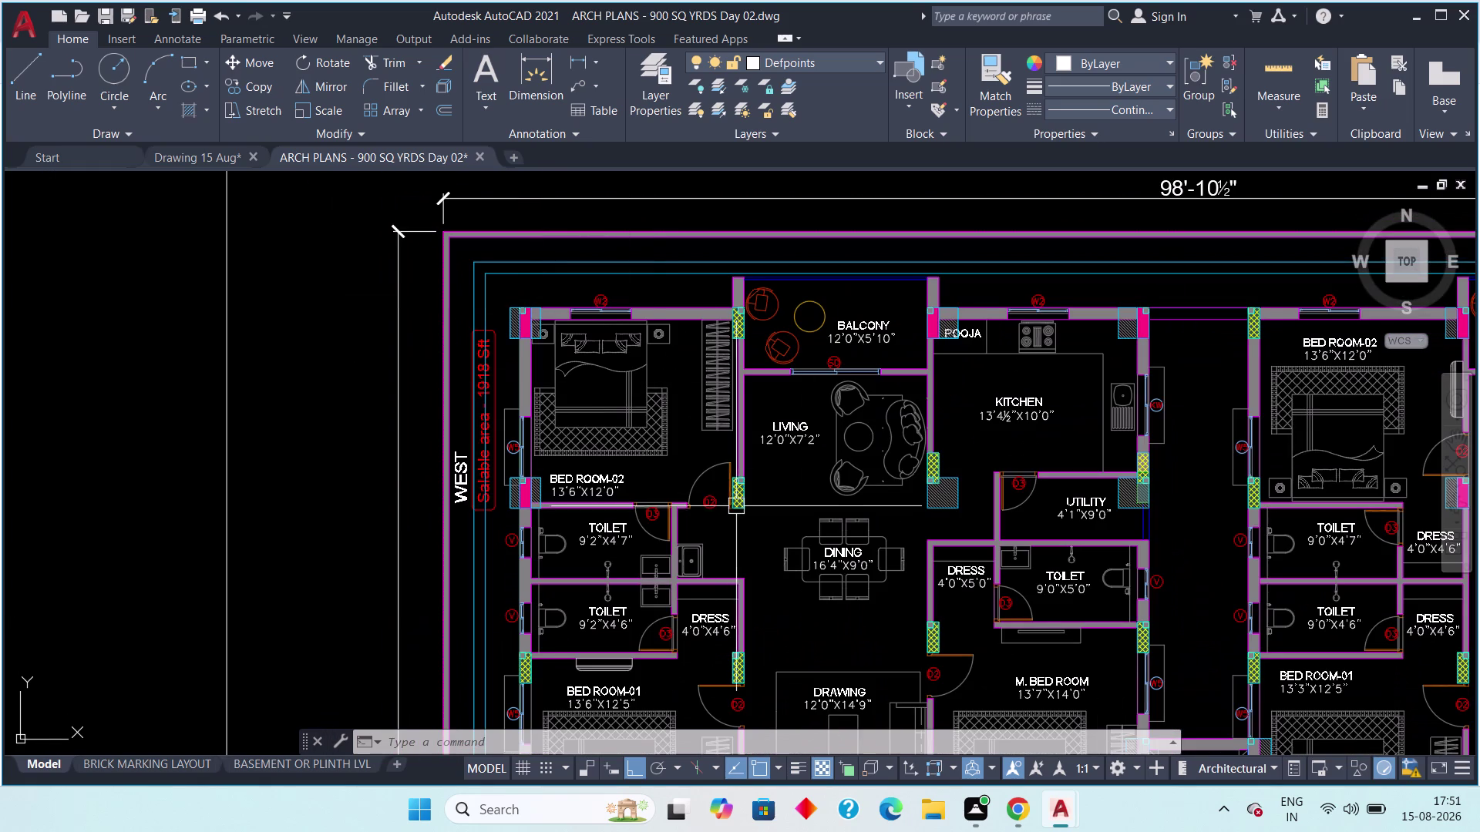
middle_drag(731, 507, 729, 351)
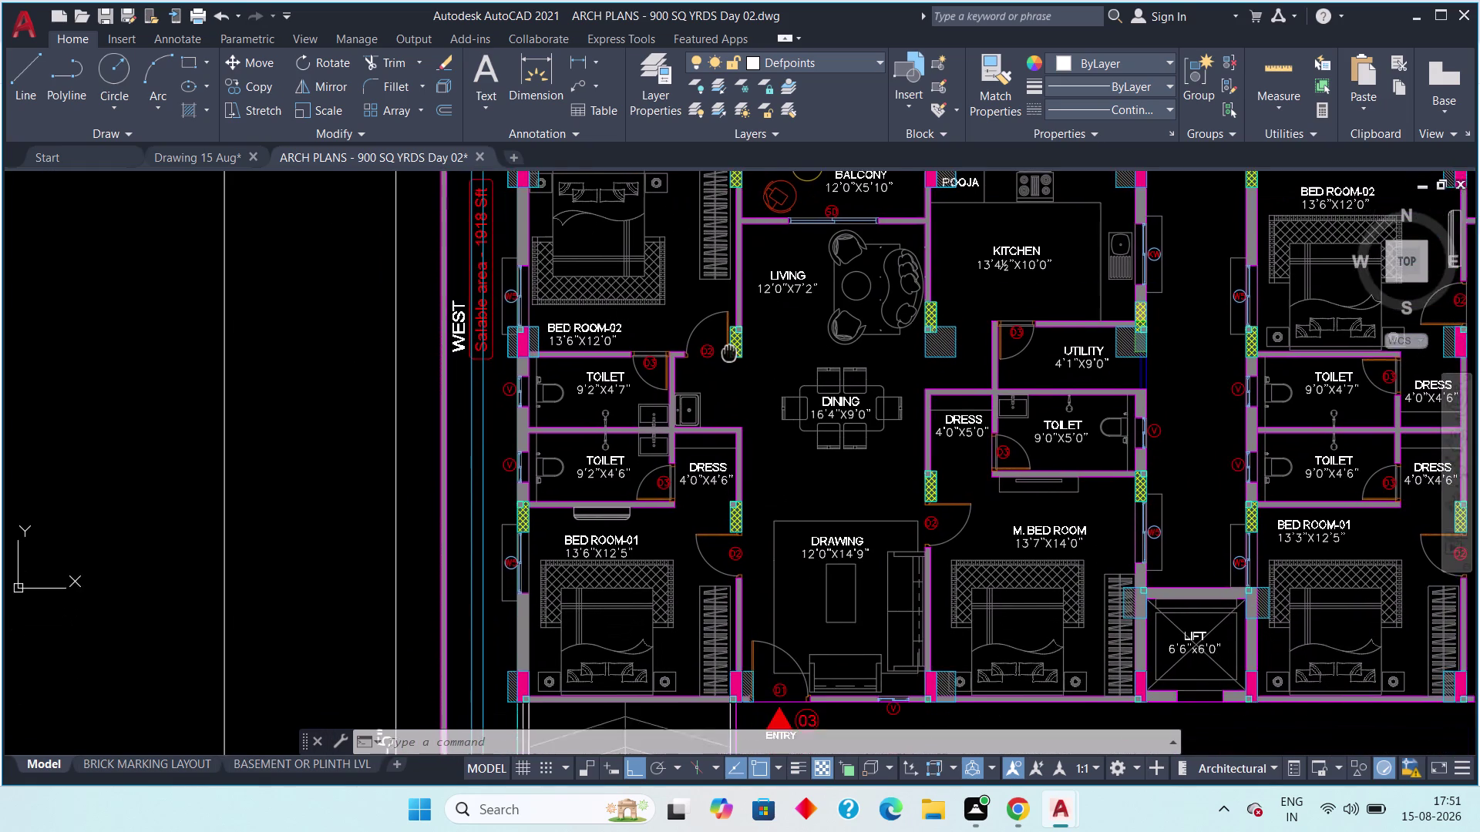
middle_drag(730, 351, 708, 273)
scroll(down, 3)
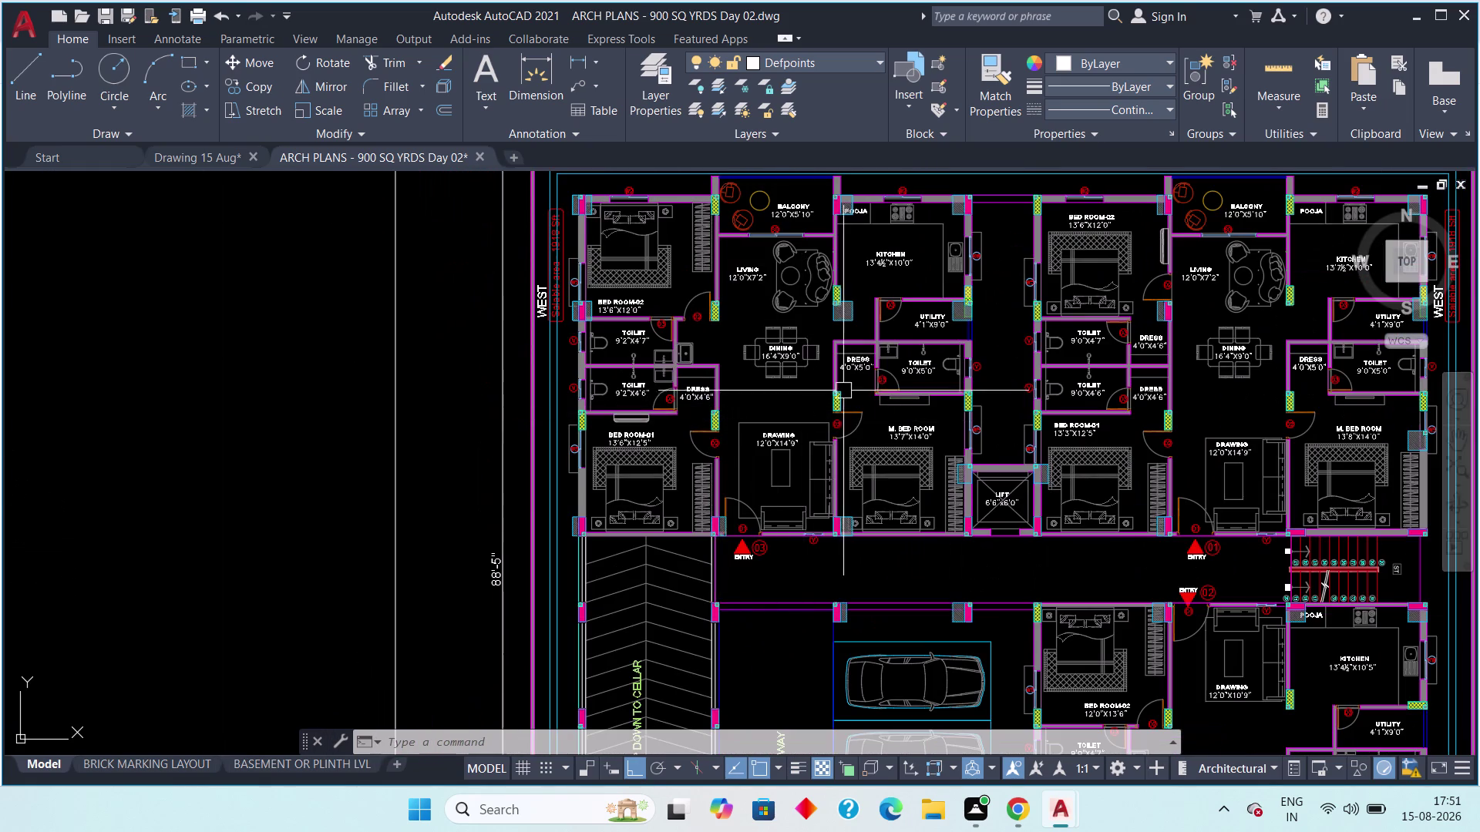
scroll(down, 3)
middle_drag(841, 385, 646, 383)
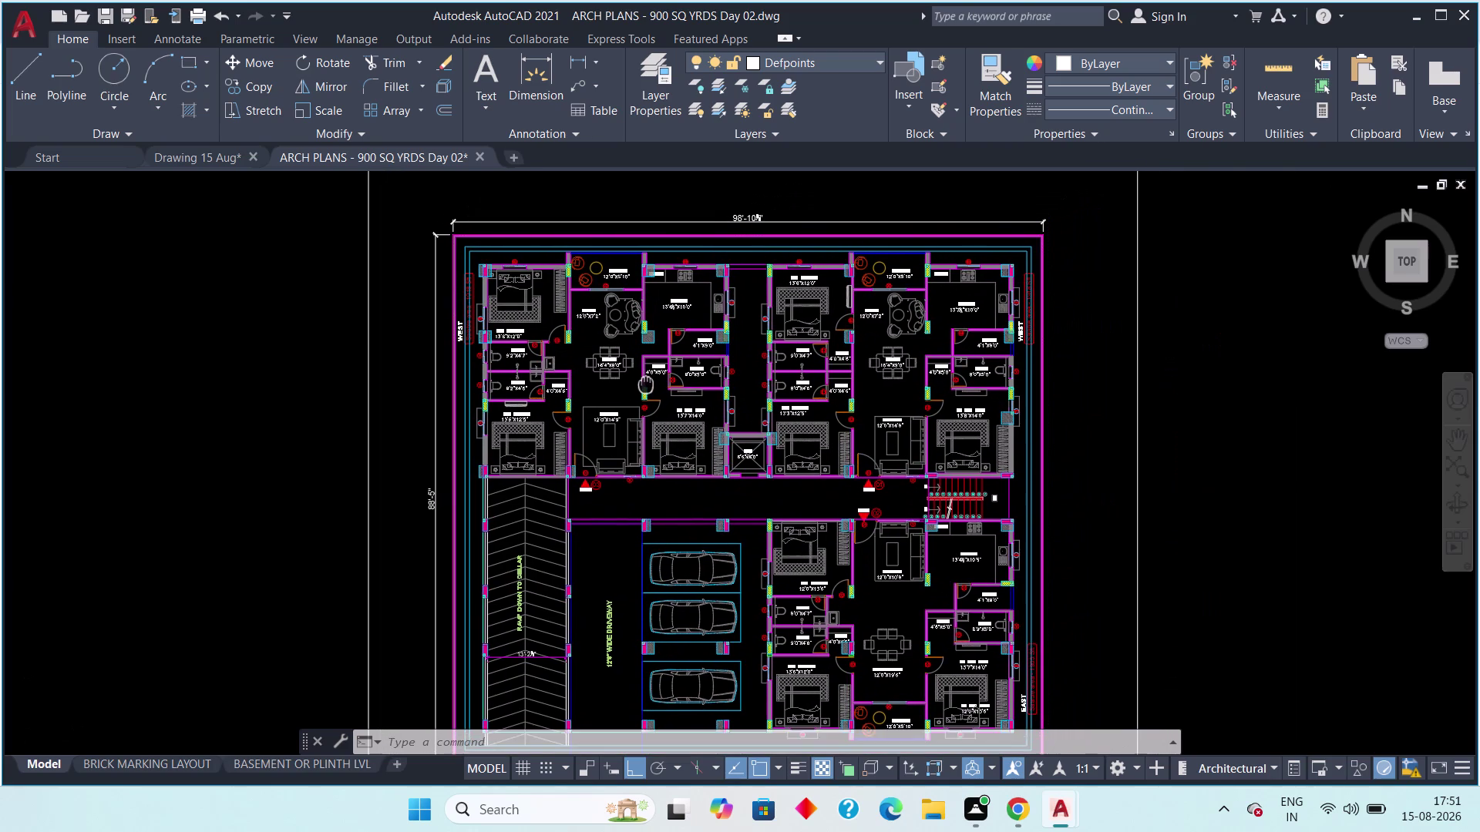
middle_drag(646, 383, 575, 310)
scroll(up, 3)
middle_drag(835, 601, 783, 528)
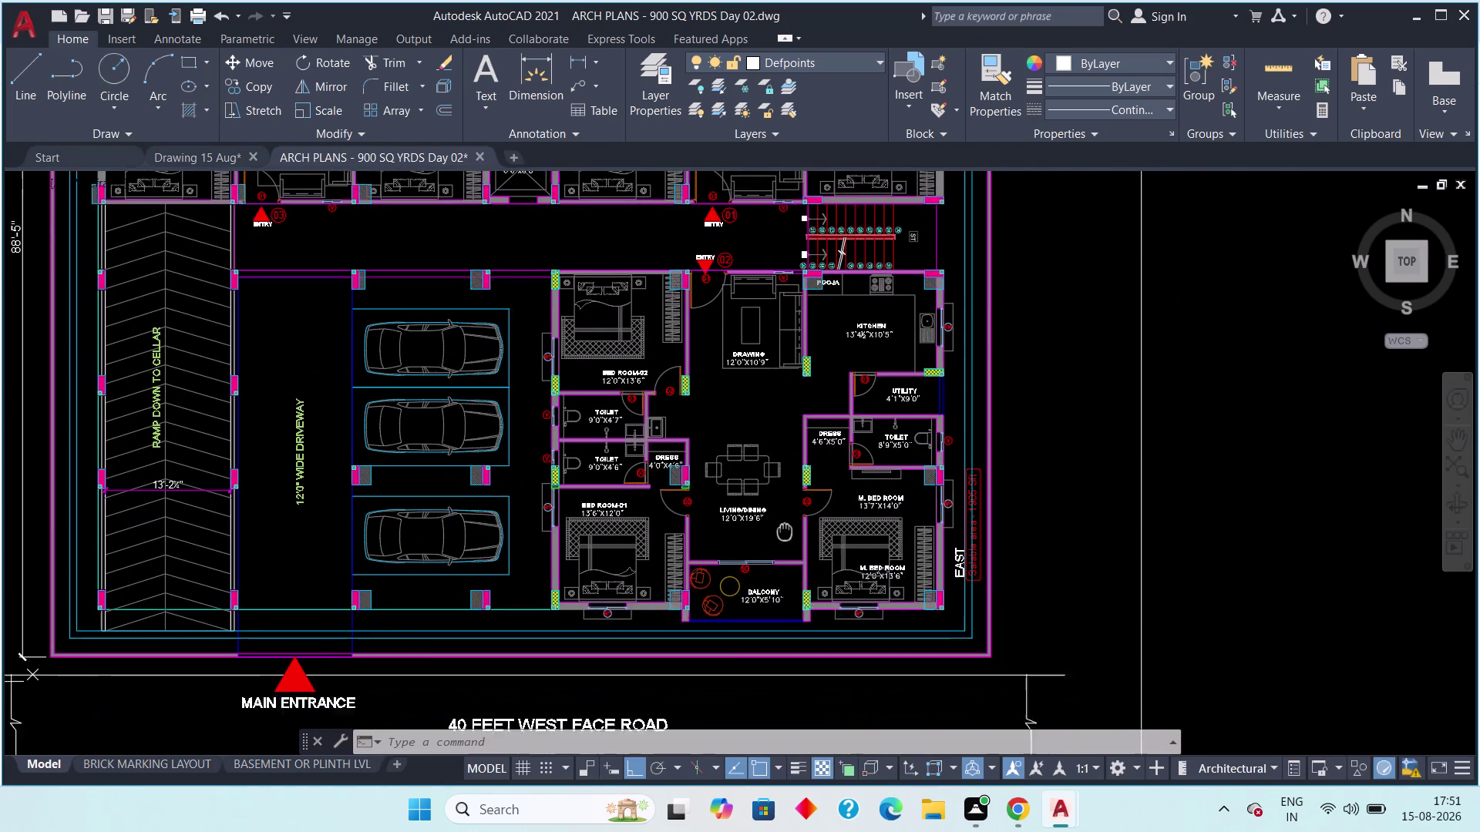
middle_drag(783, 528, 764, 493)
scroll(up, 3)
scroll(up, 3)
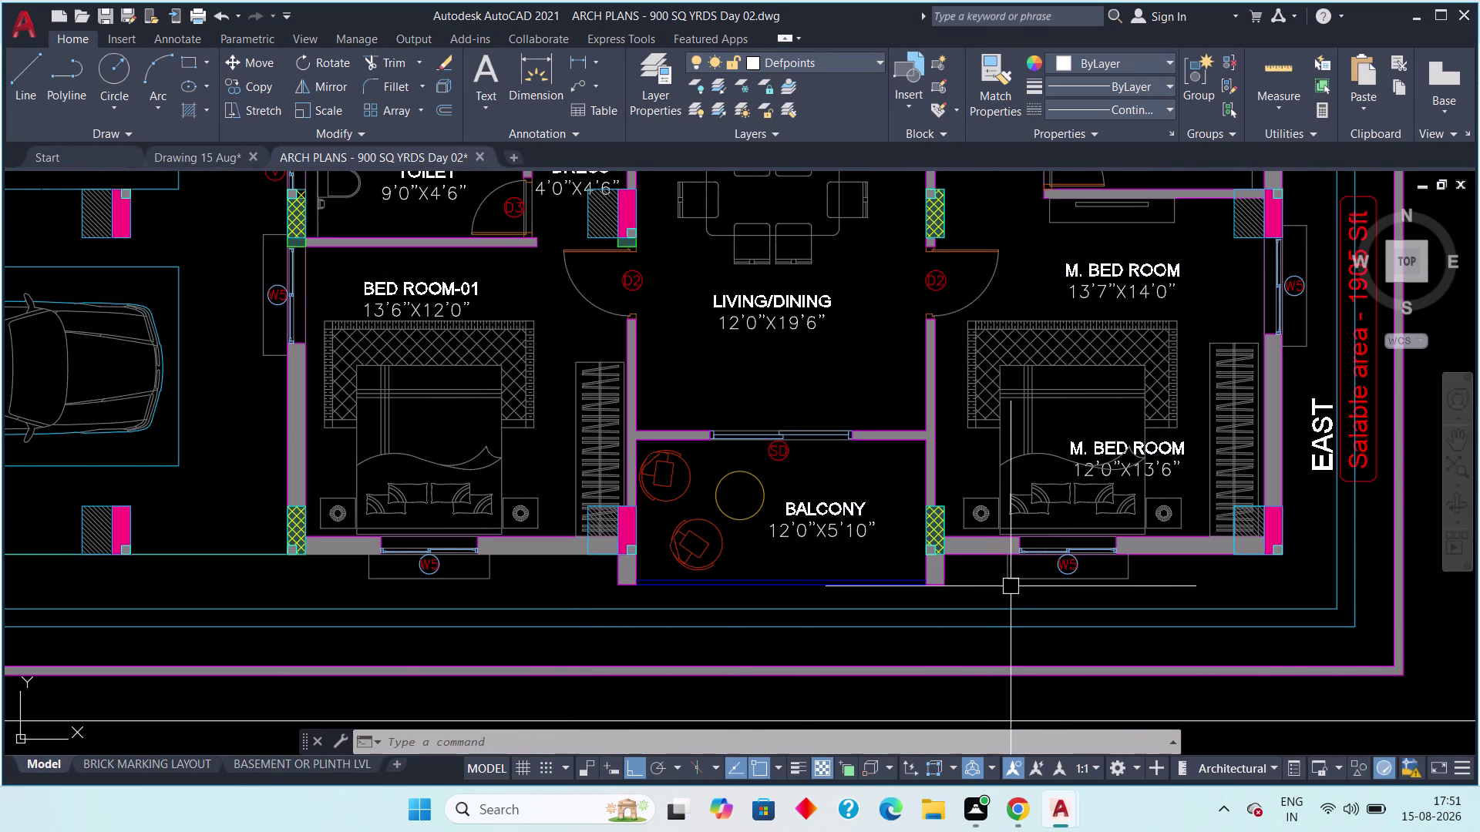
middle_drag(1053, 589, 873, 562)
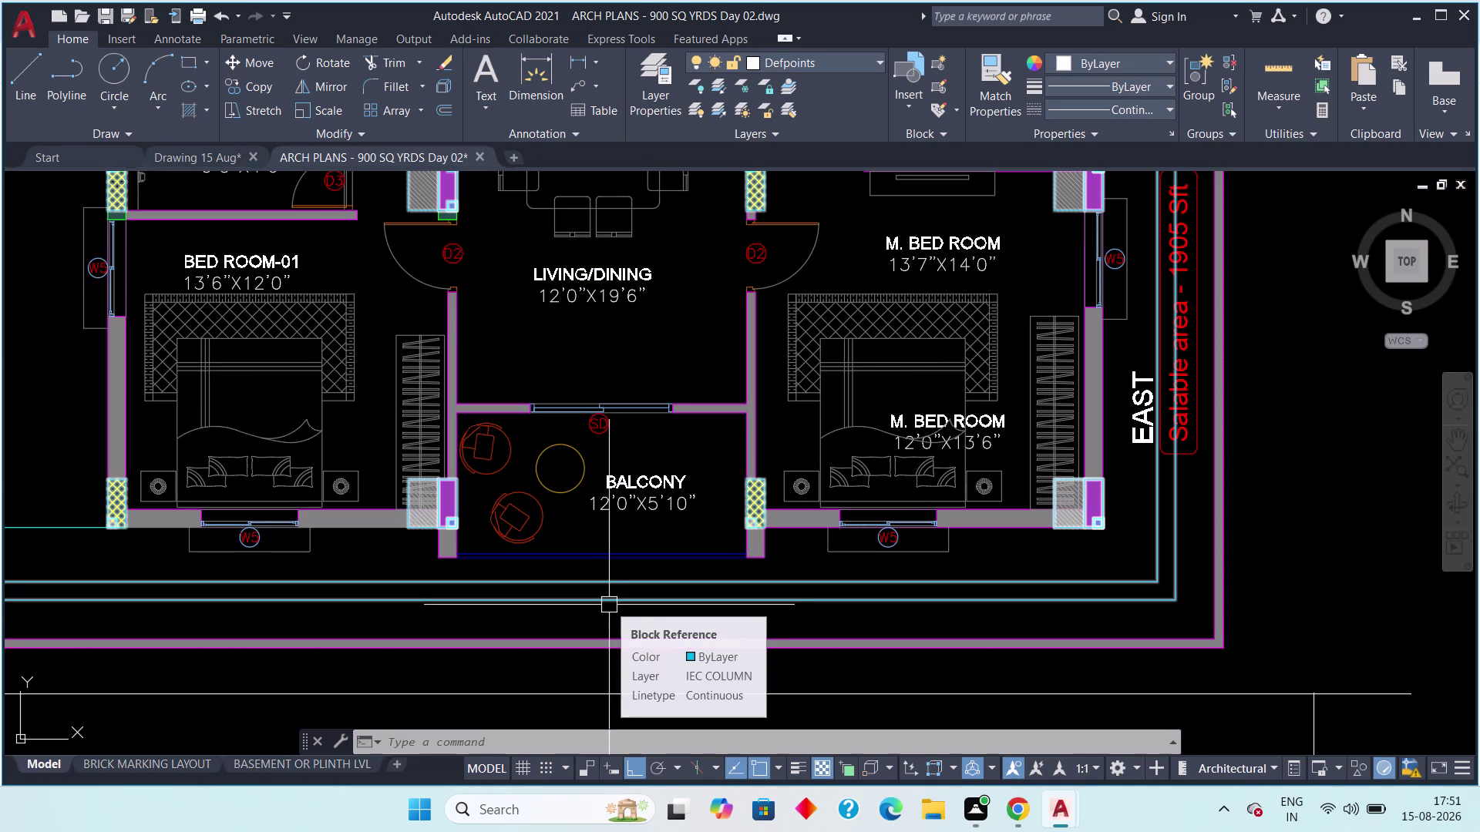
scroll(down, 3)
middle_drag(628, 618, 685, 620)
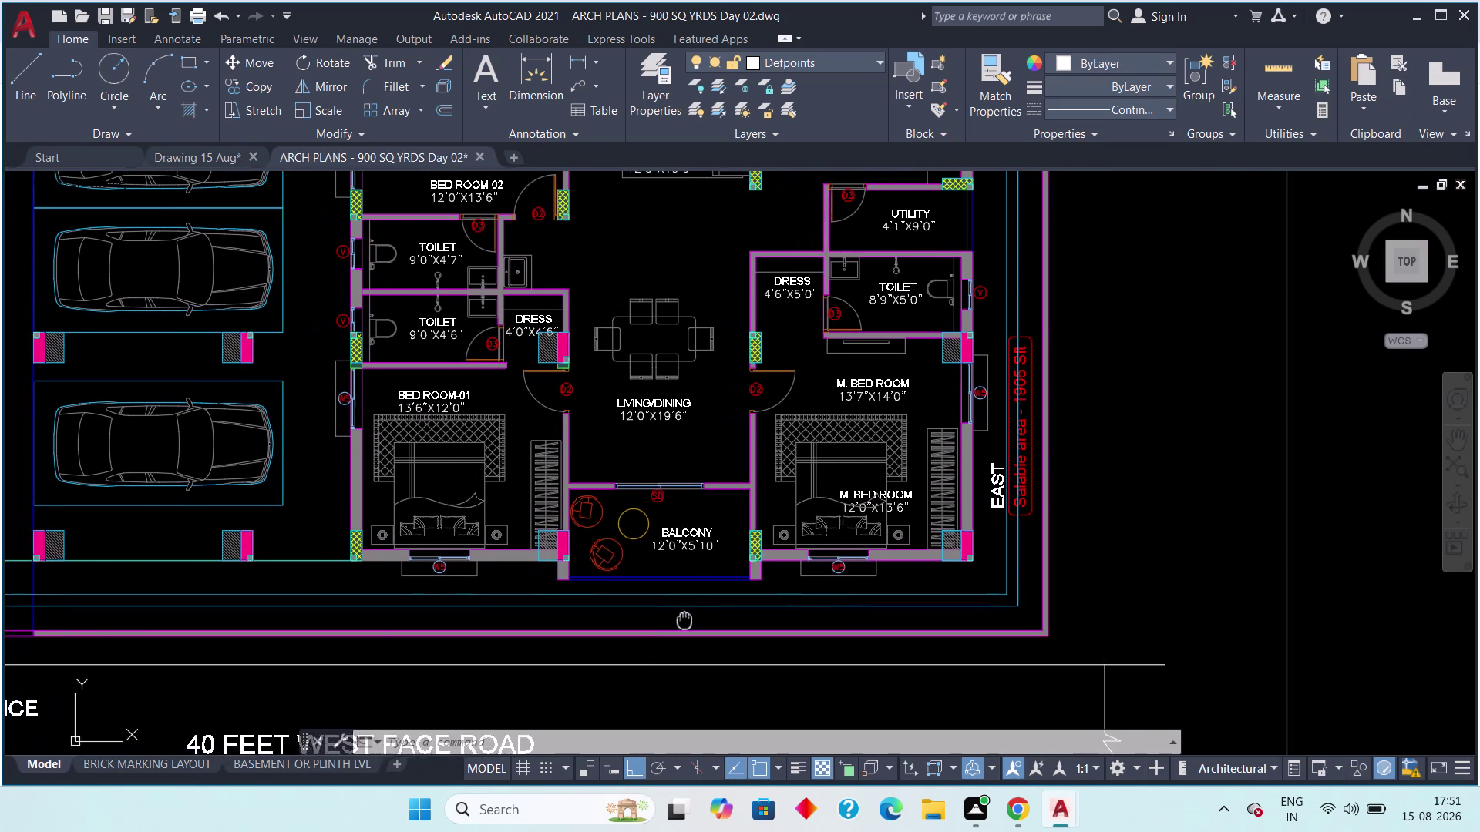
middle_drag(684, 621, 763, 641)
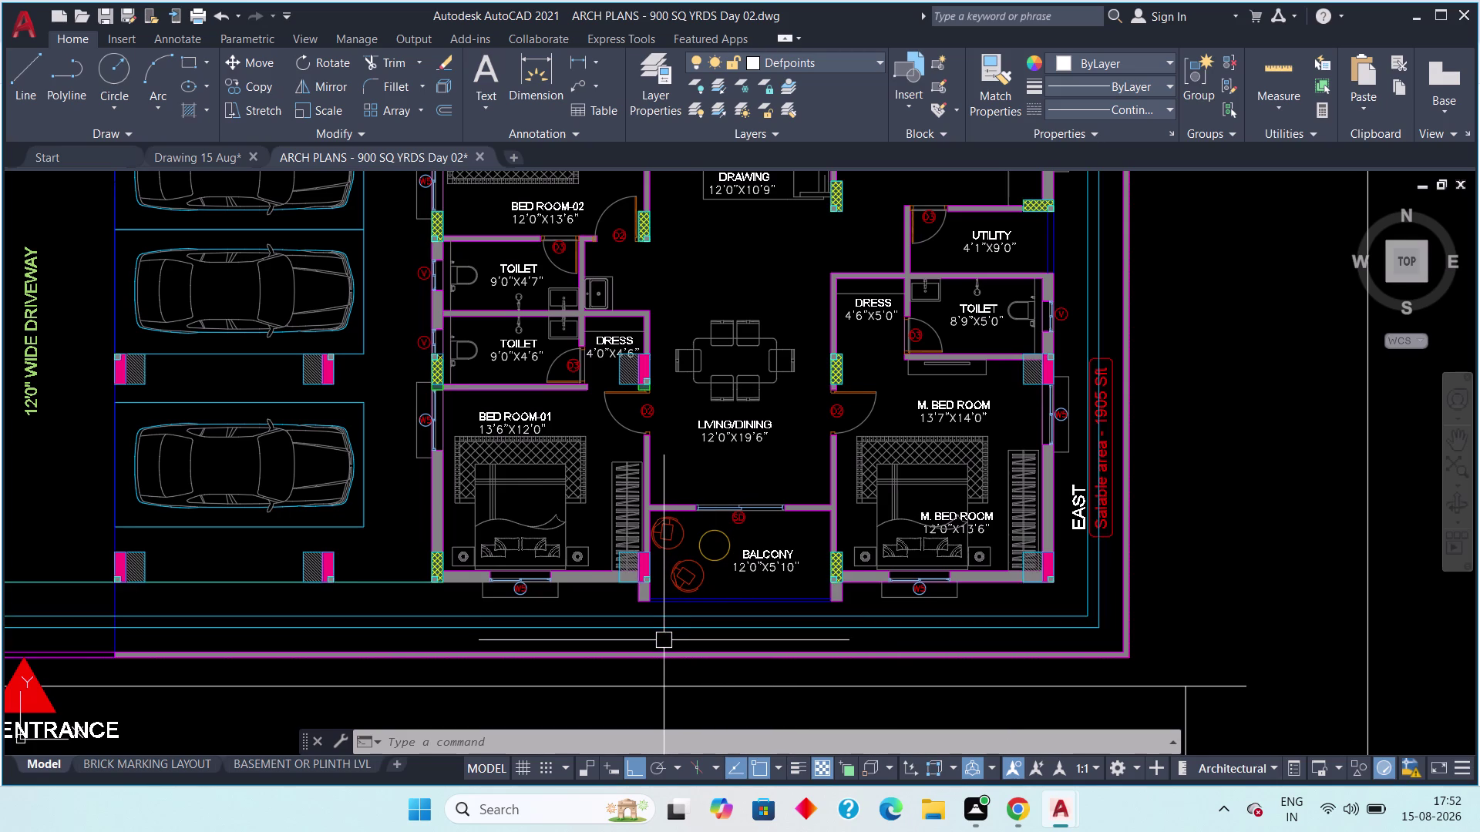
scroll(down, 3)
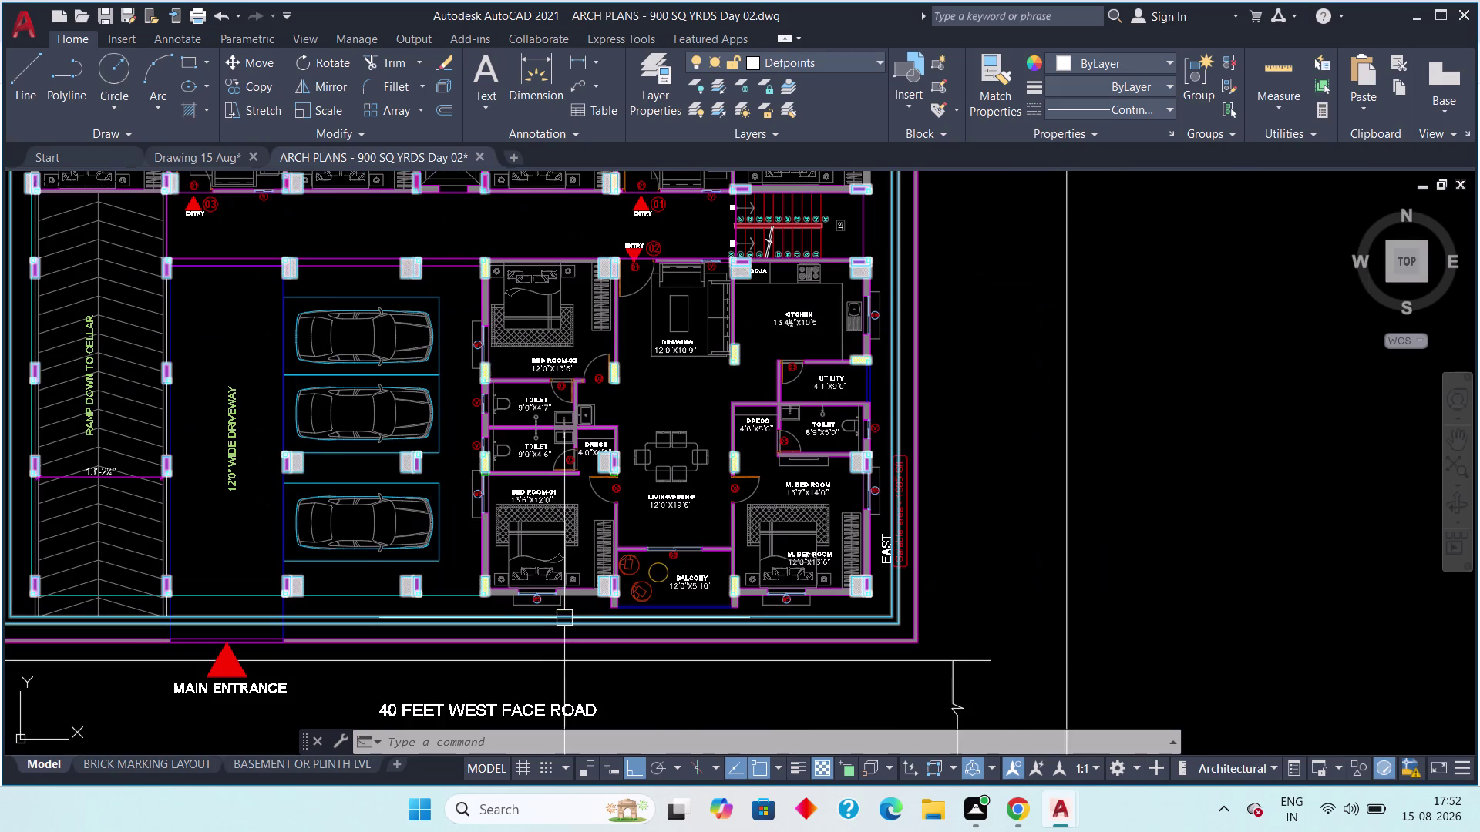
middle_drag(656, 613, 647, 607)
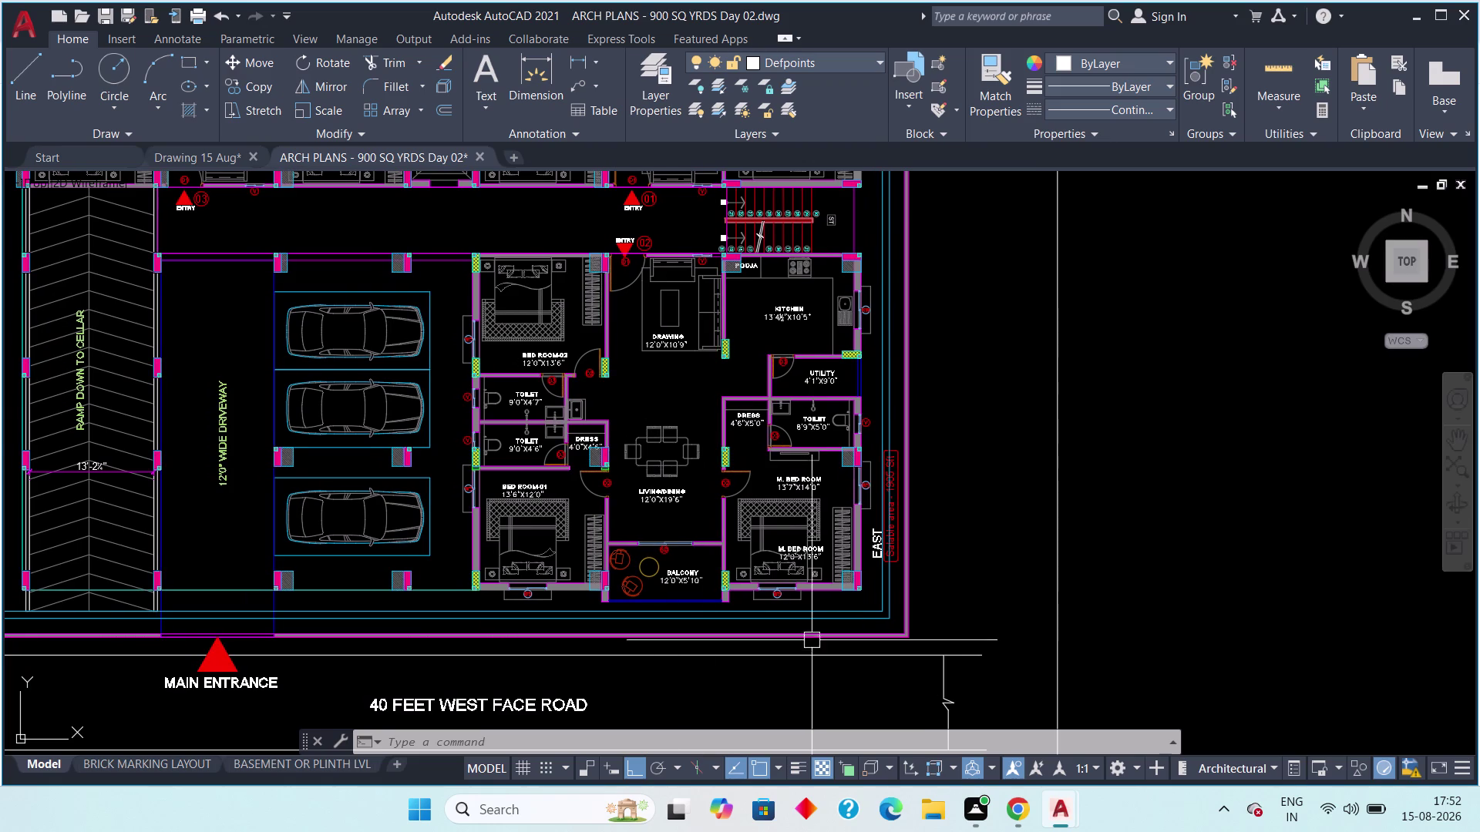
scroll(up, 3)
middle_drag(839, 602, 784, 622)
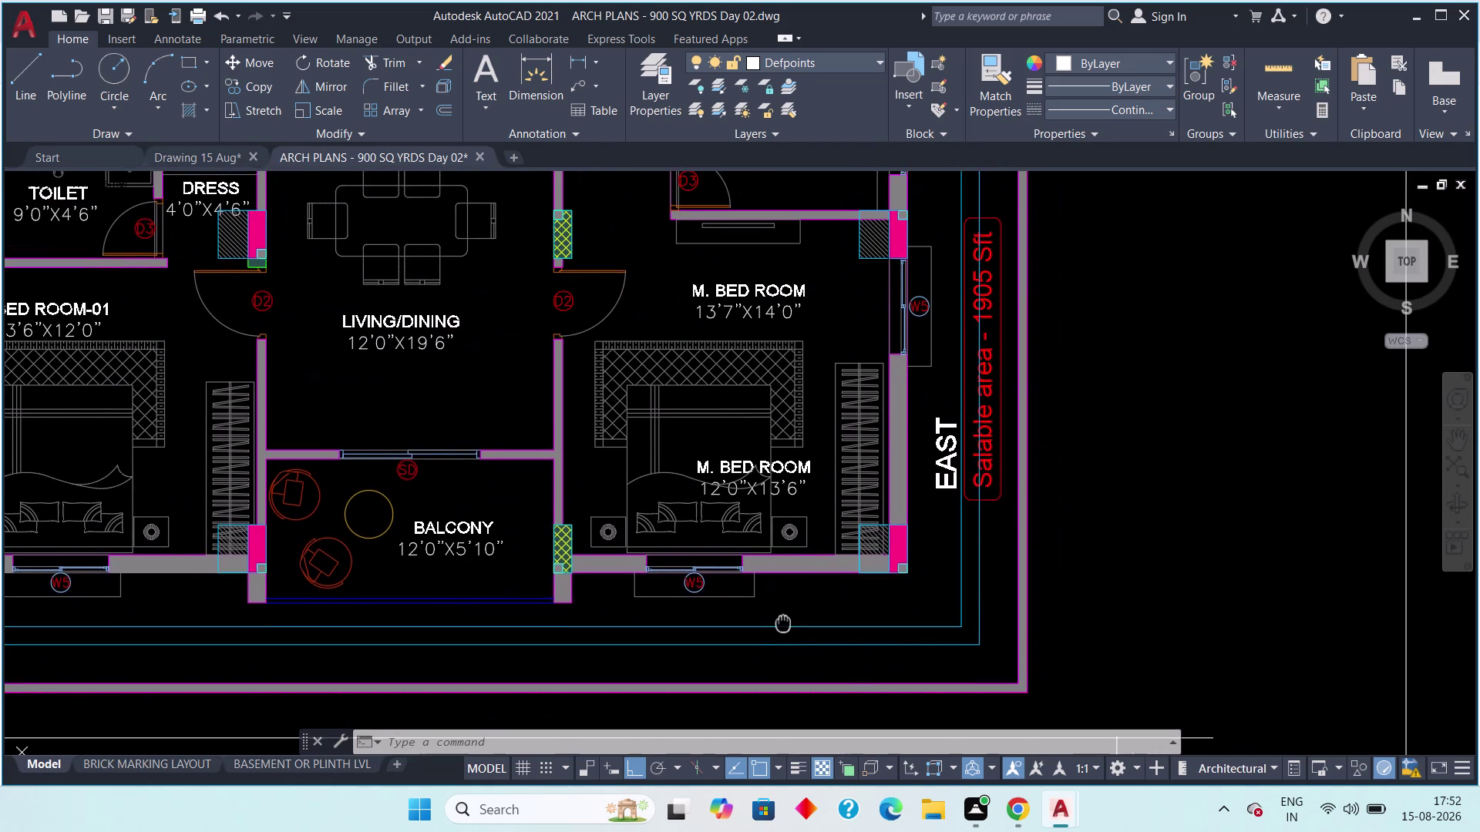
middle_drag(783, 622, 896, 614)
scroll(up, 3)
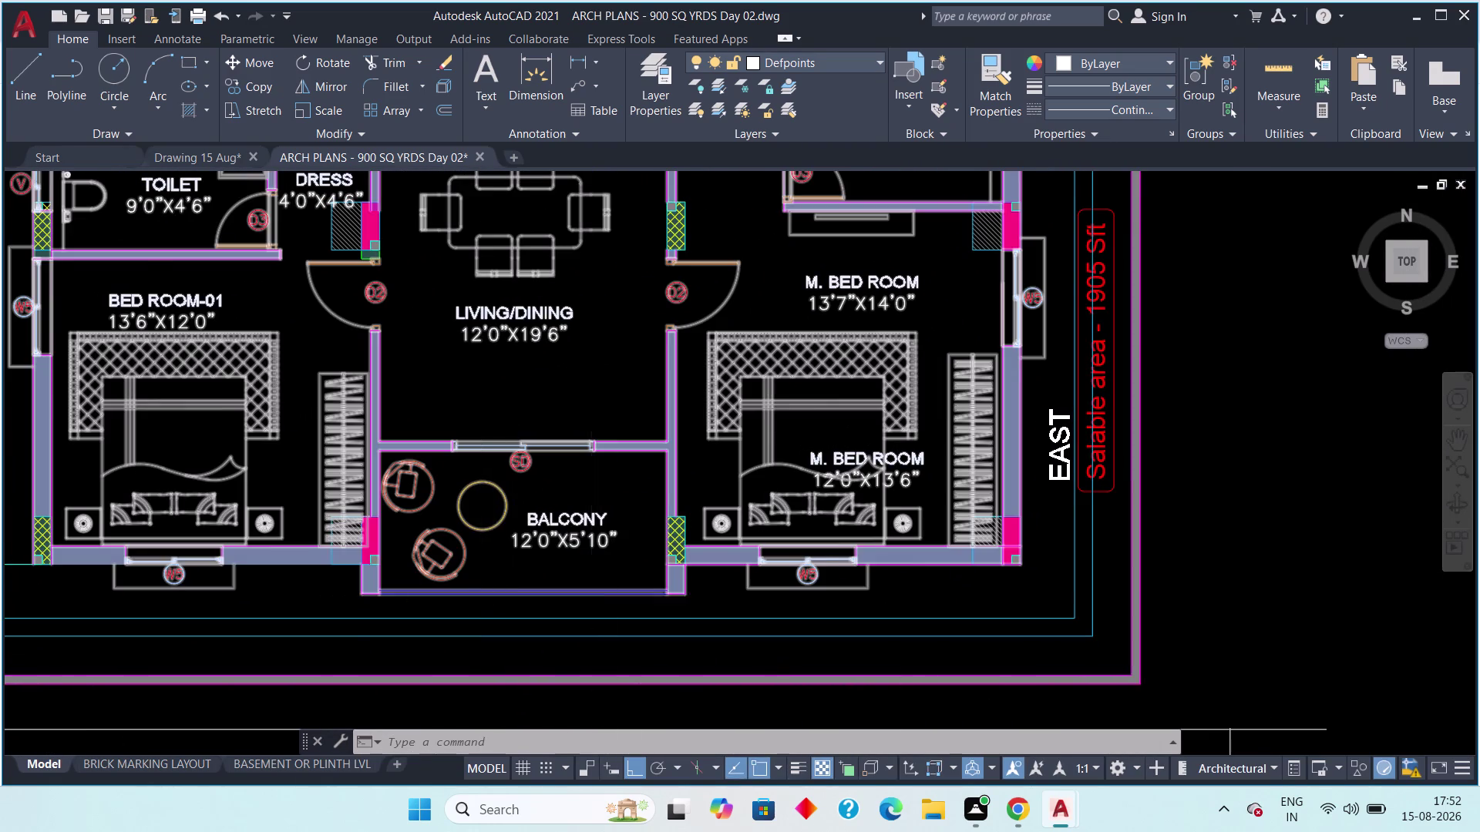
middle_drag(661, 602, 462, 600)
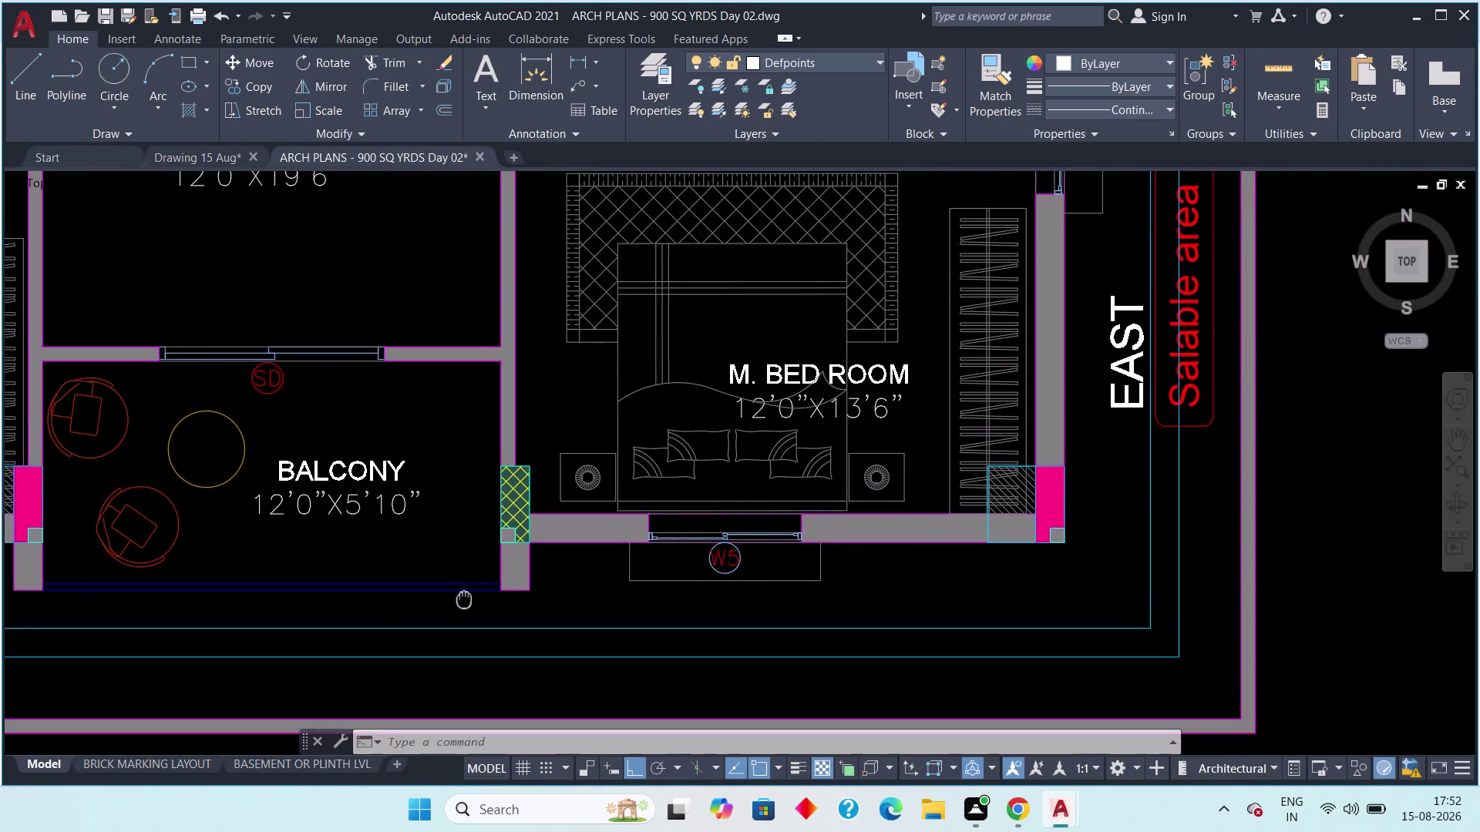
middle_drag(462, 599, 340, 587)
scroll(down, 3)
scroll(down, 3)
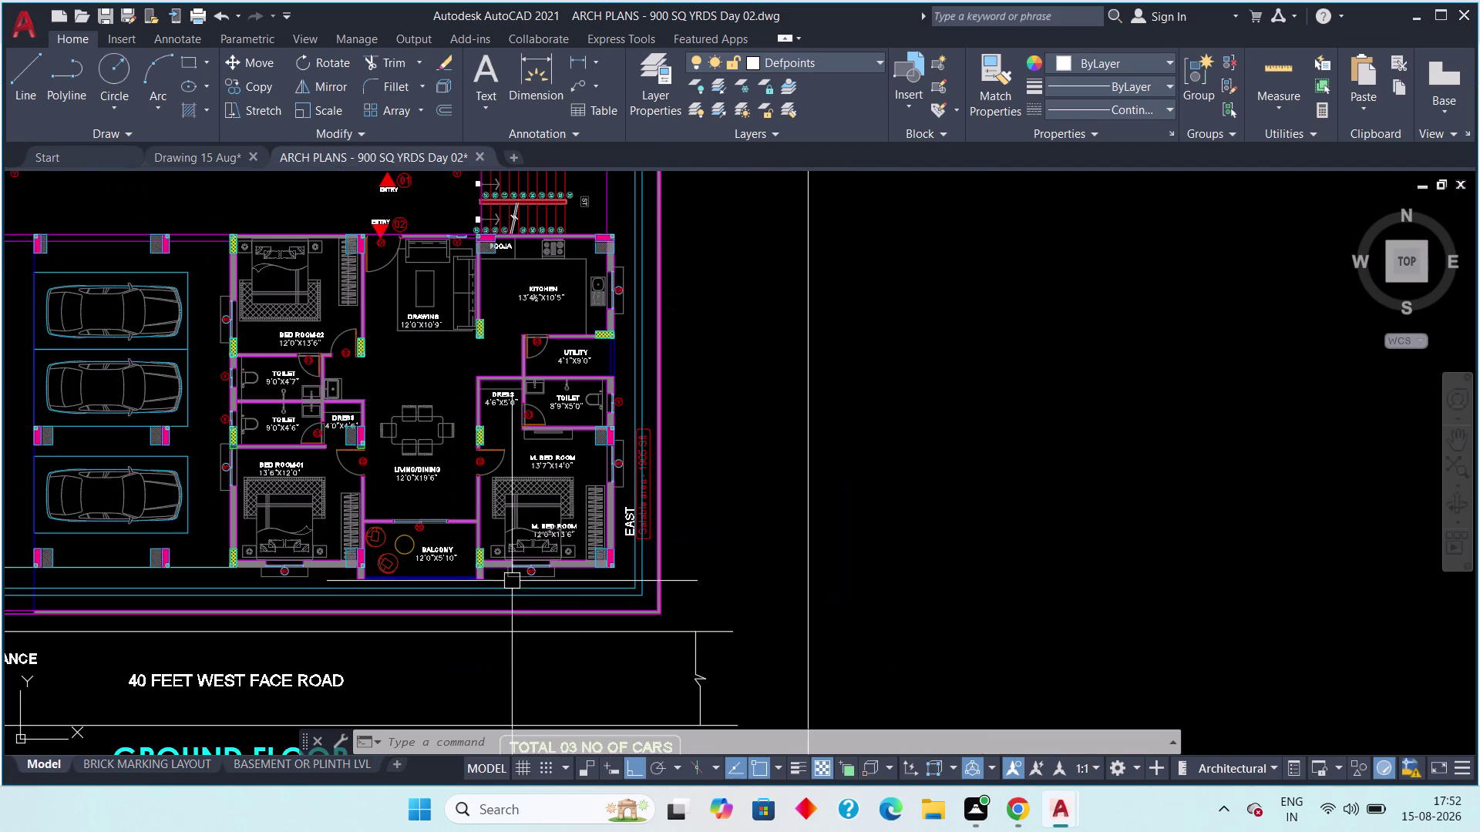
middle_drag(576, 553, 650, 664)
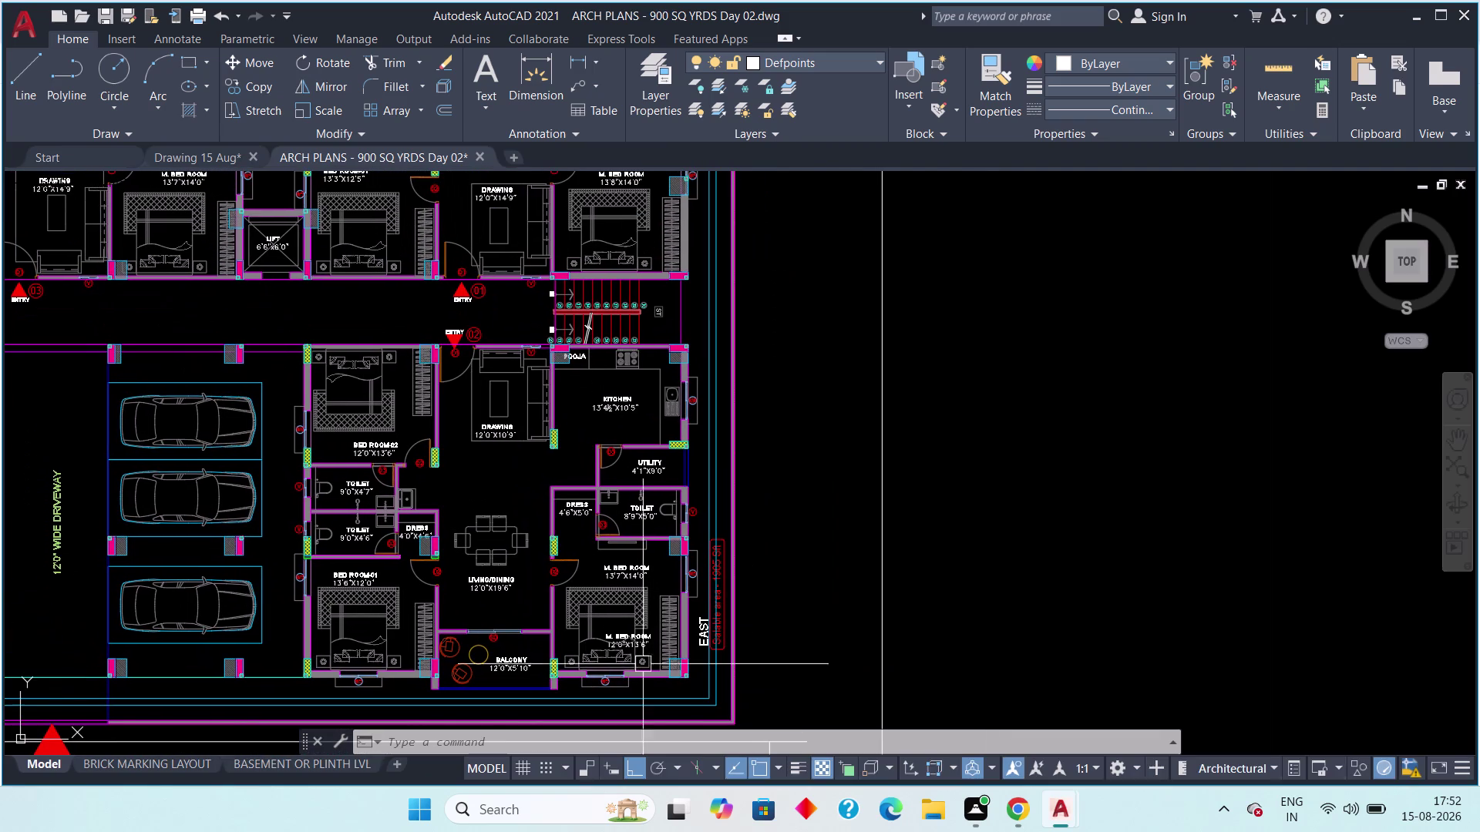
scroll(up, 3)
scroll(up, 3)
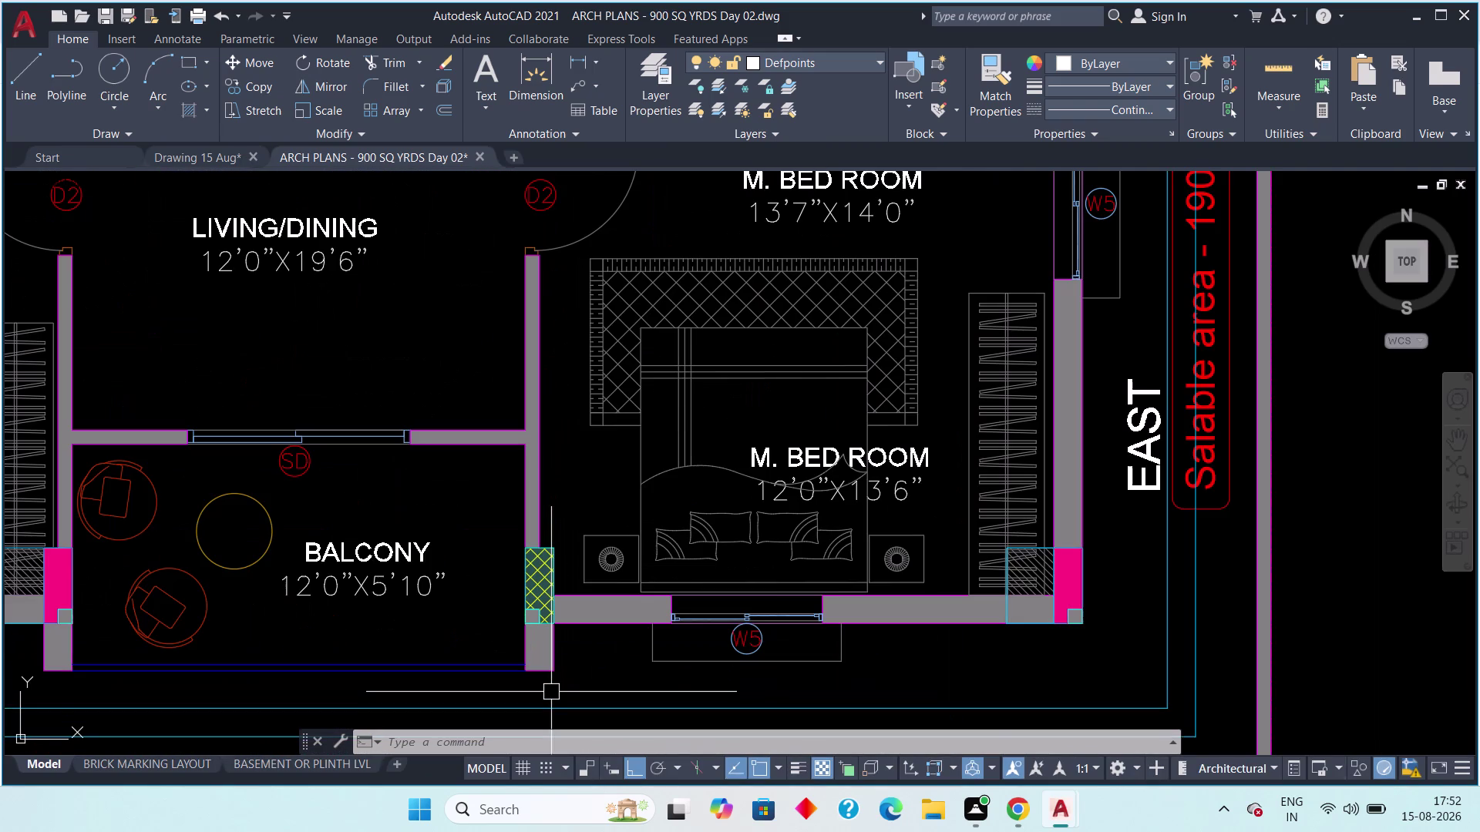
scroll(down, 3)
middle_drag(542, 680, 594, 722)
scroll(down, 3)
middle_drag(251, 419, 385, 582)
scroll(up, 3)
middle_drag(315, 437, 376, 433)
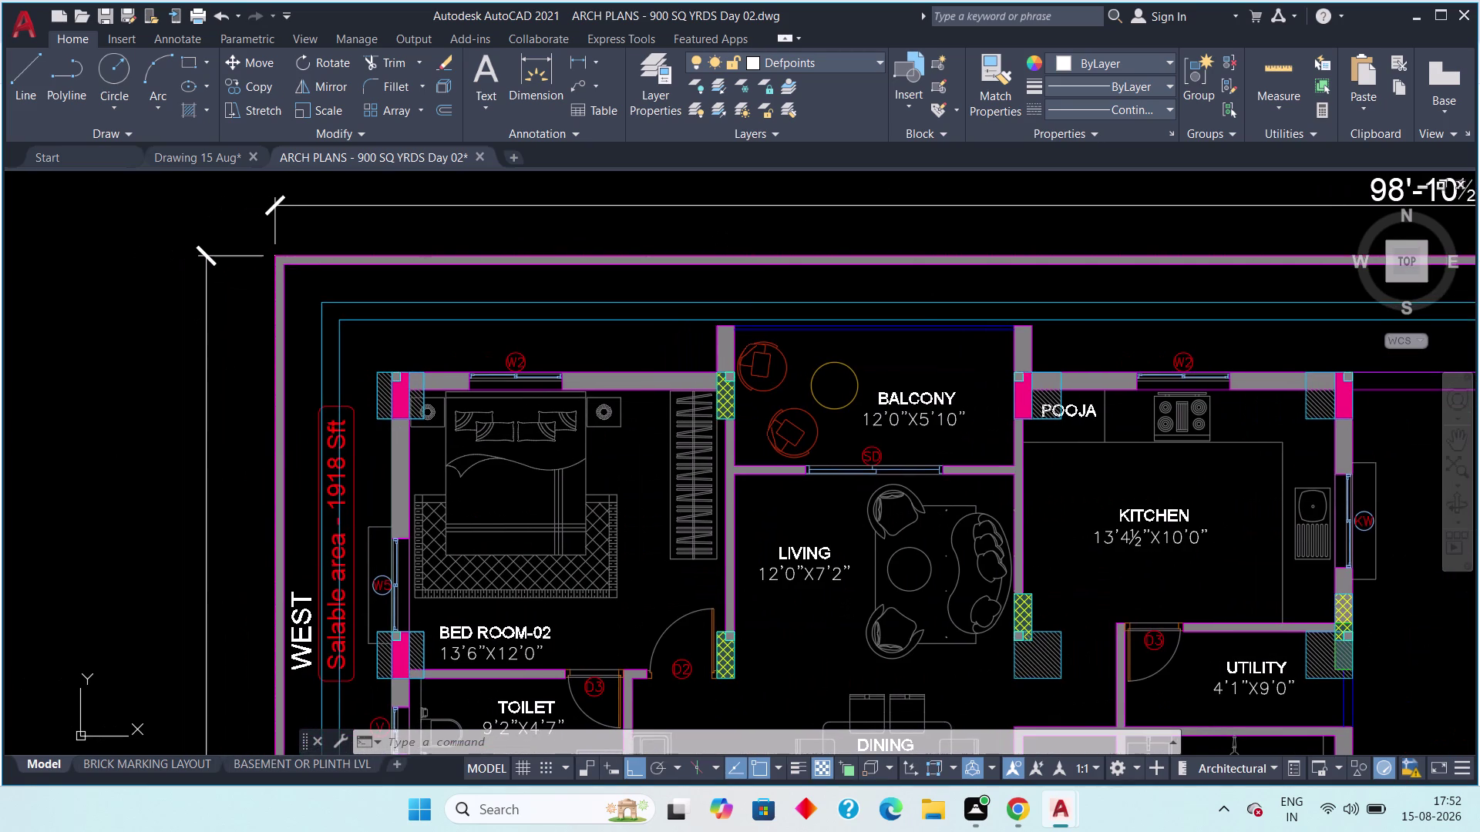
Add a vertical 2'-3" dimension from the Bed Room-02 wall corner to the top boundary.
middle_drag(376, 433, 267, 424)
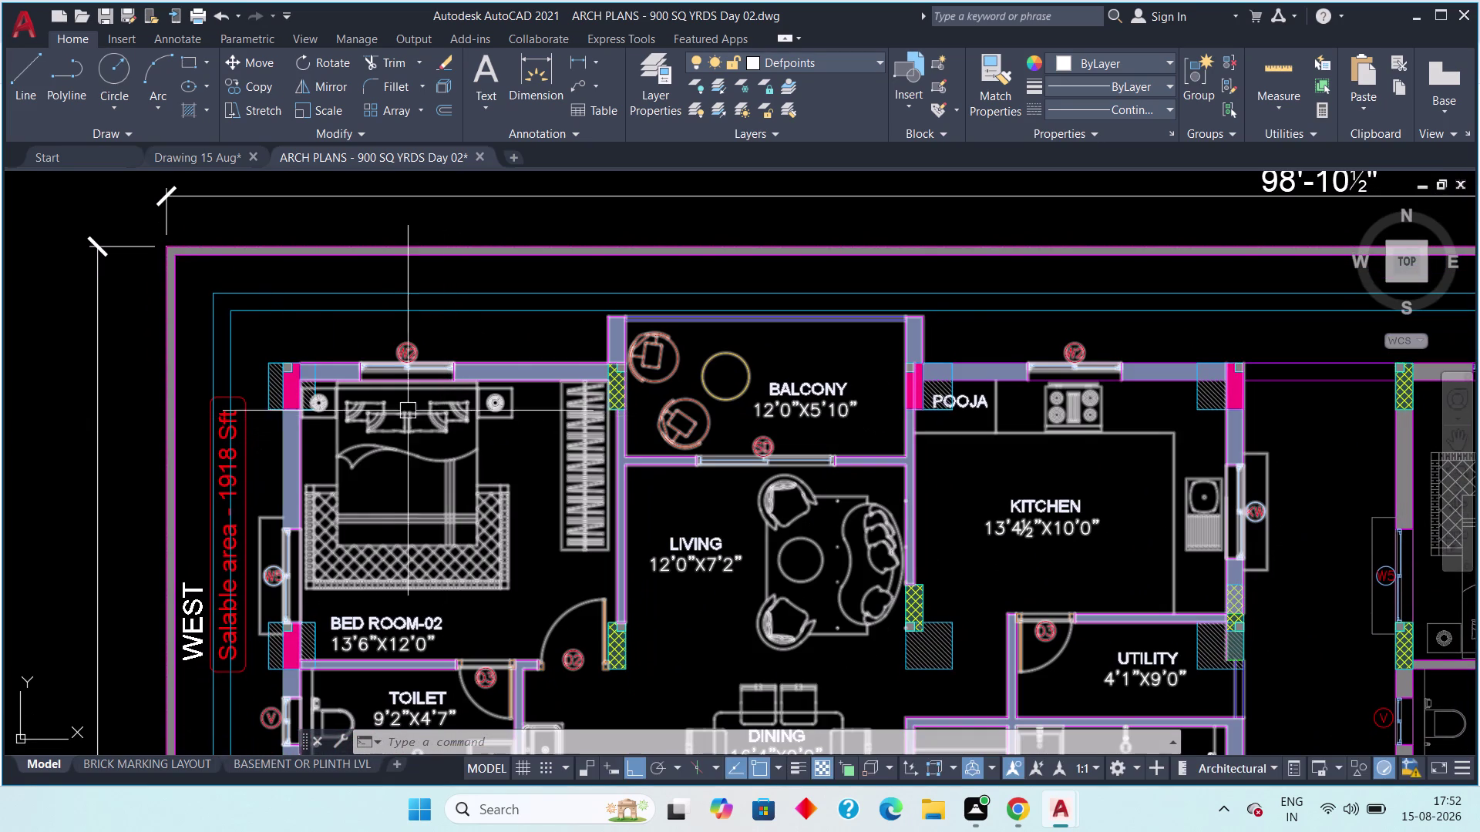
scroll(up, 3)
scroll(up, 3)
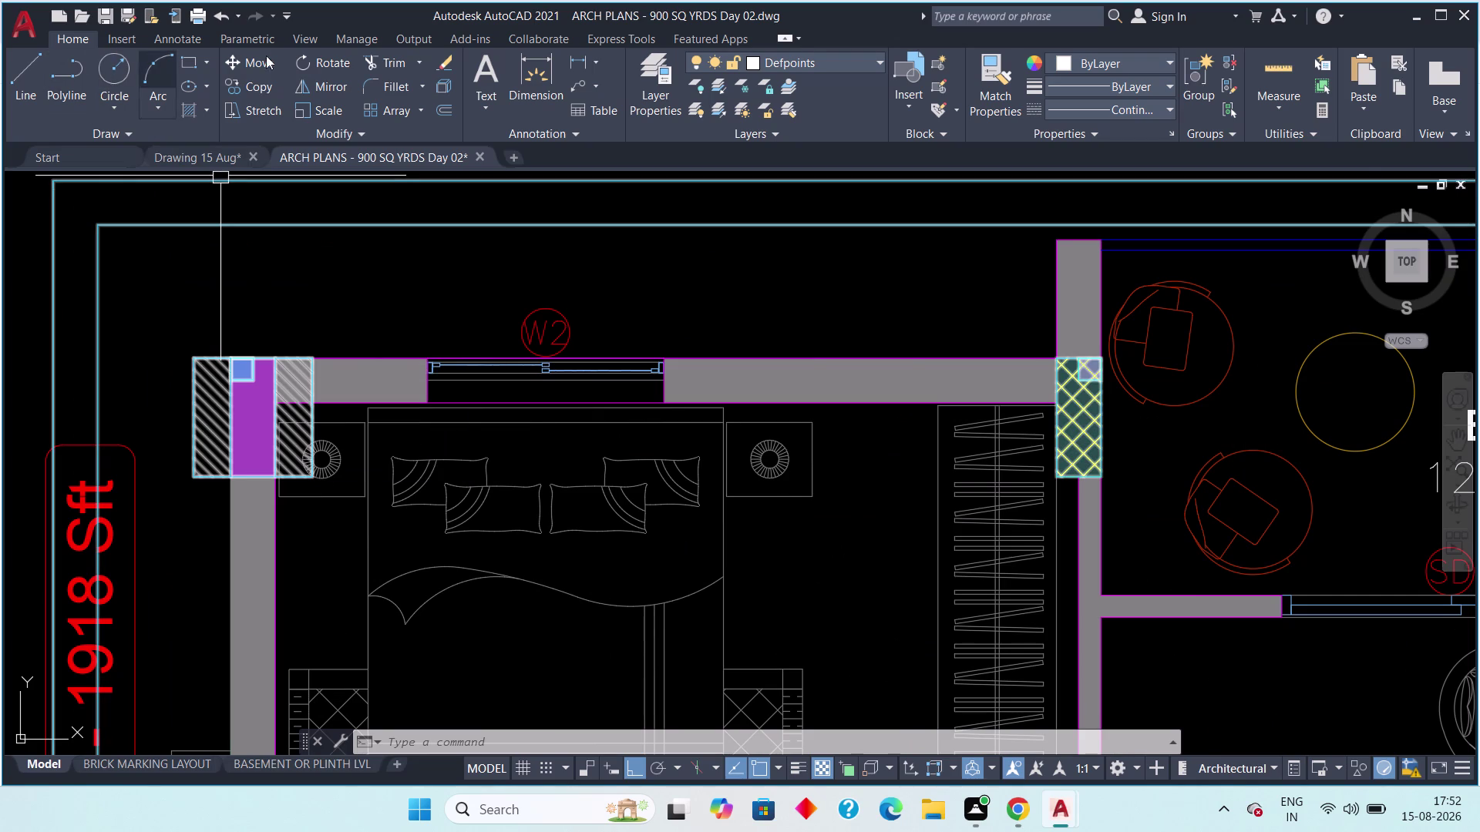
click(578, 63)
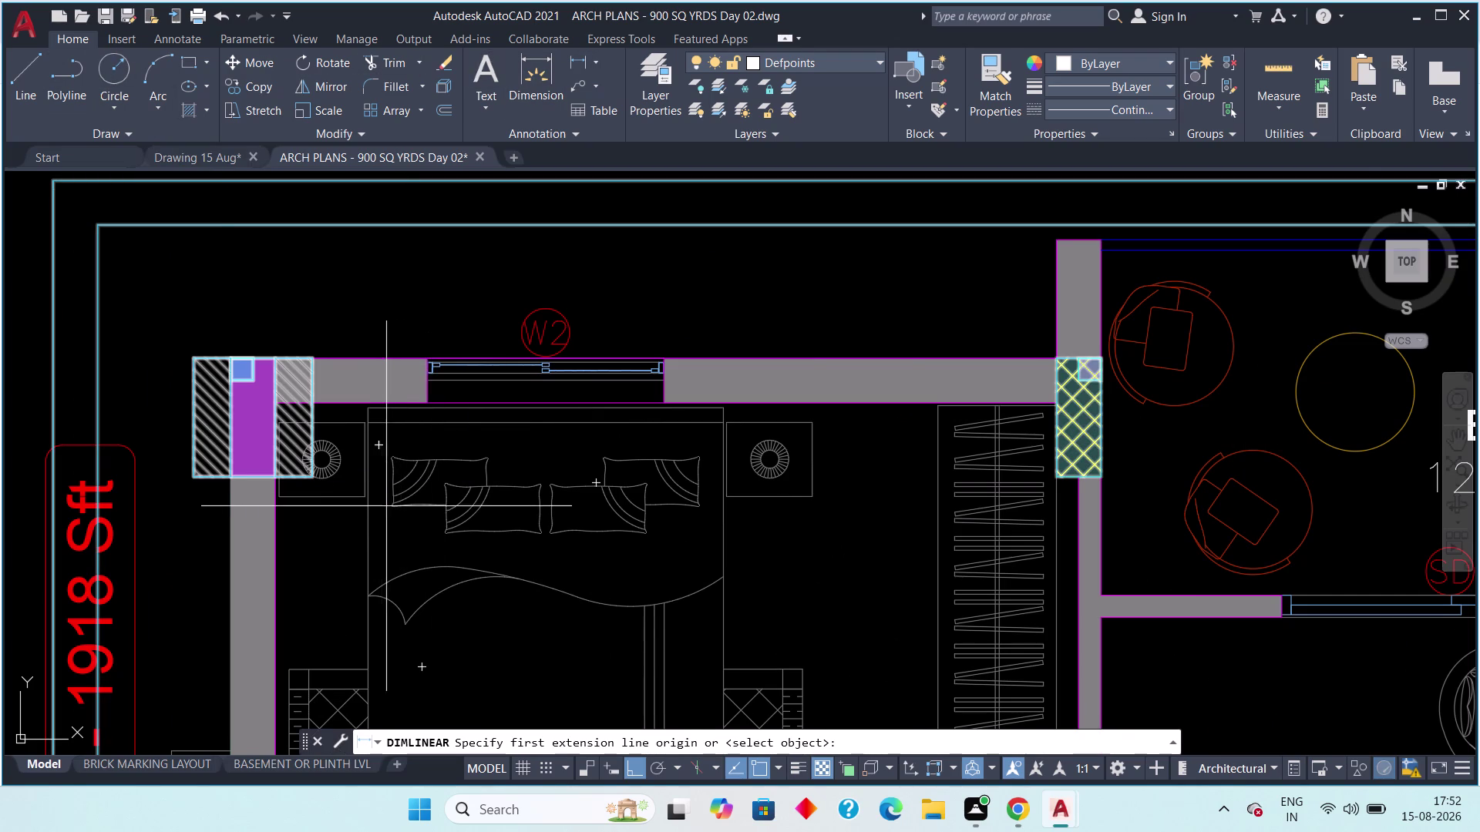
middle_drag(381, 501, 409, 568)
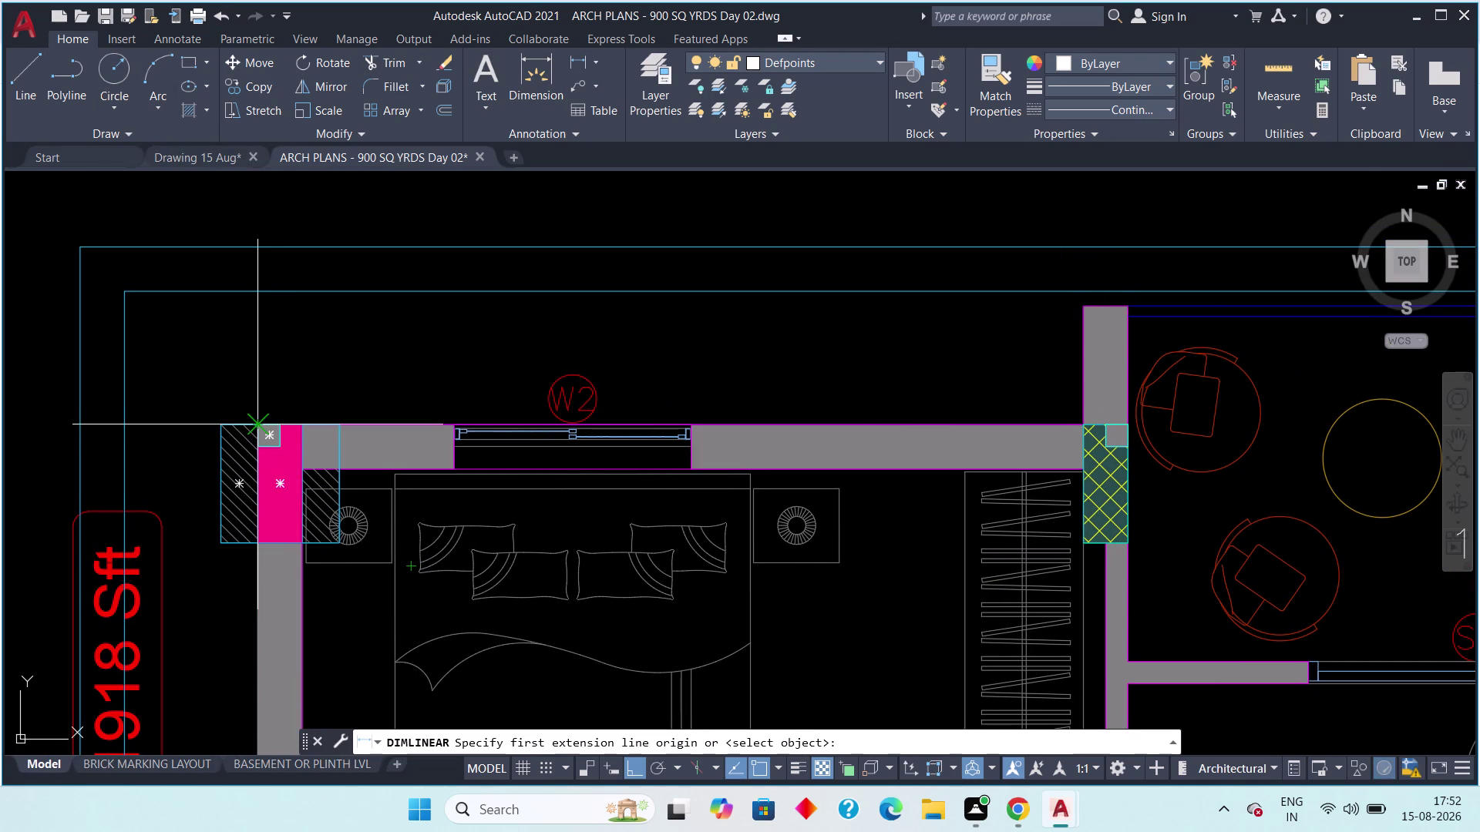
click(260, 422)
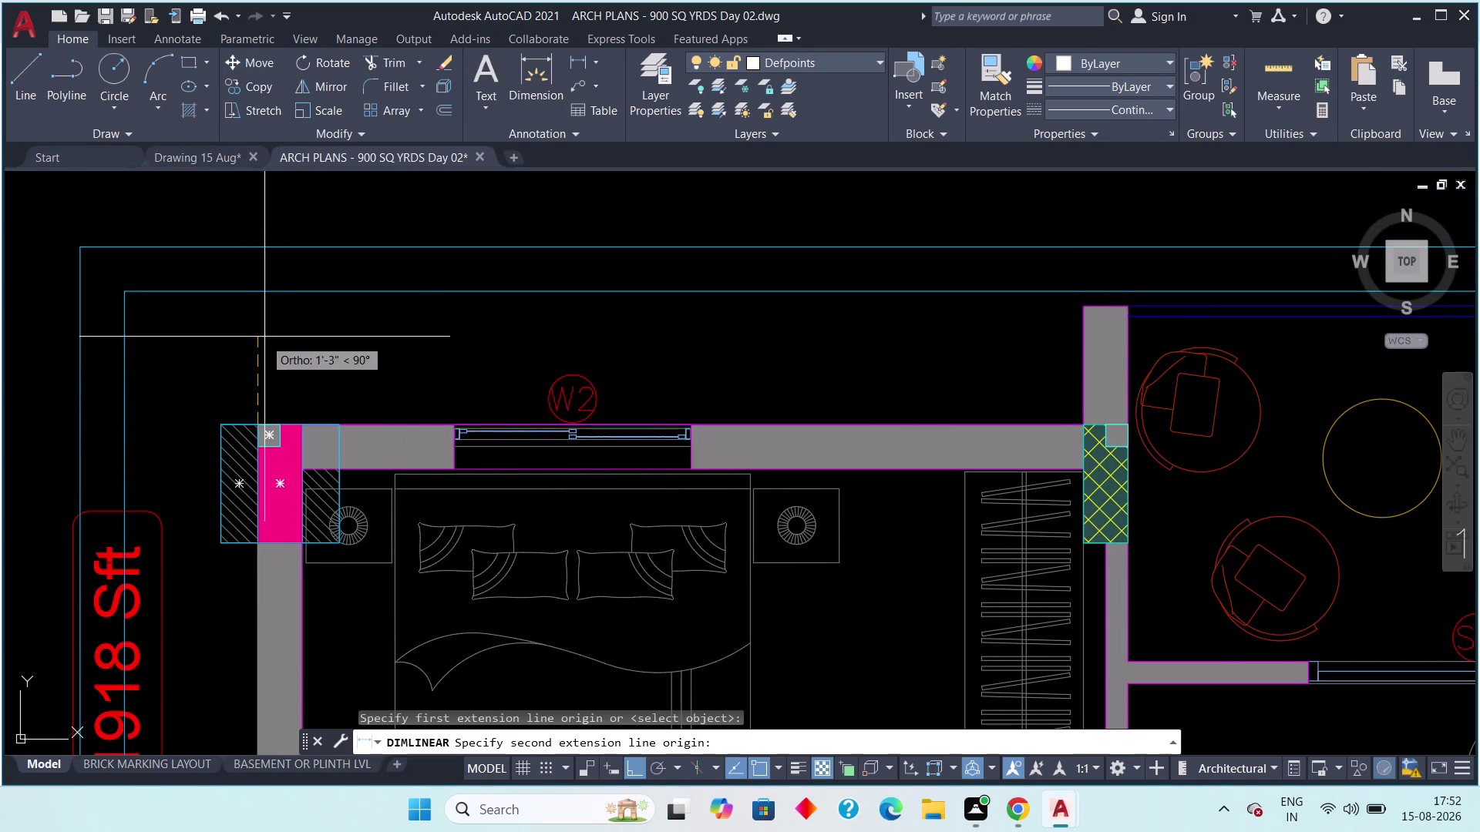
click(257, 283)
scroll(down, 3)
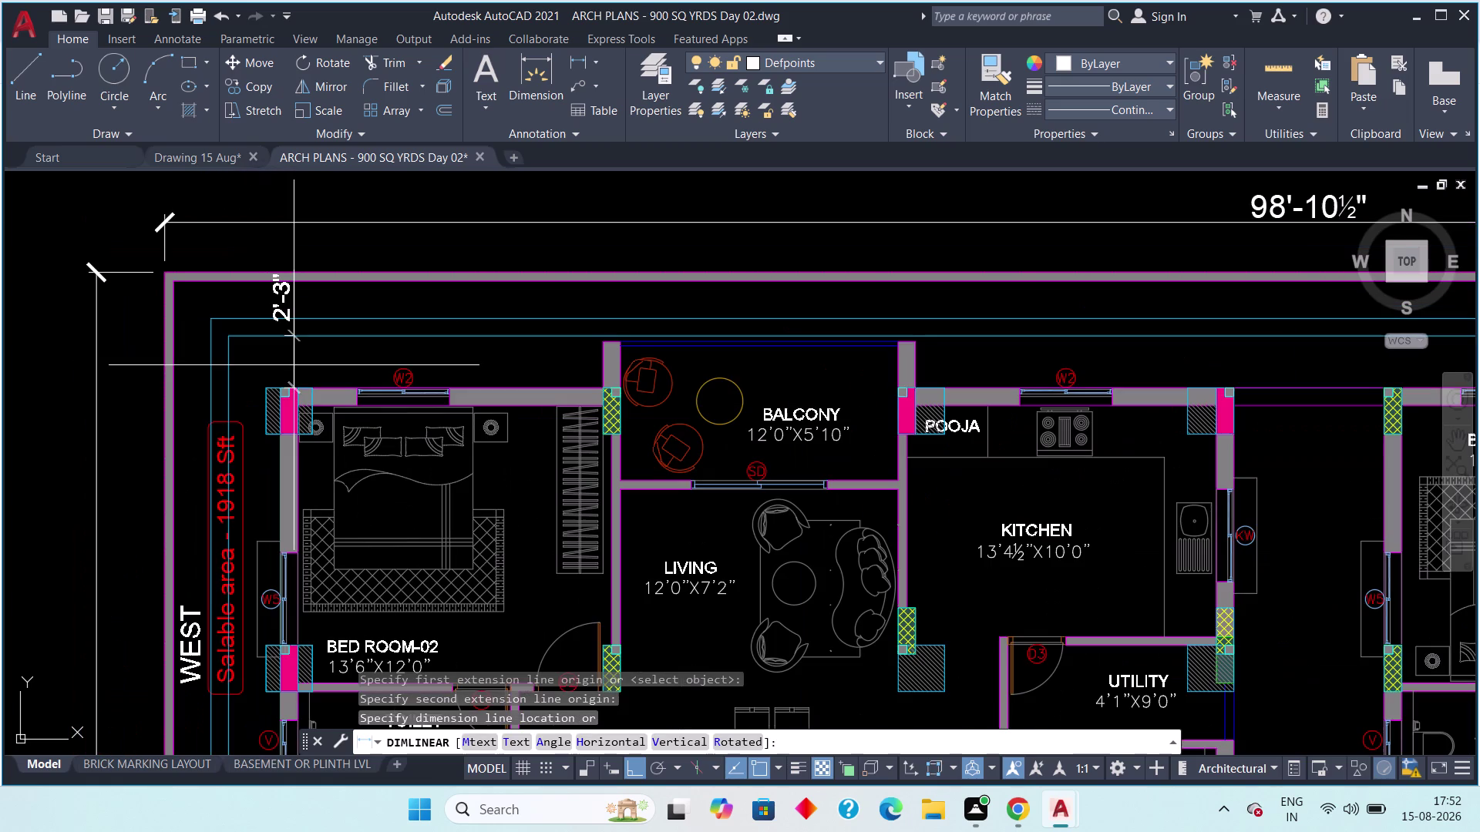
scroll(up, 3)
middle_drag(281, 361, 276, 404)
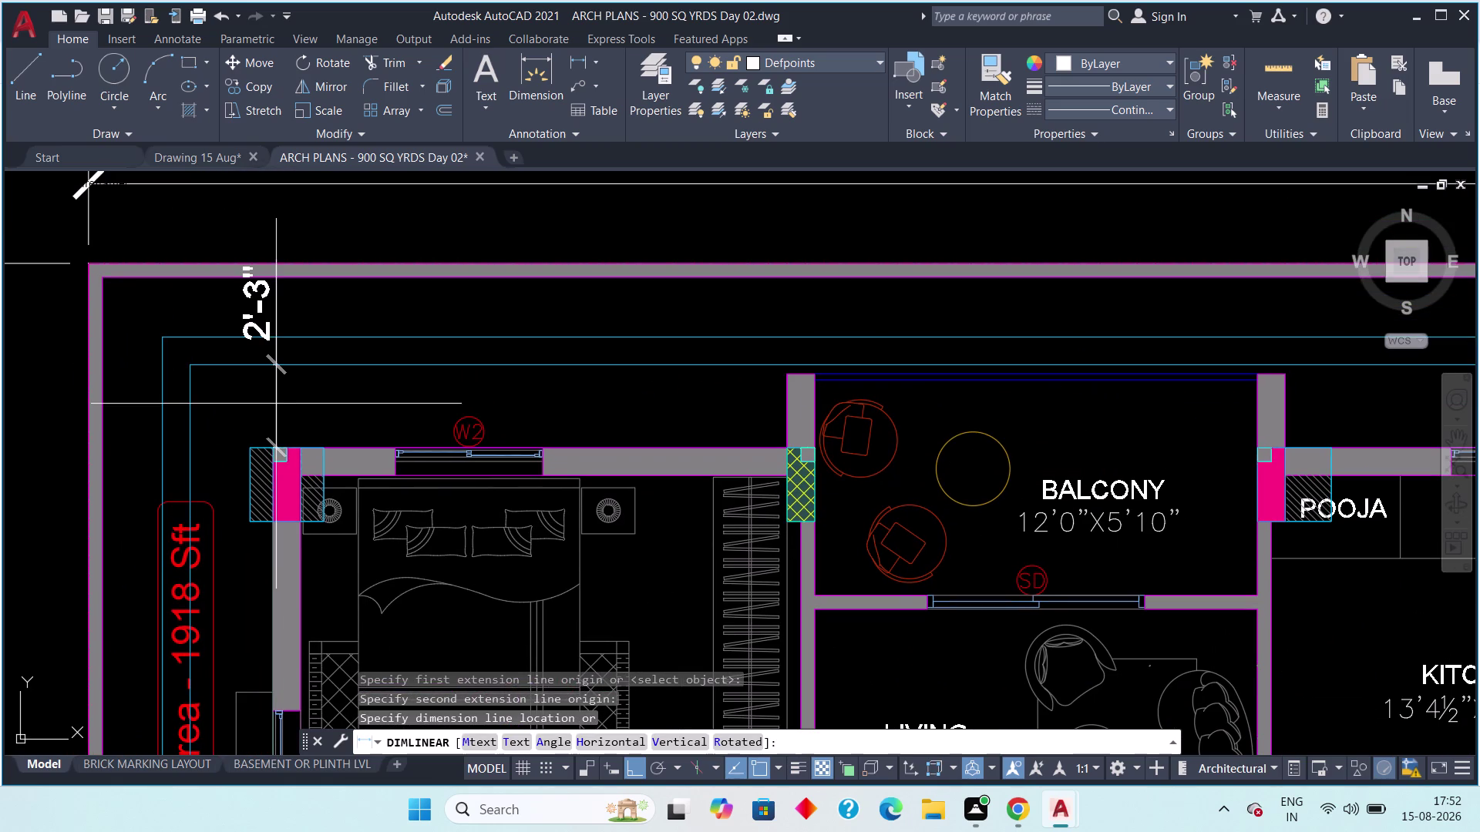
click(276, 403)
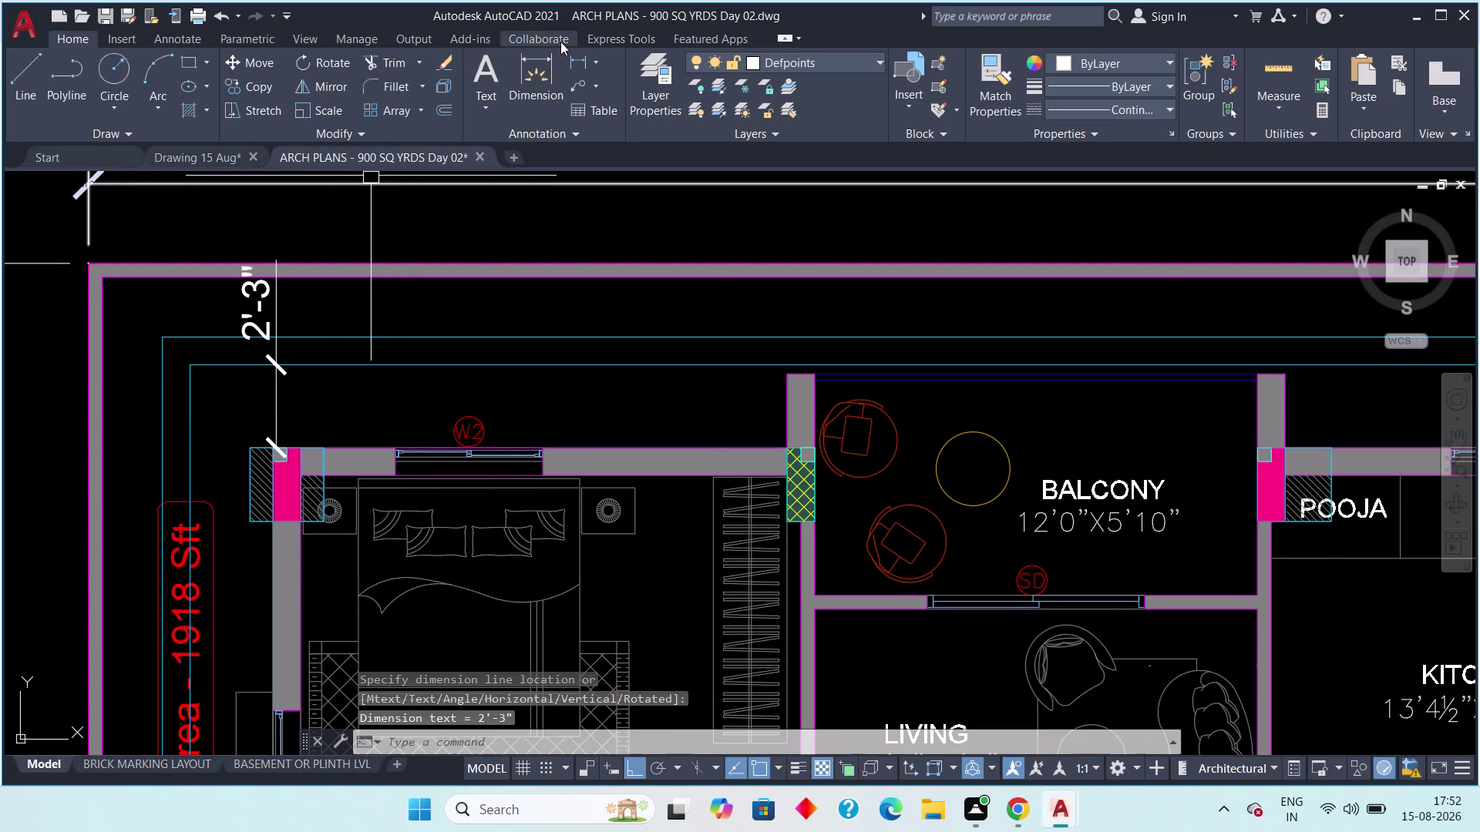
Add a horizontal 2'-3" dimension from the wall corner to the left boundary.
click(572, 58)
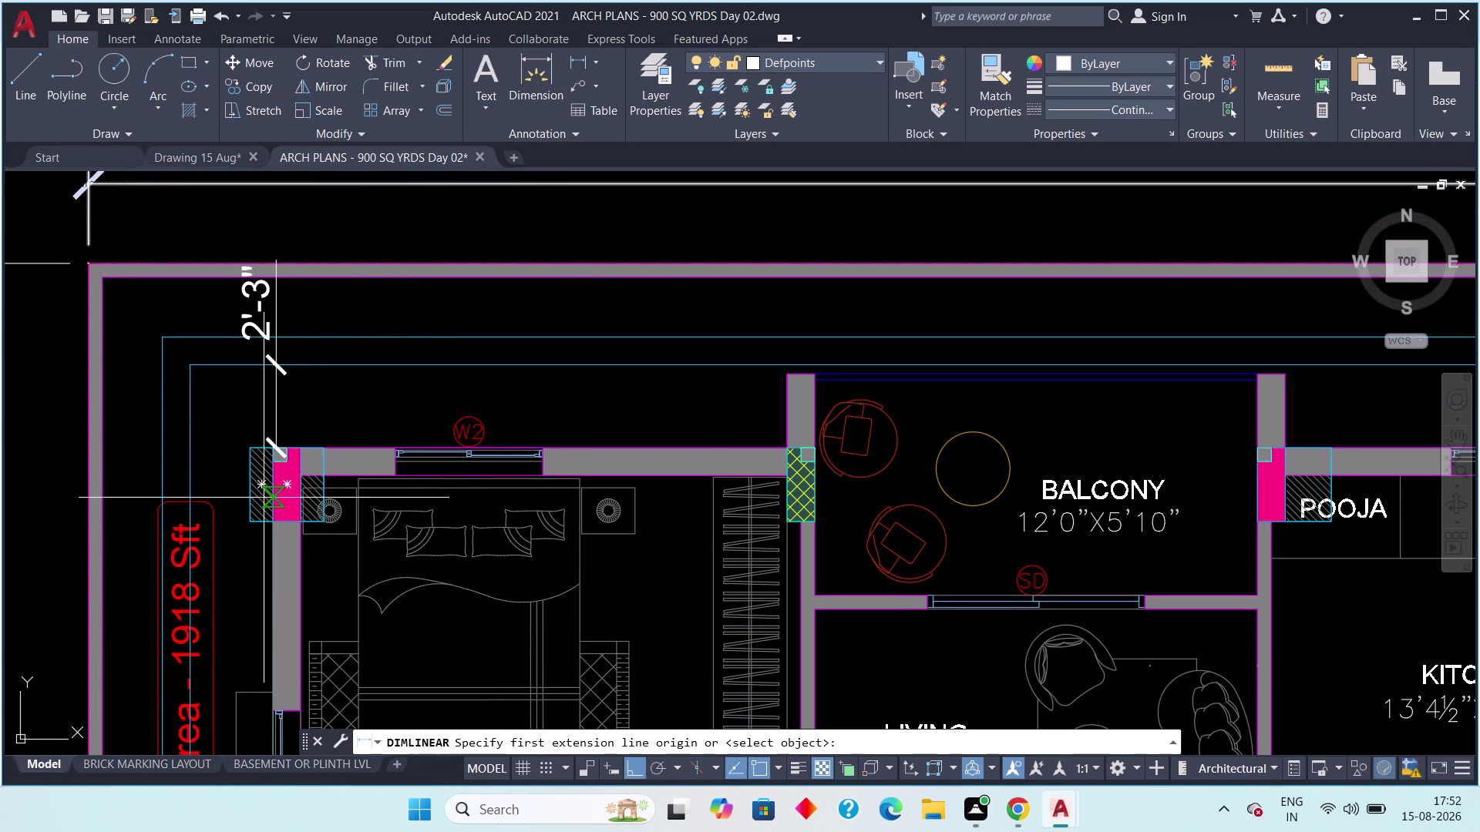
scroll(up, 3)
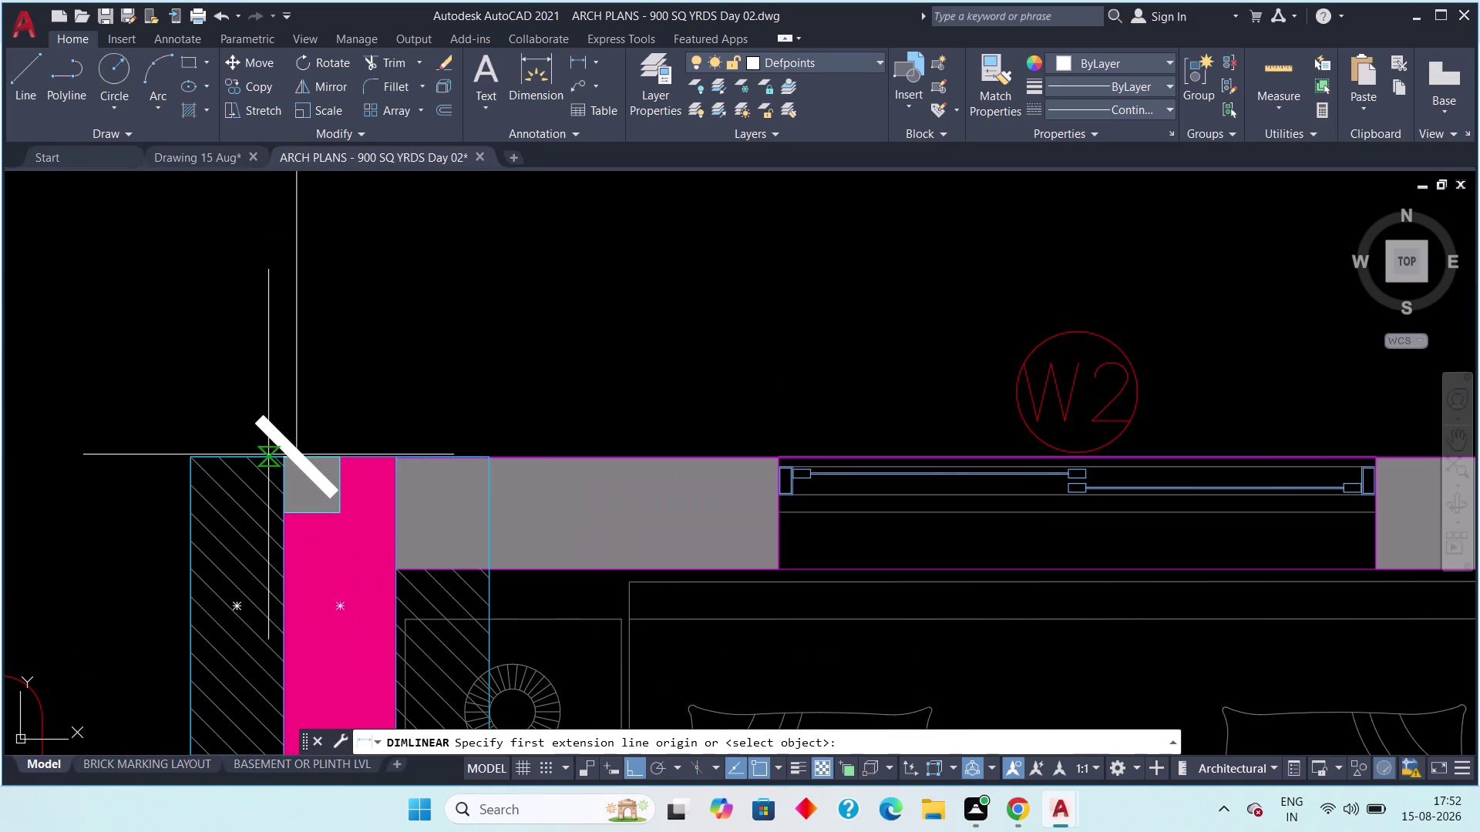
click(277, 455)
middle_drag(242, 473, 460, 484)
scroll(down, 3)
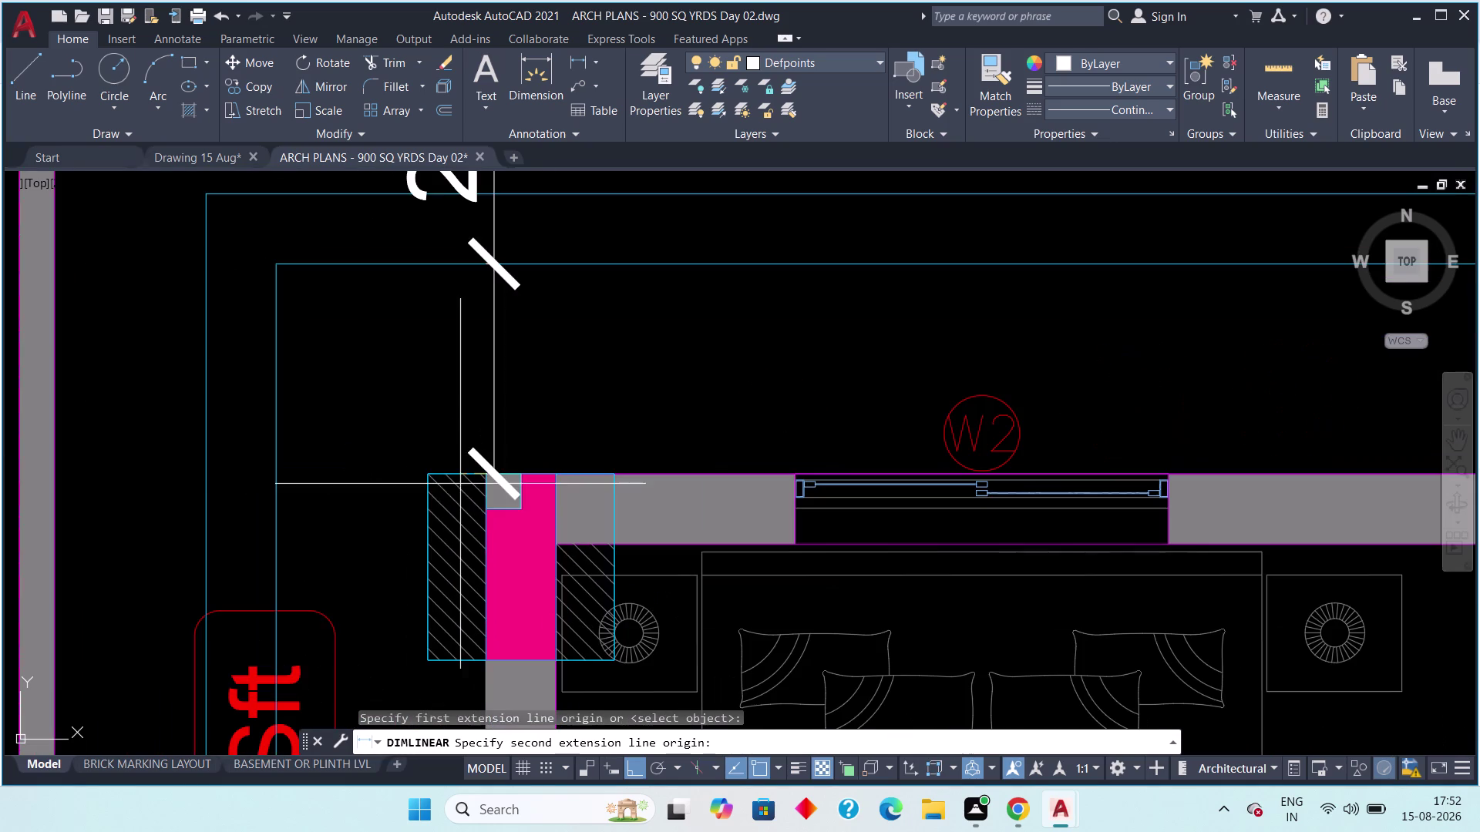
click(278, 475)
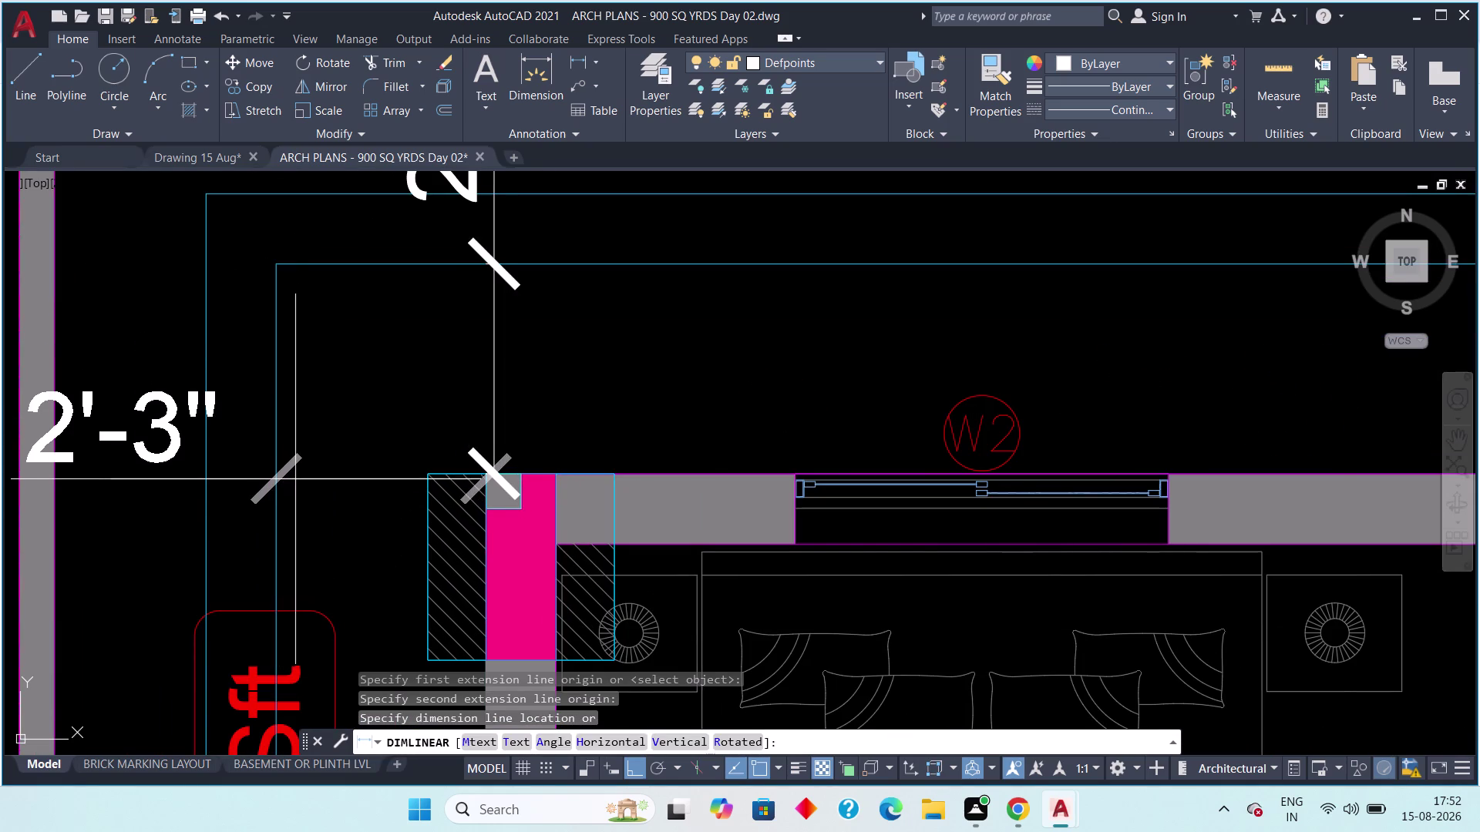
click(296, 474)
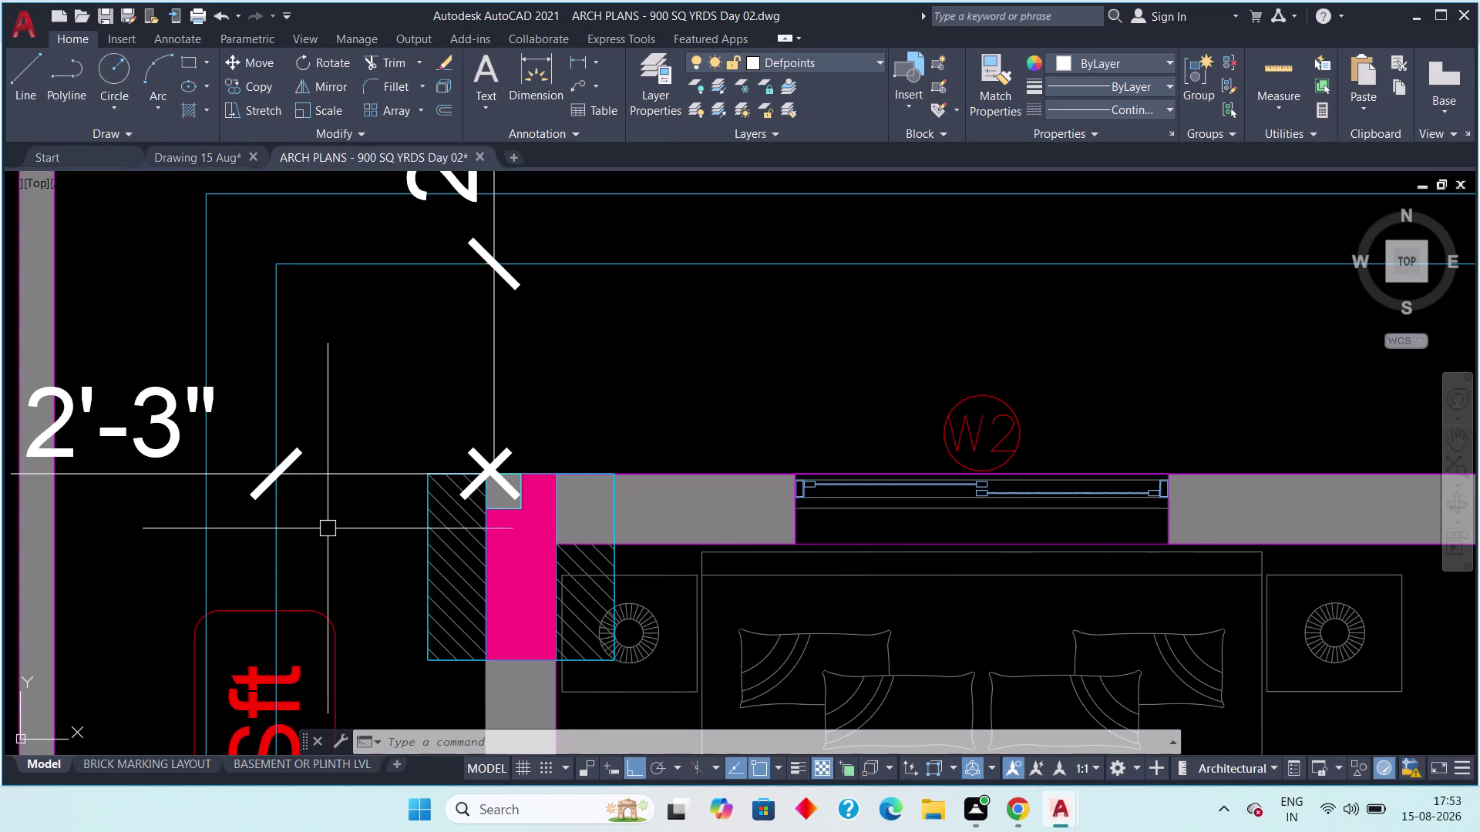
scroll(down, 3)
middle_drag(493, 577, 331, 501)
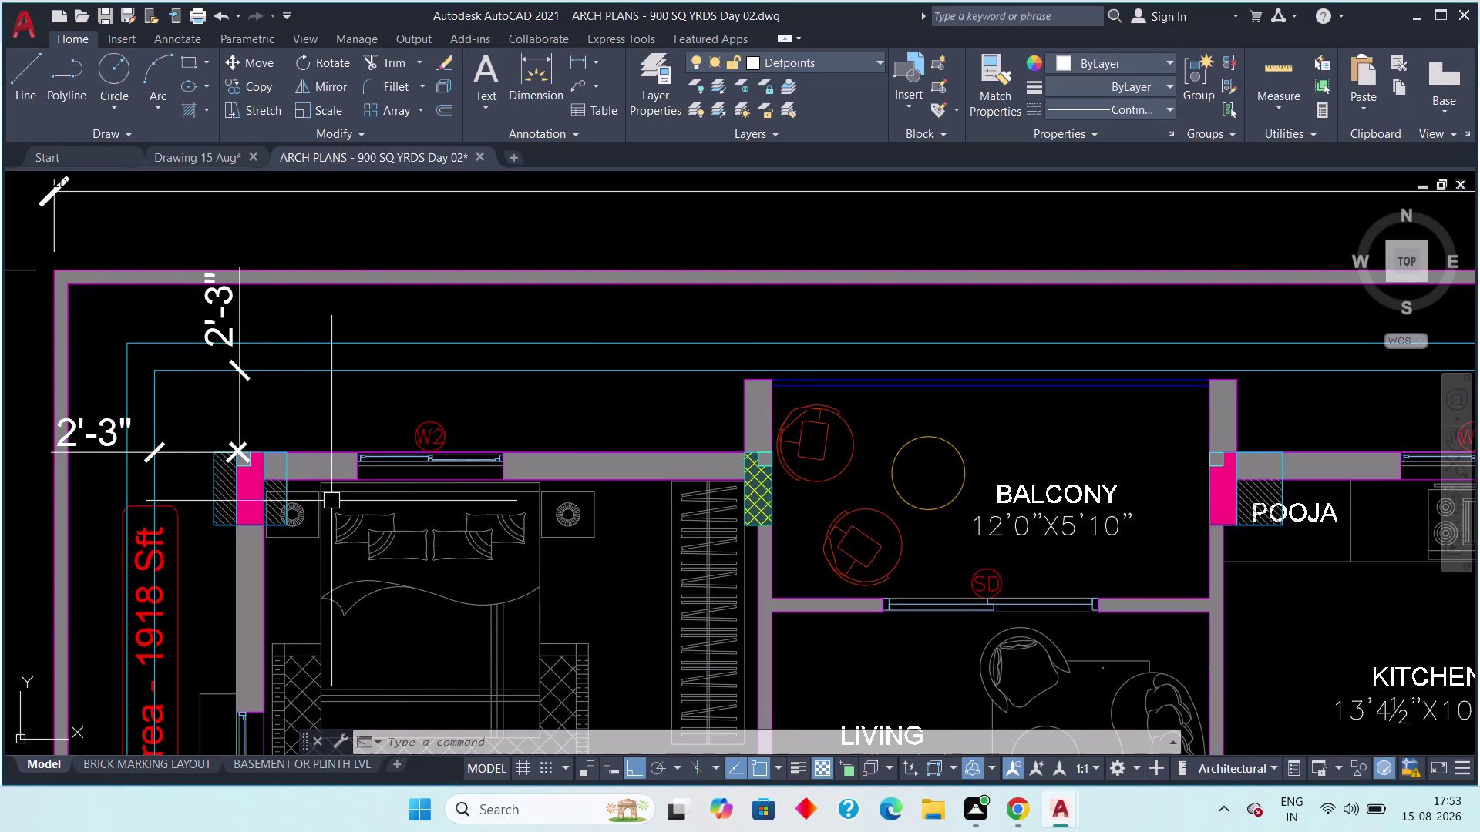
middle_drag(745, 485, 495, 553)
scroll(down, 3)
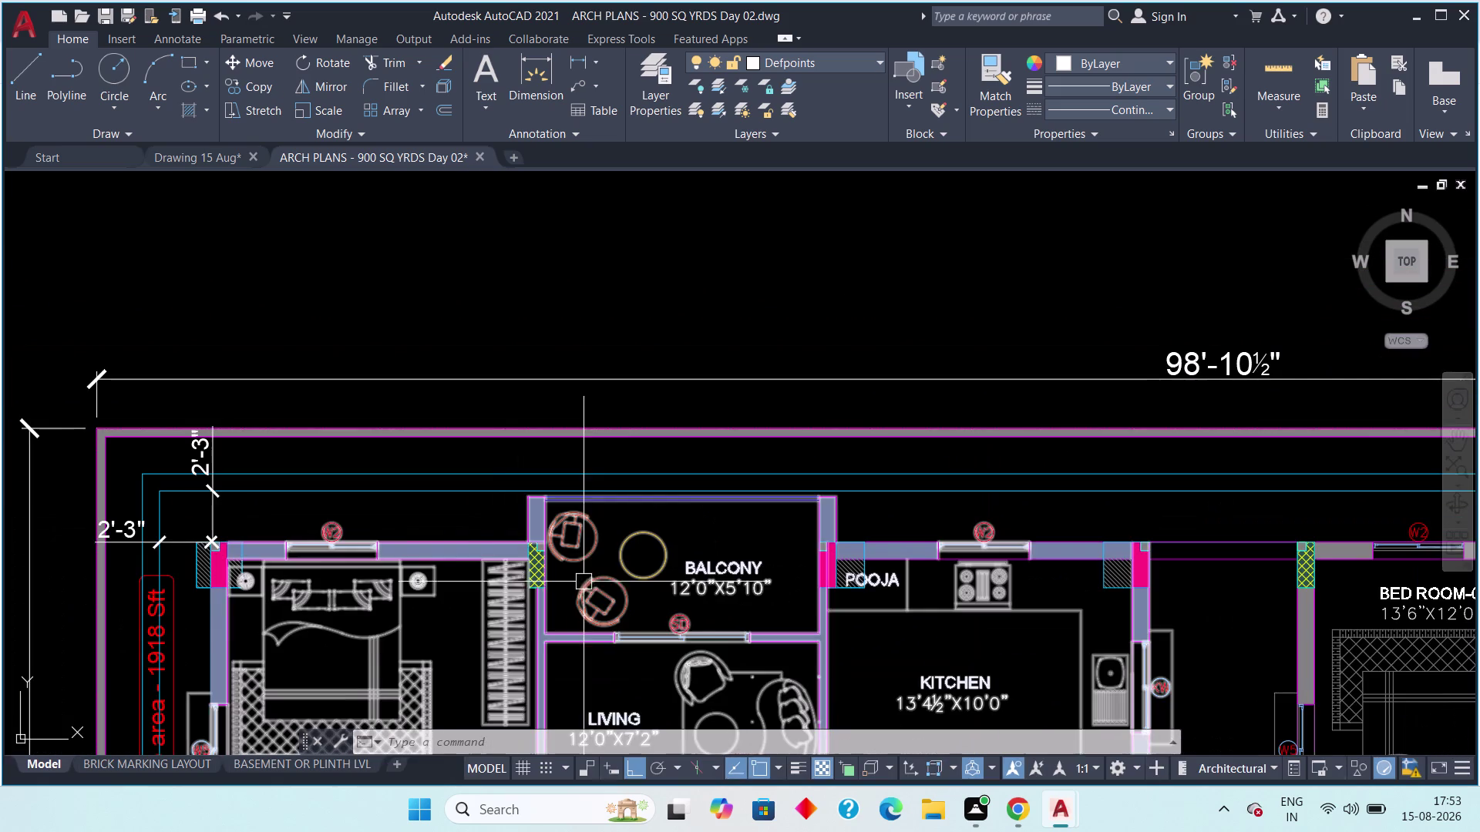
middle_drag(486, 654, 499, 538)
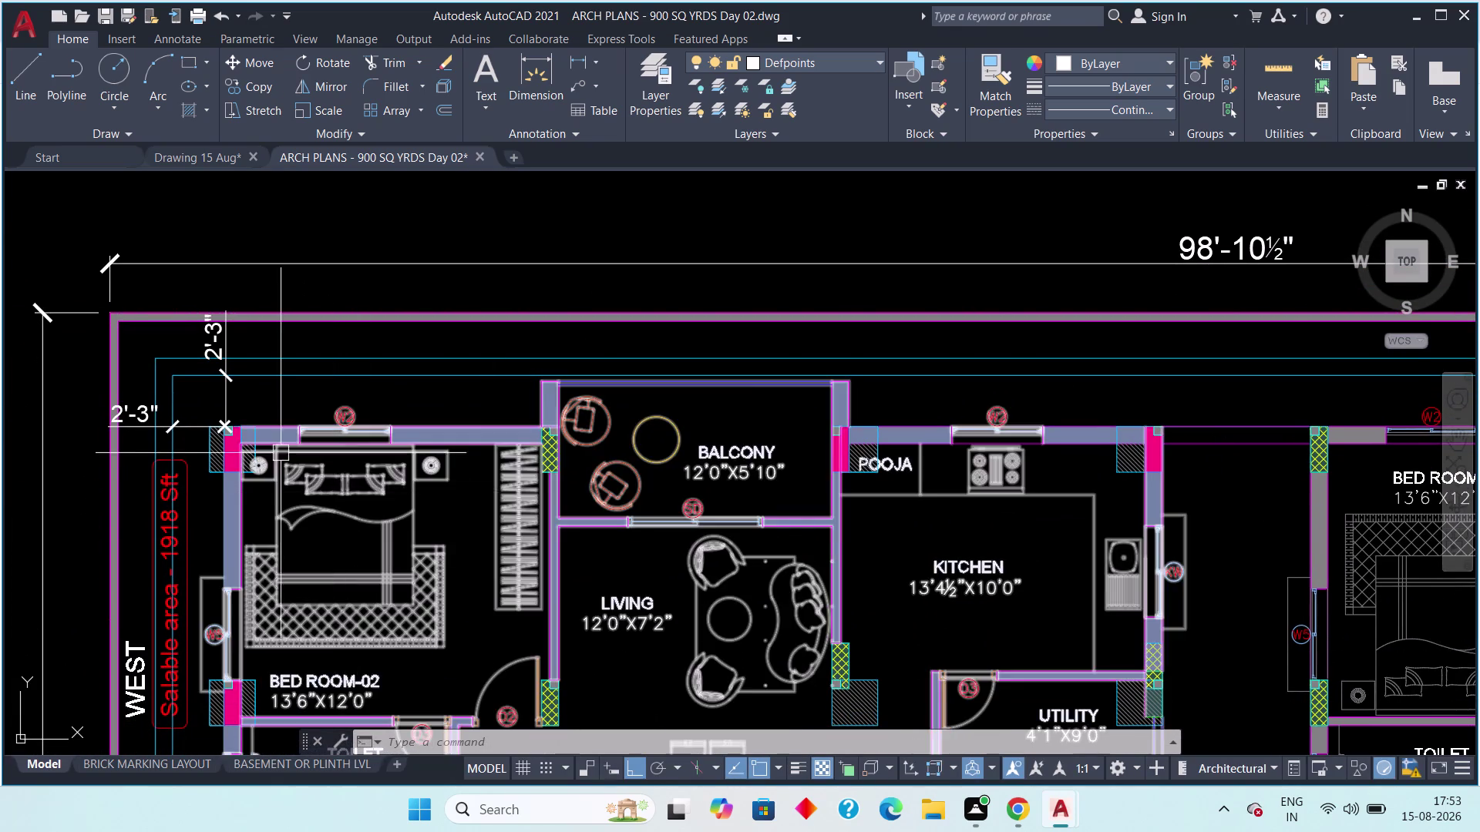
scroll(up, 3)
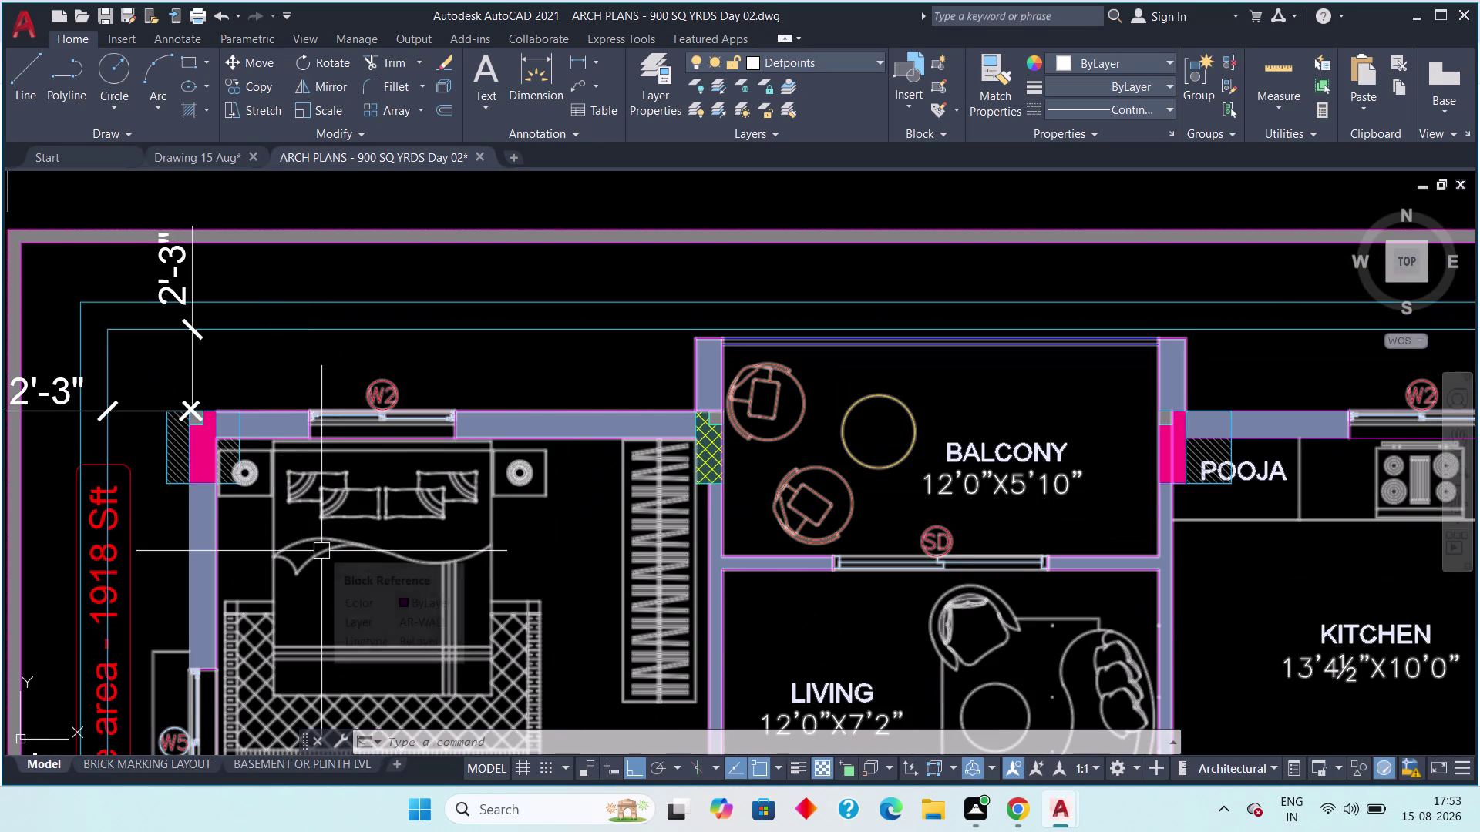
scroll(down, 3)
middle_drag(338, 670, 358, 558)
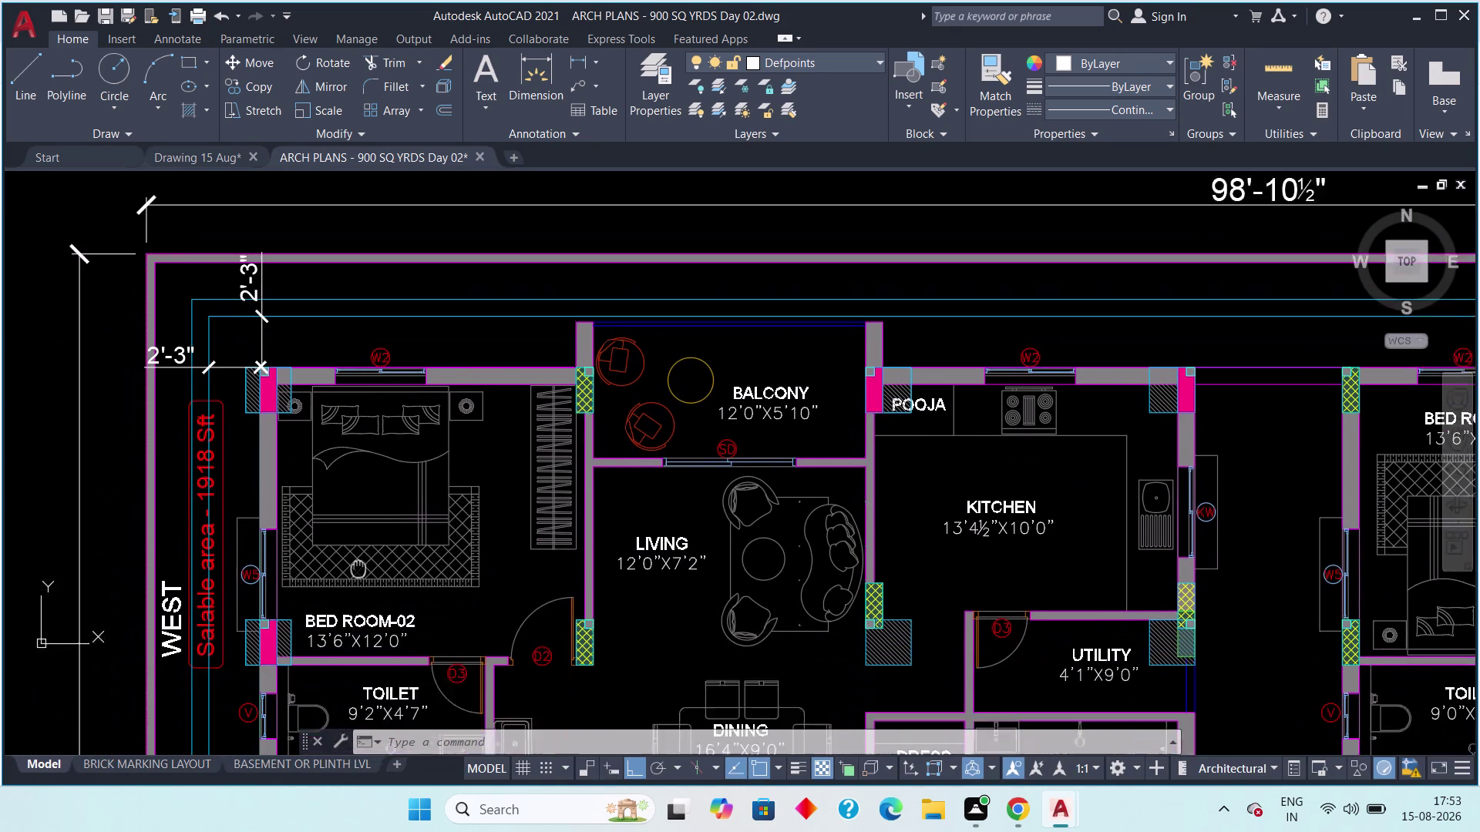
middle_drag(358, 558, 356, 527)
scroll(down, 3)
scroll(down, 3)
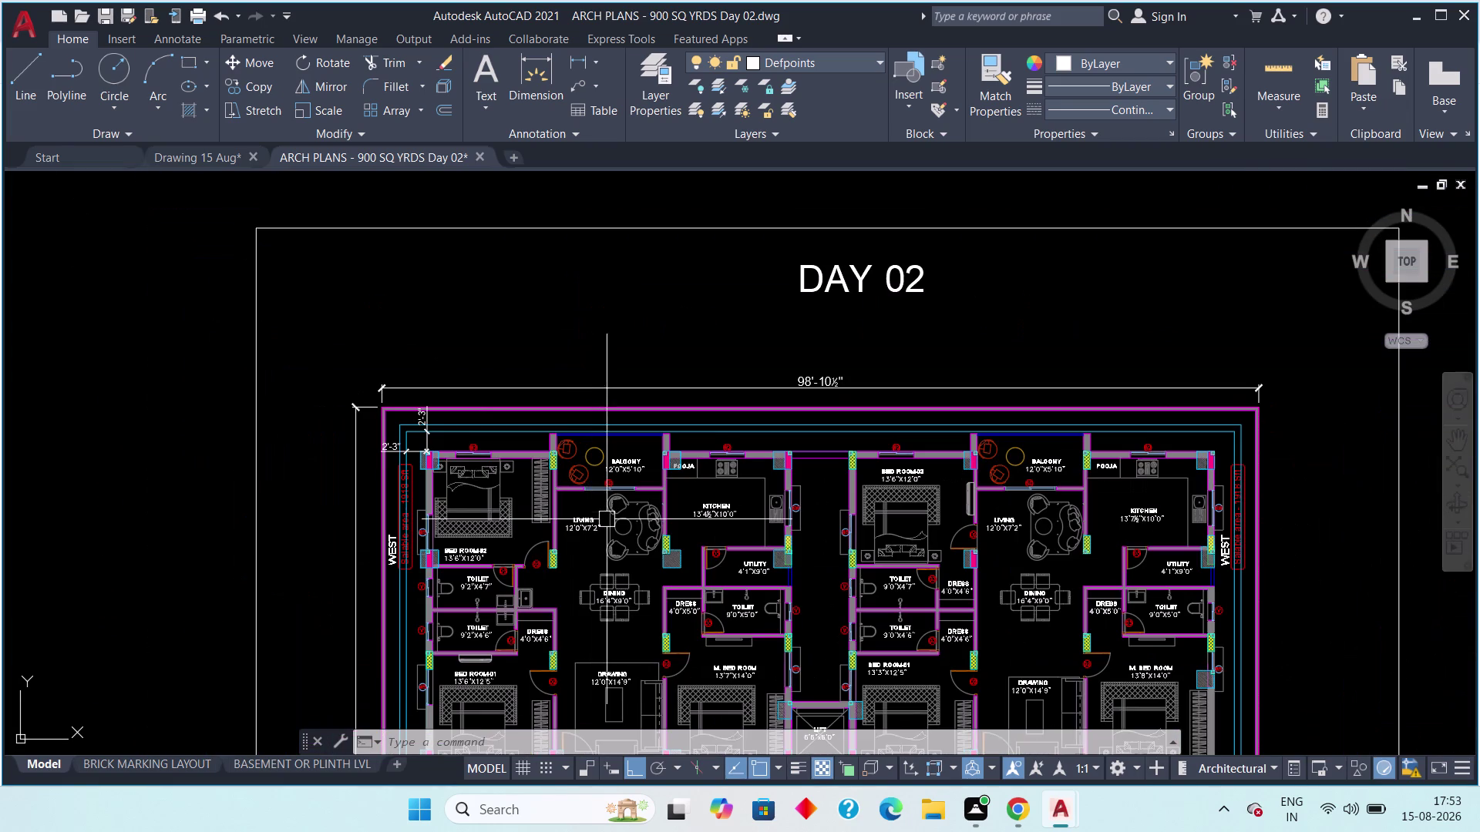
scroll(down, 3)
middle_drag(708, 554, 711, 467)
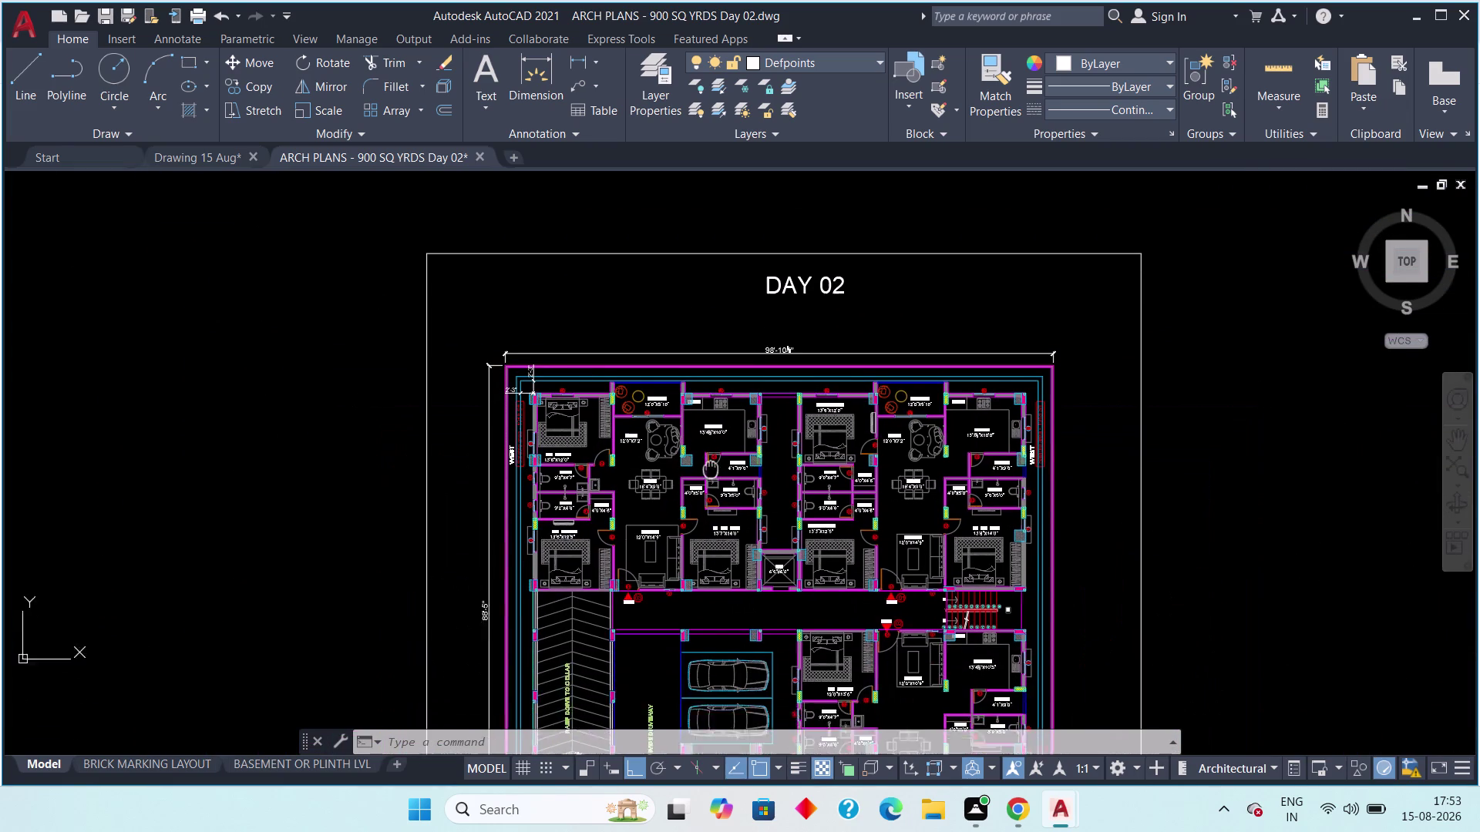
middle_drag(711, 468, 696, 412)
scroll(up, 3)
middle_drag(556, 587, 548, 278)
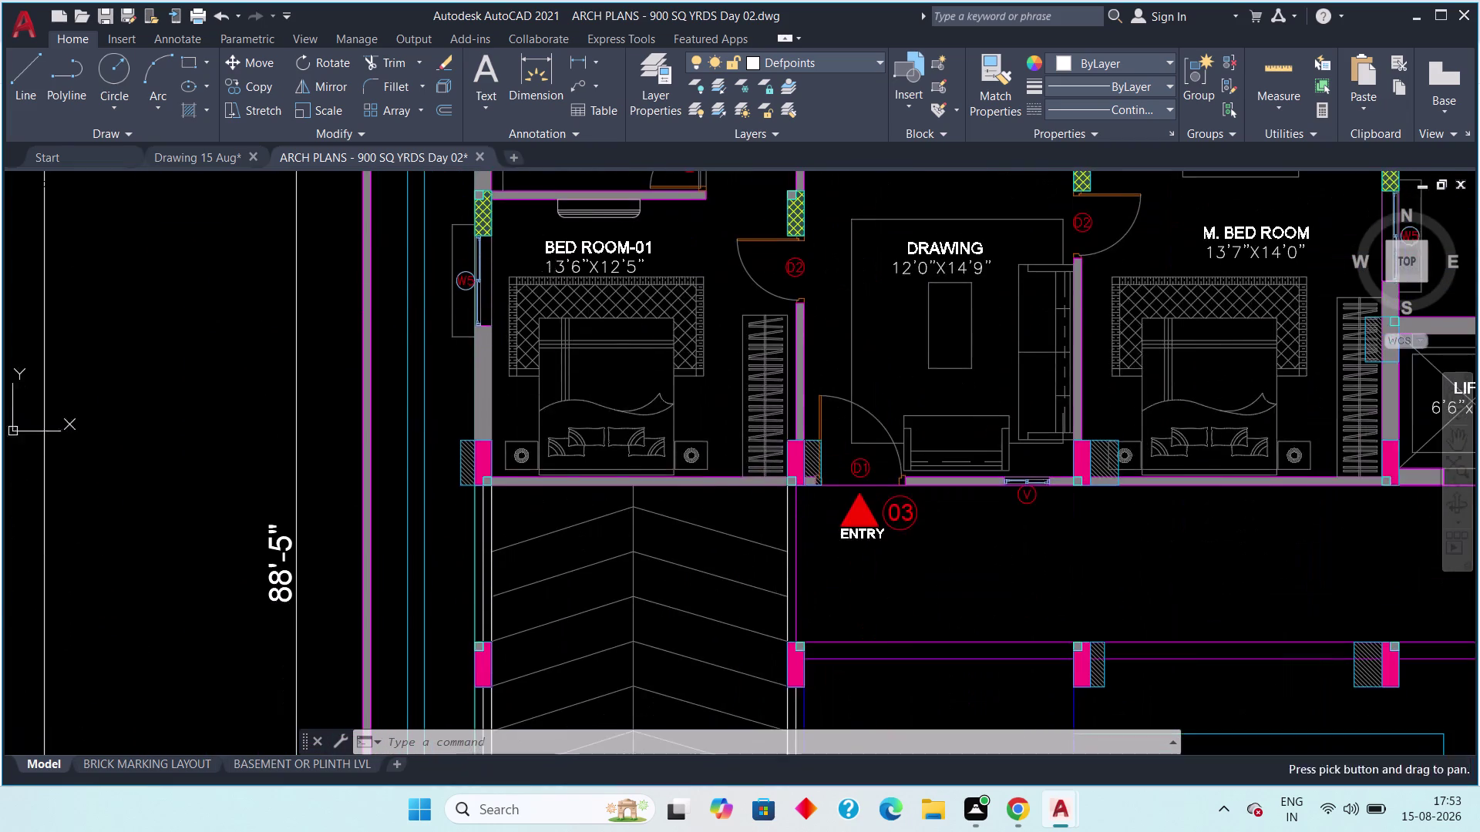
scroll(down, 3)
middle_drag(524, 499, 515, 363)
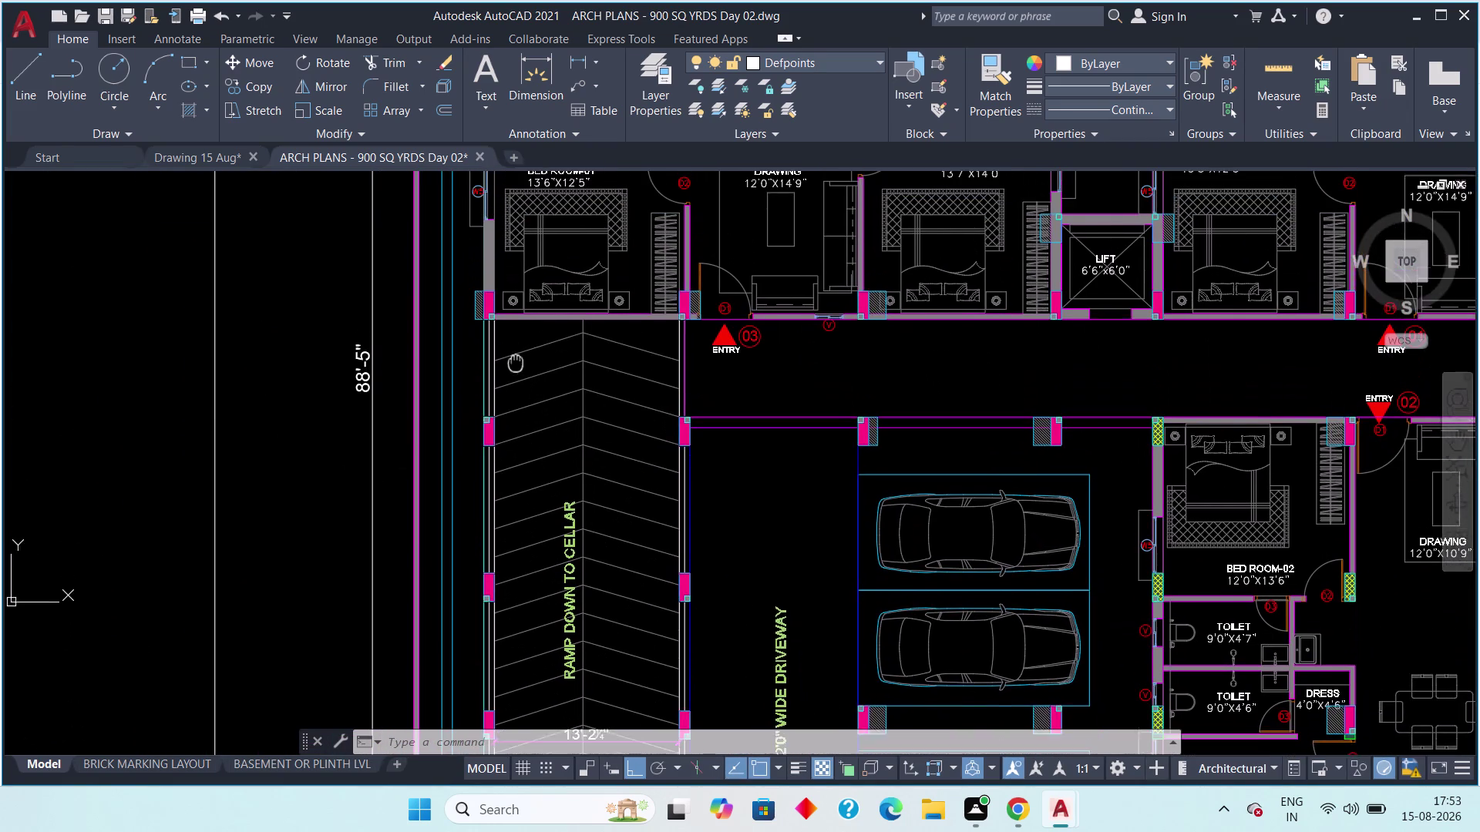
middle_drag(516, 362, 517, 373)
scroll(up, 3)
scroll(up, 3)
middle_drag(506, 360, 512, 447)
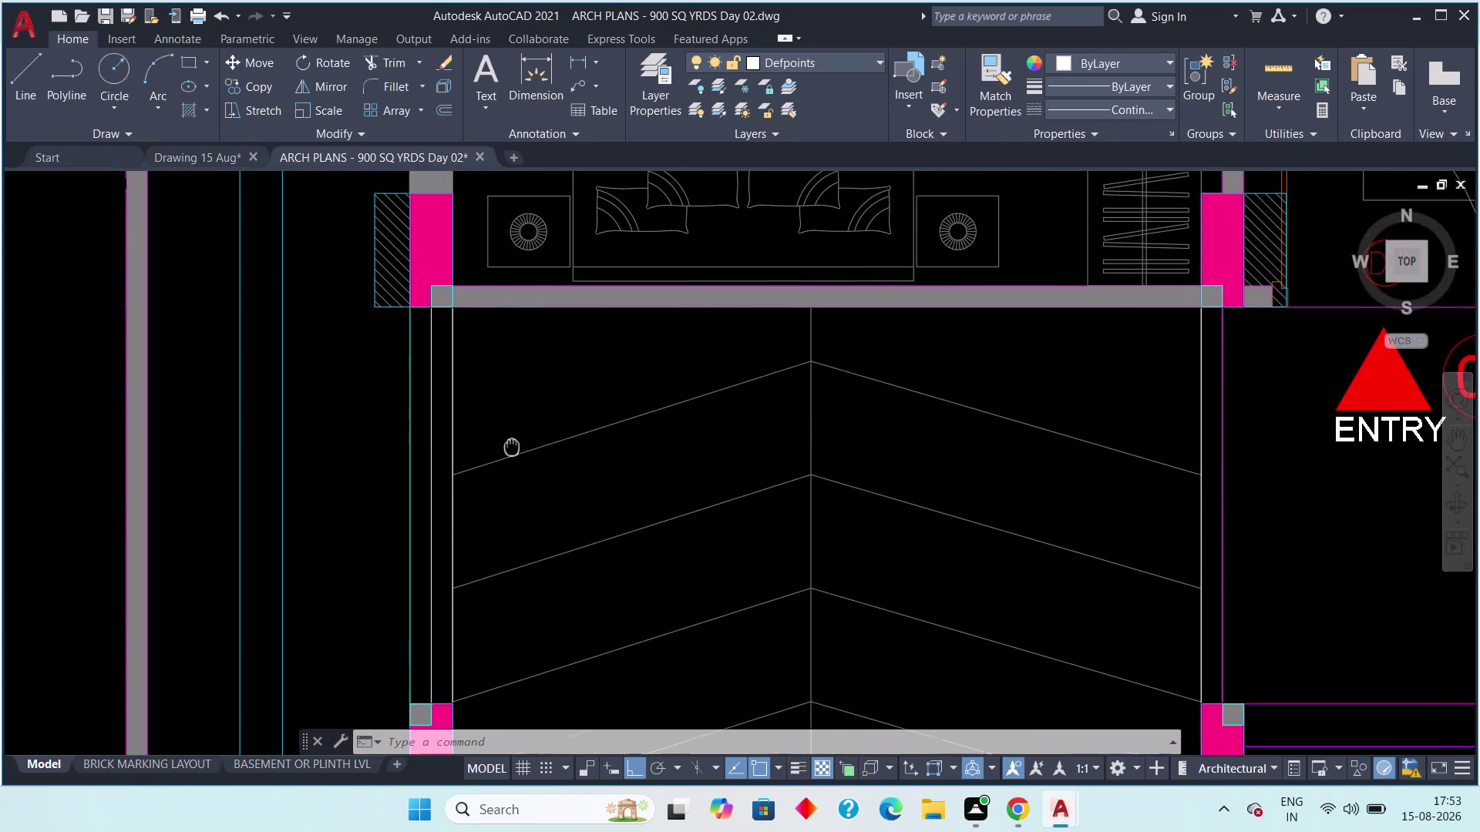
middle_drag(511, 447, 511, 458)
scroll(down, 3)
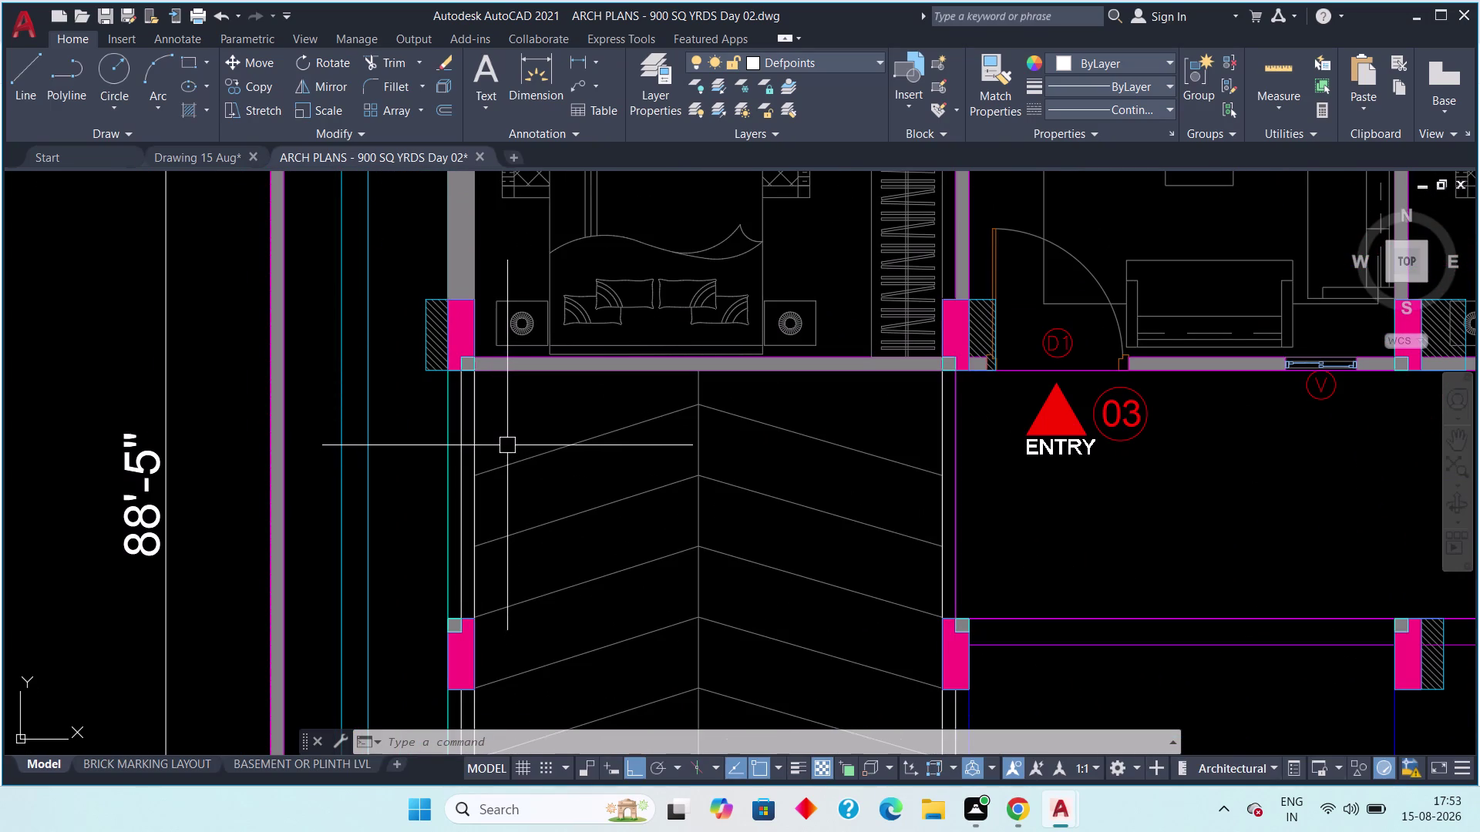
scroll(down, 3)
middle_drag(508, 412, 488, 576)
scroll(down, 3)
scroll(down, 3)
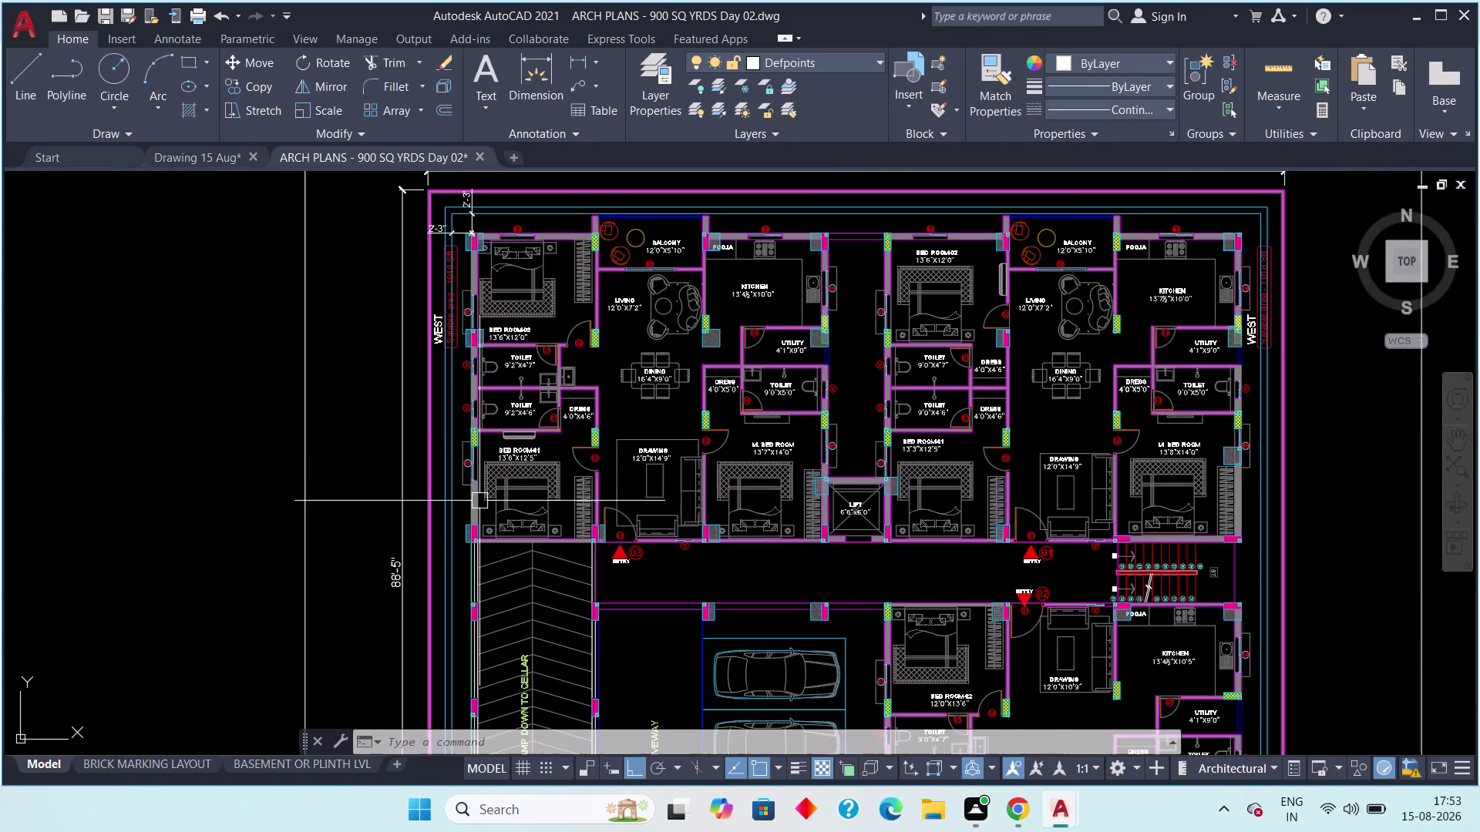
middle_drag(458, 456, 442, 612)
scroll(up, 3)
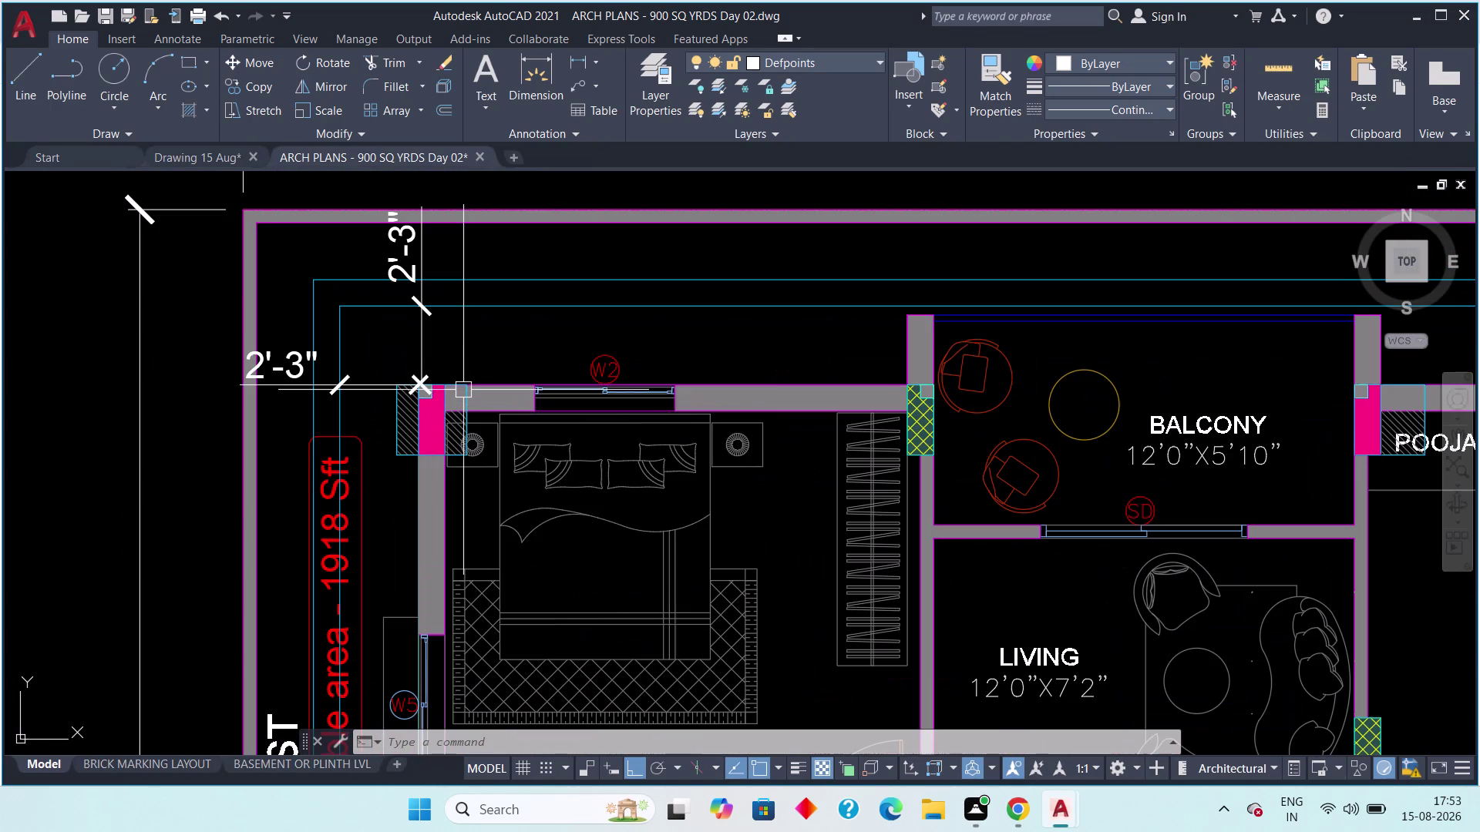
click(213, 150)
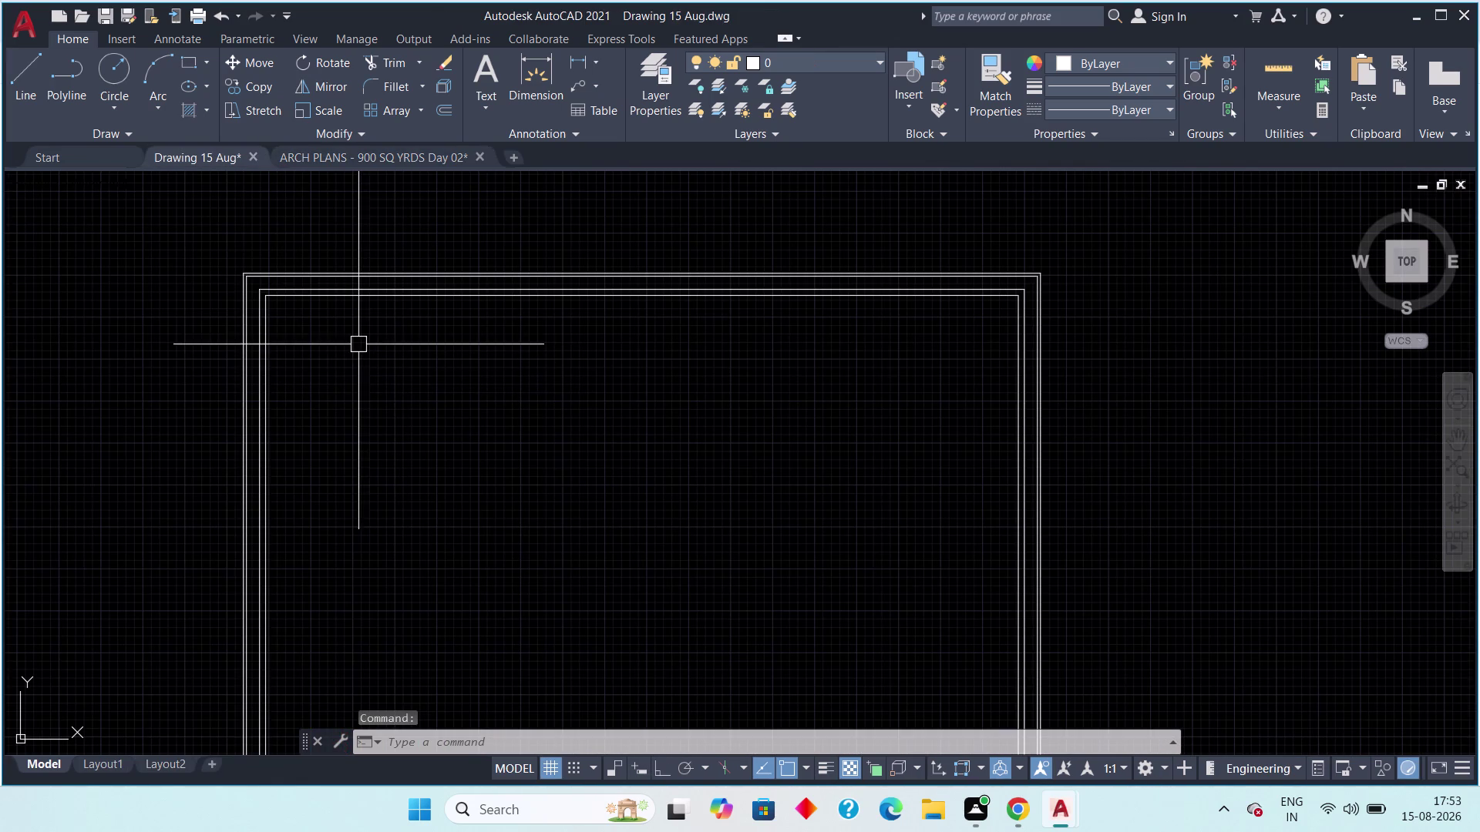
Offset the innermost boundary line 2'-3" inward.
key(Escape)
key(Escape)
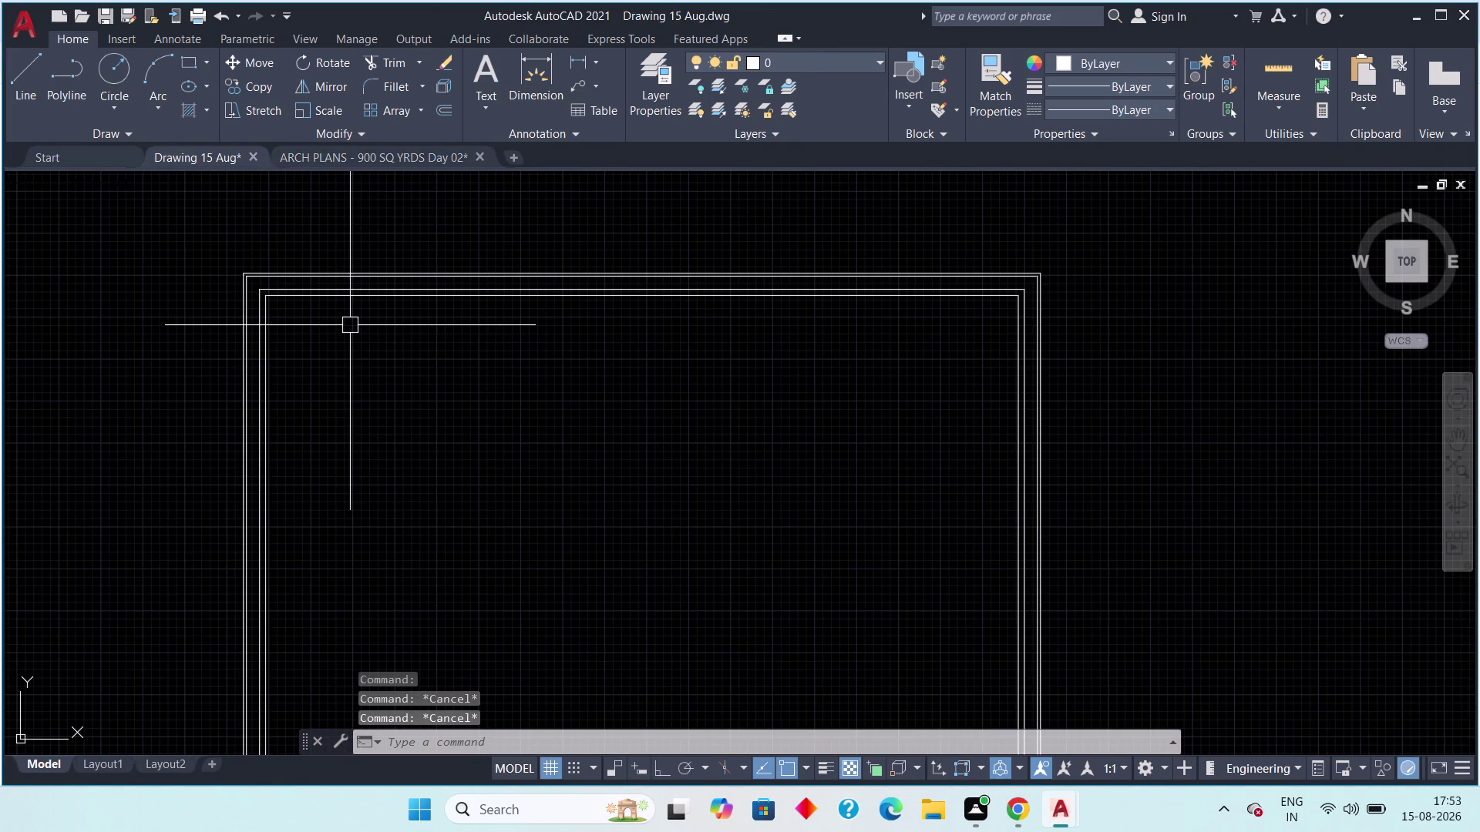
text(off)
key(space)
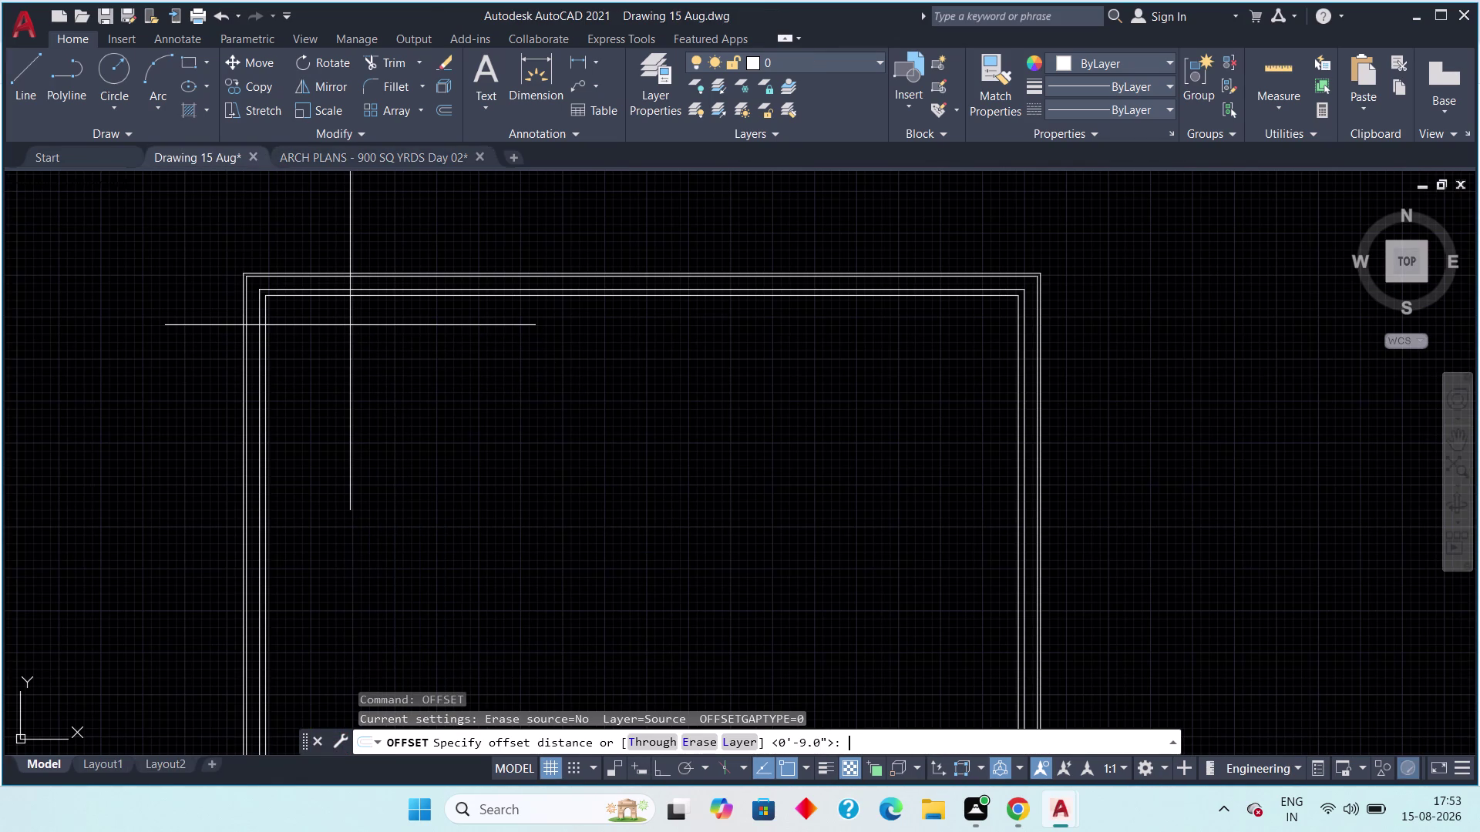
text(2'3)
text(")
key(space)
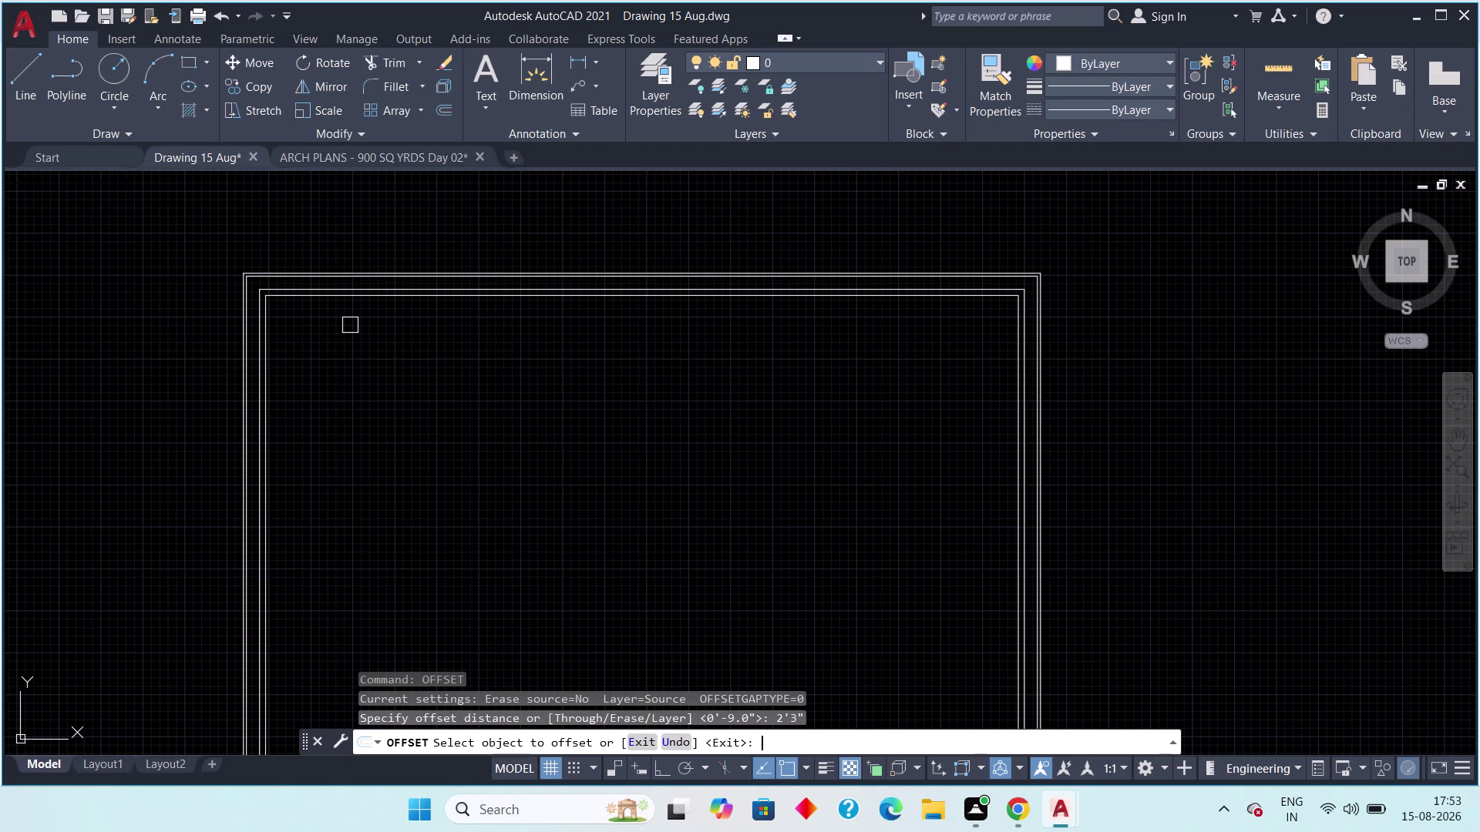
scroll(up, 3)
middle_drag(355, 331, 400, 404)
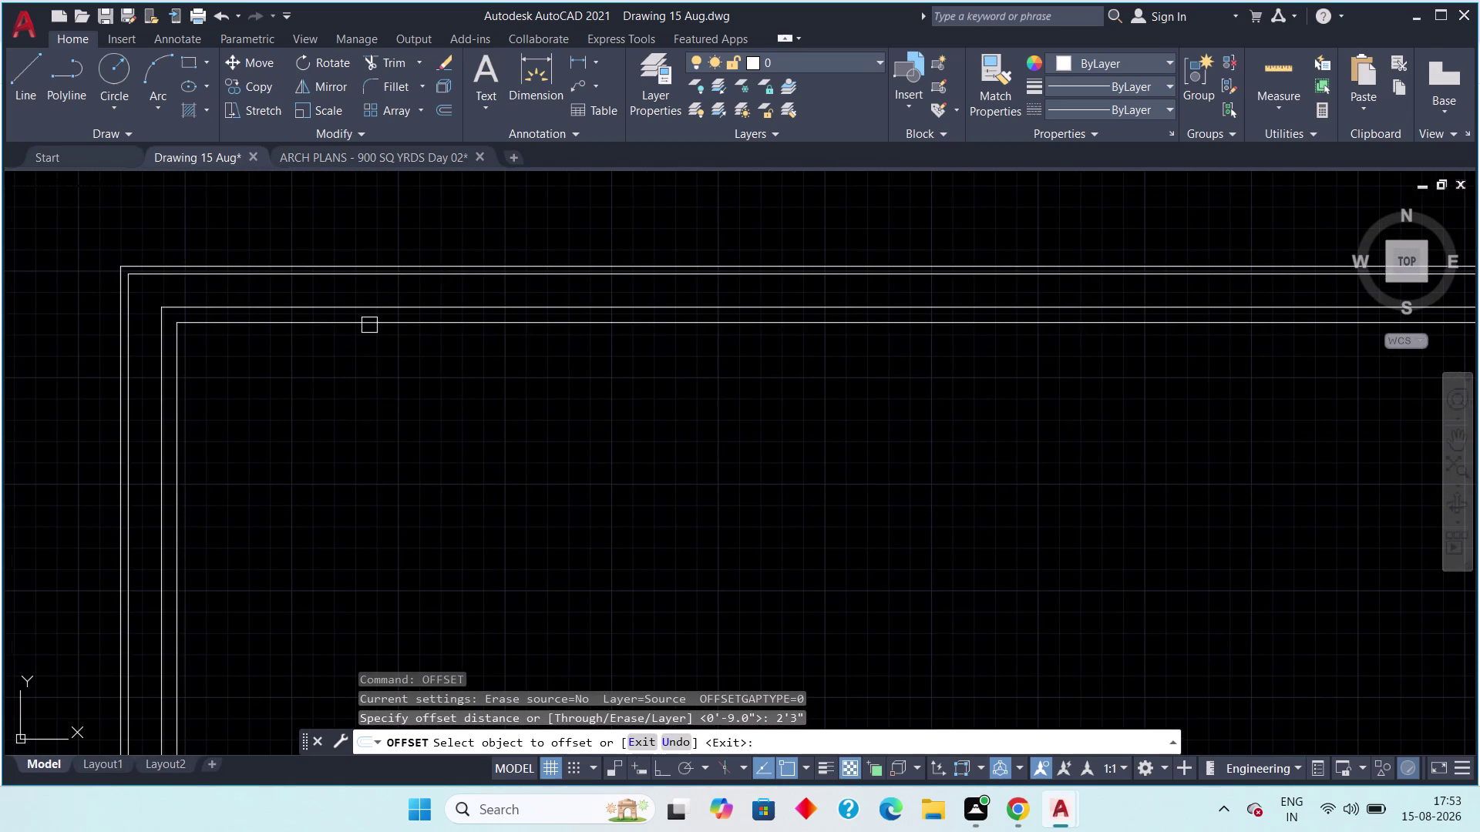
drag(370, 325, 381, 356)
click(394, 391)
middle_drag(410, 415, 306, 349)
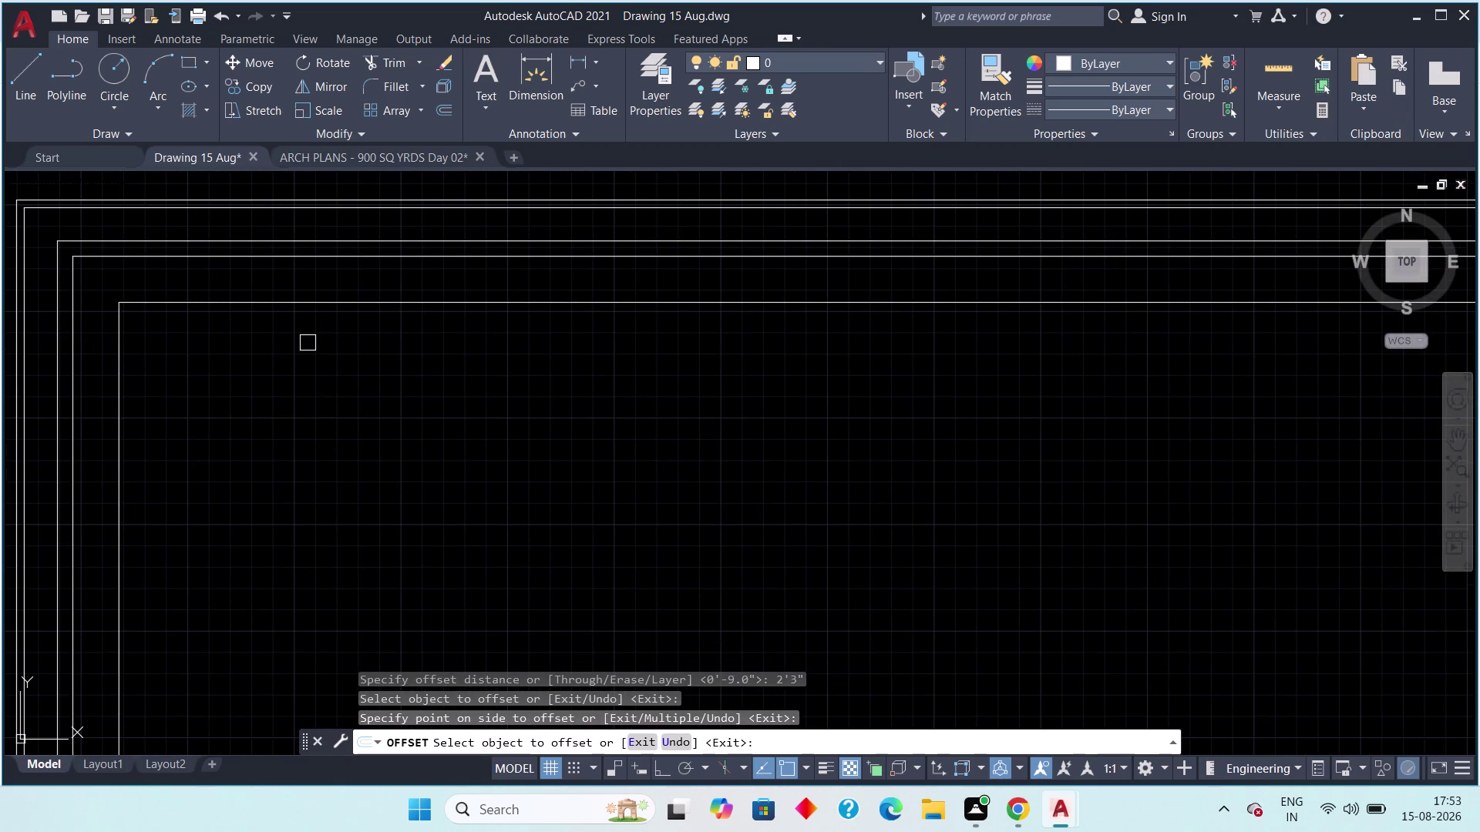
key(Escape)
Offset the new 2'-3" line a further 9" inward.
key(space)
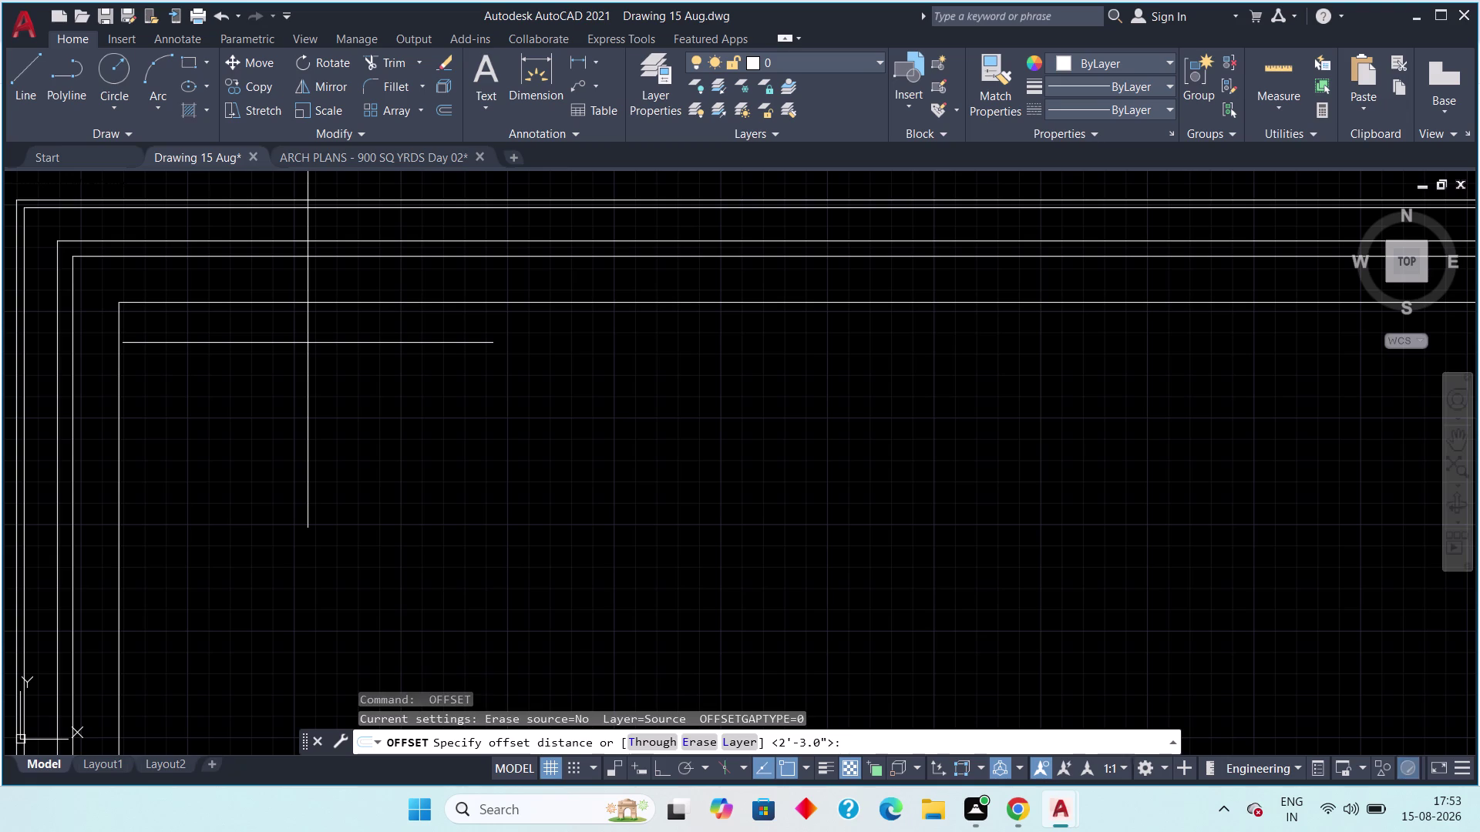
key(9)
text(")
key(space)
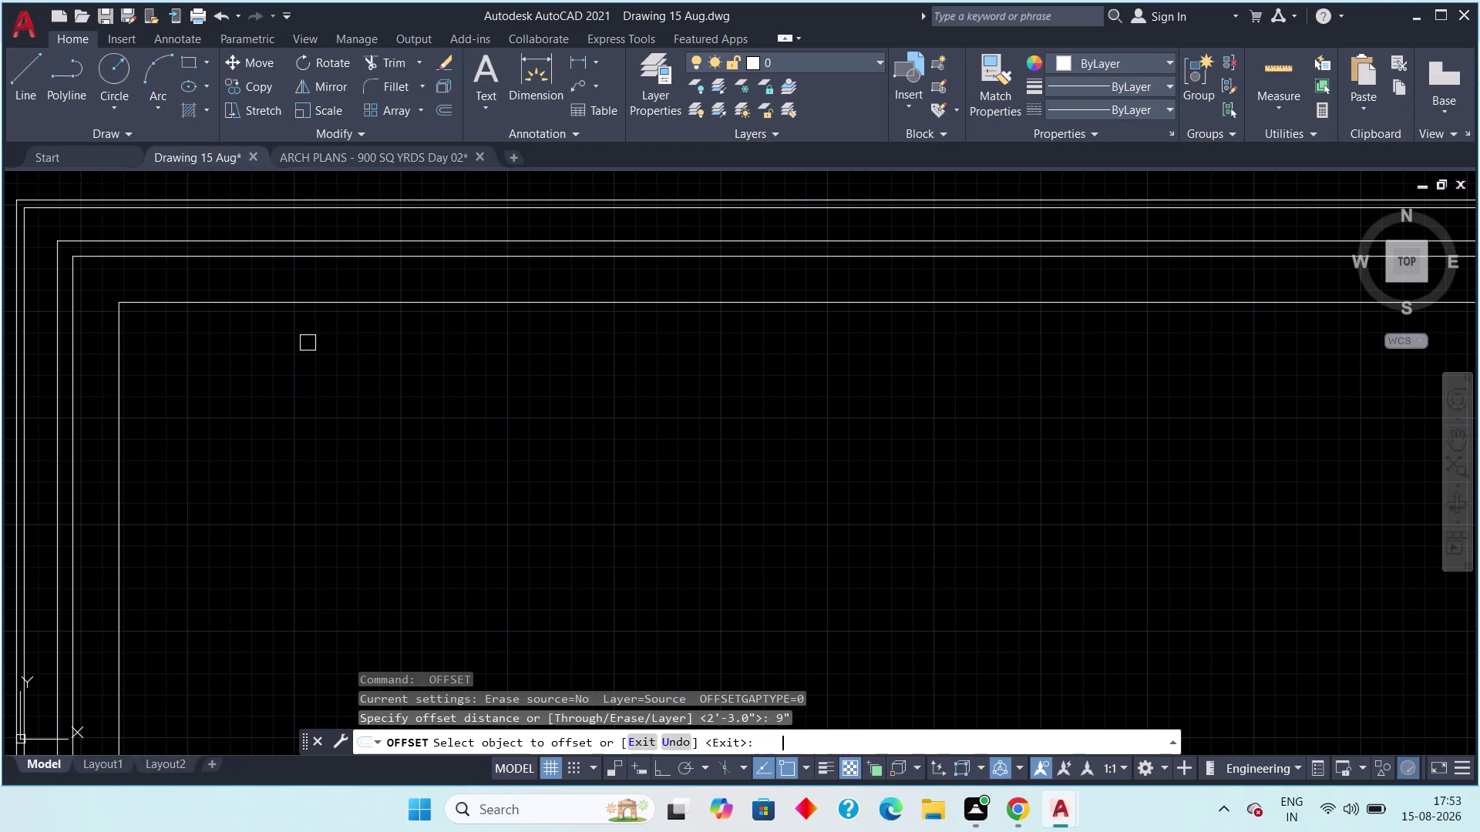
click(314, 305)
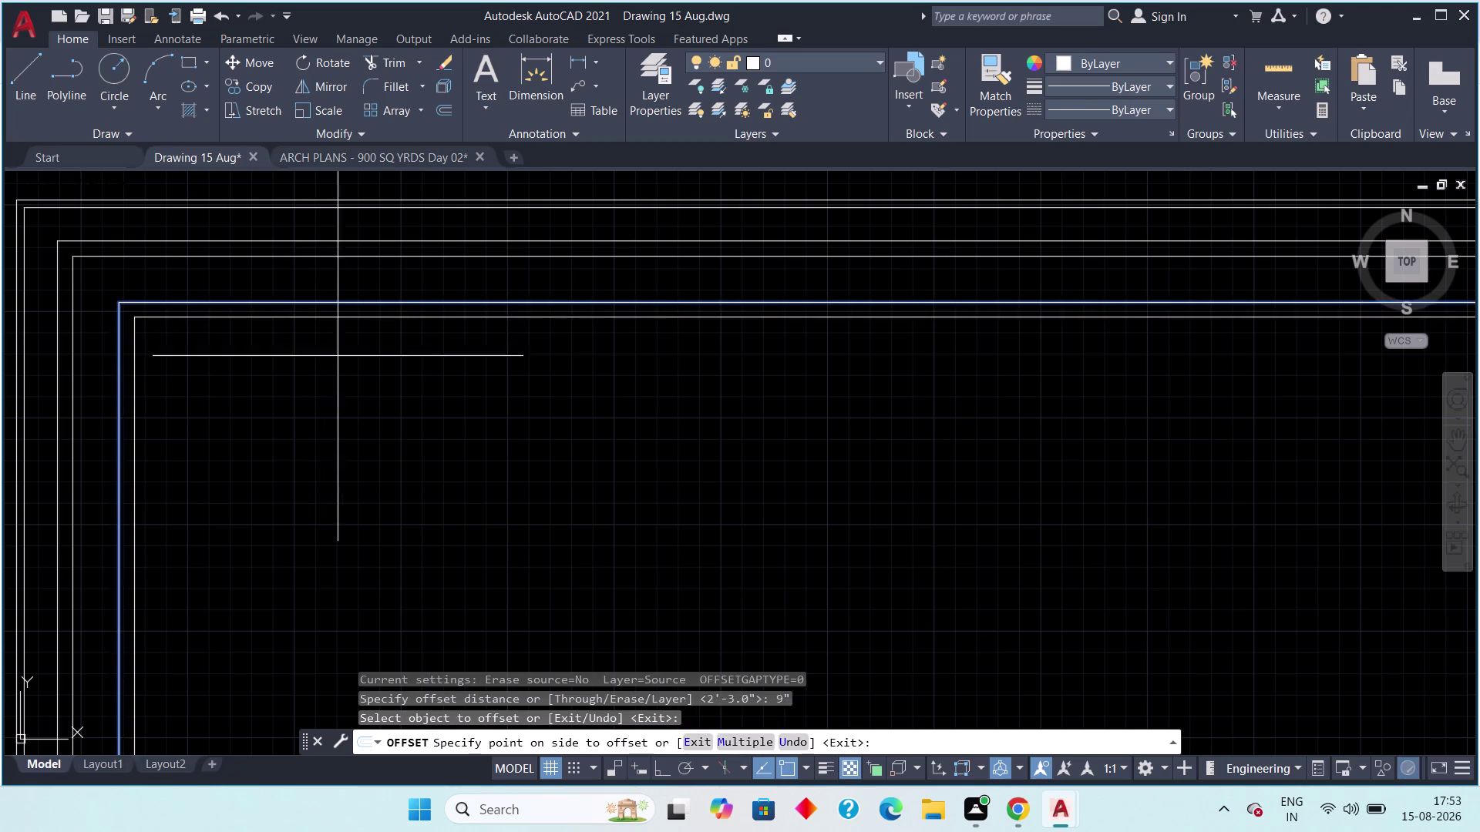
click(341, 362)
scroll(down, 3)
middle_drag(317, 440, 310, 317)
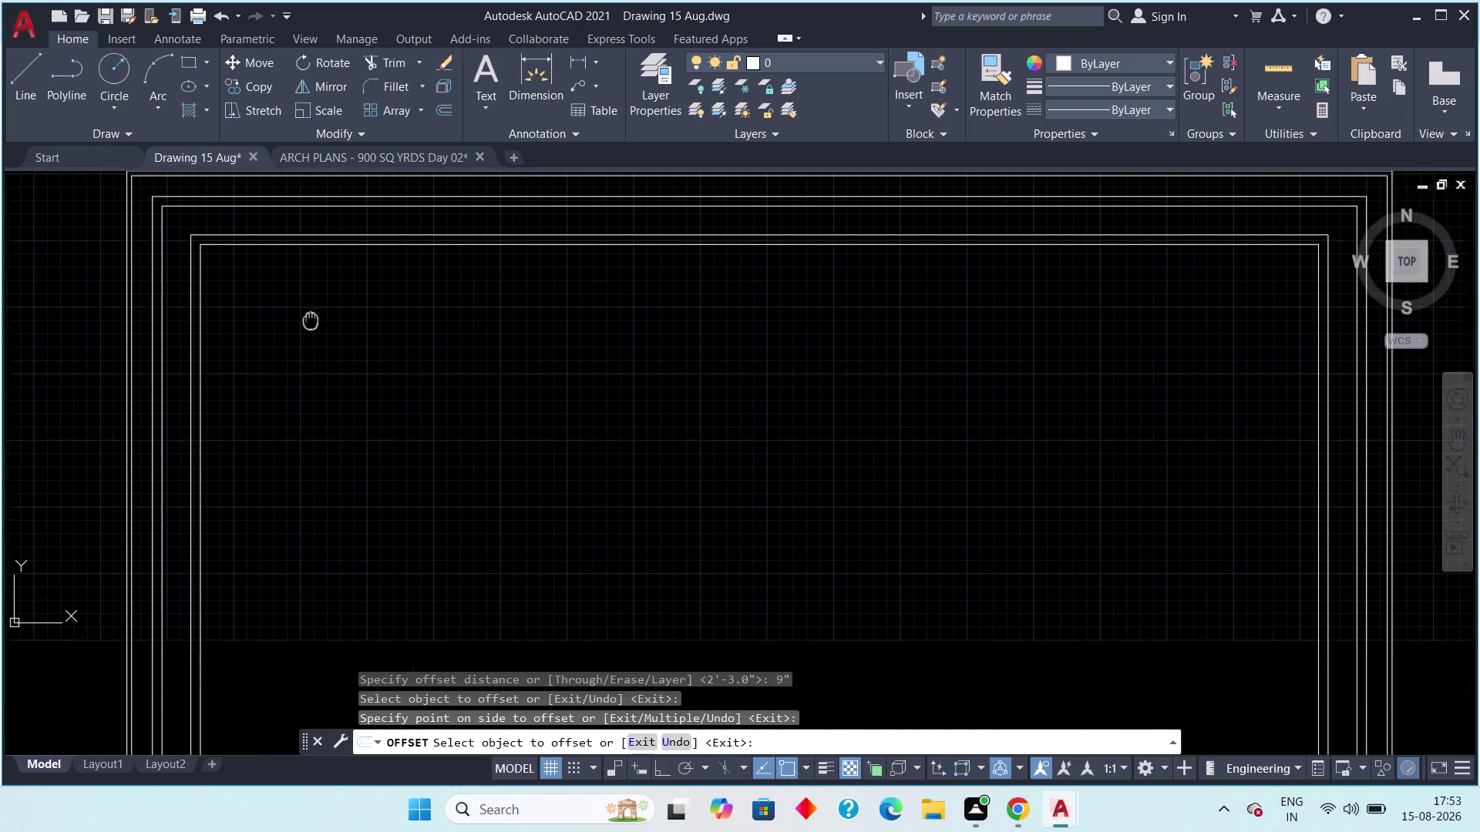
middle_drag(310, 317, 309, 307)
key(Escape)
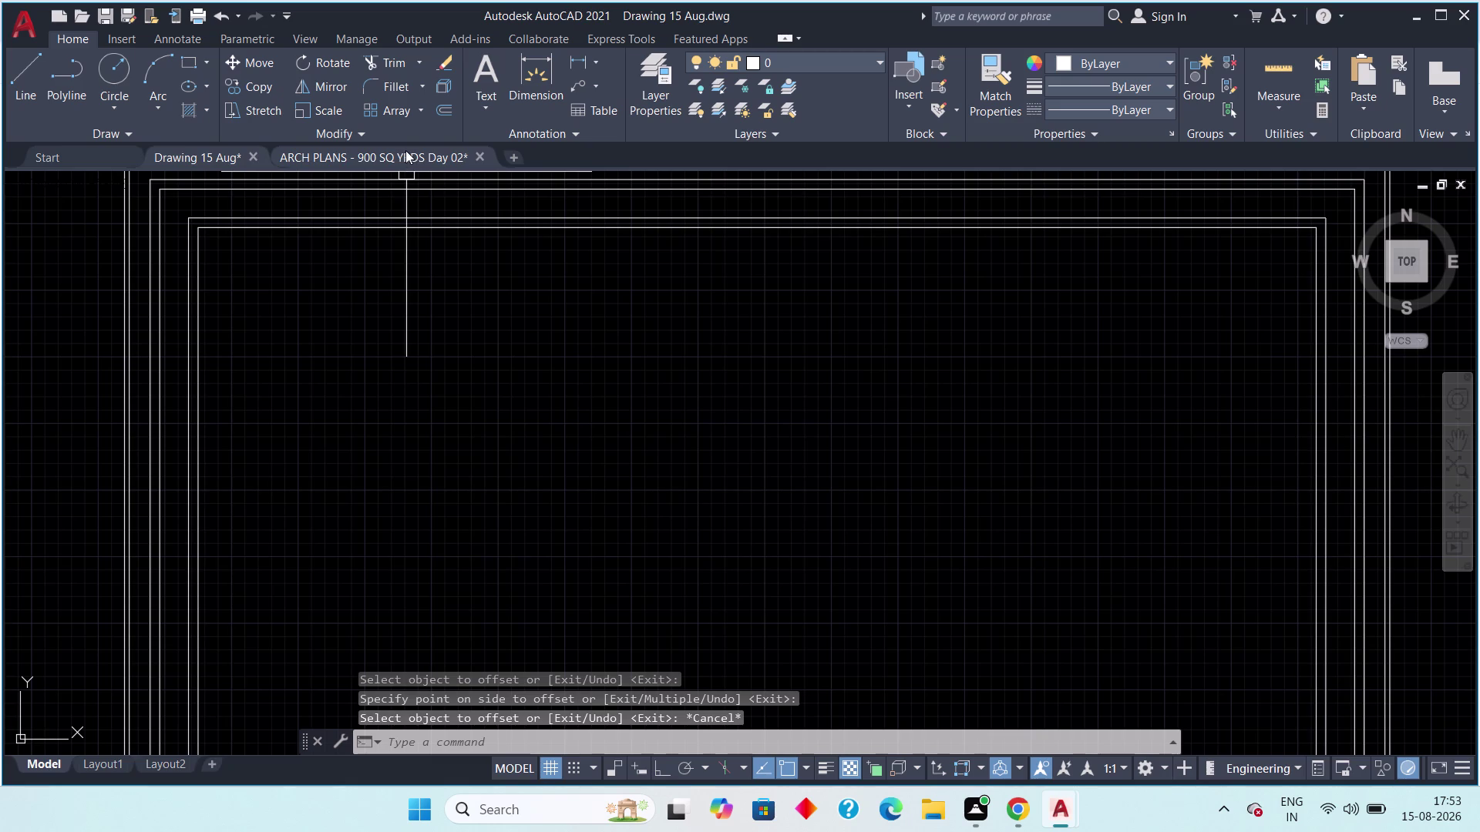
Switch back to the ARCH PLANS Day 02 reference plan and pan it.
click(405, 150)
middle_drag(336, 332, 365, 446)
scroll(down, 3)
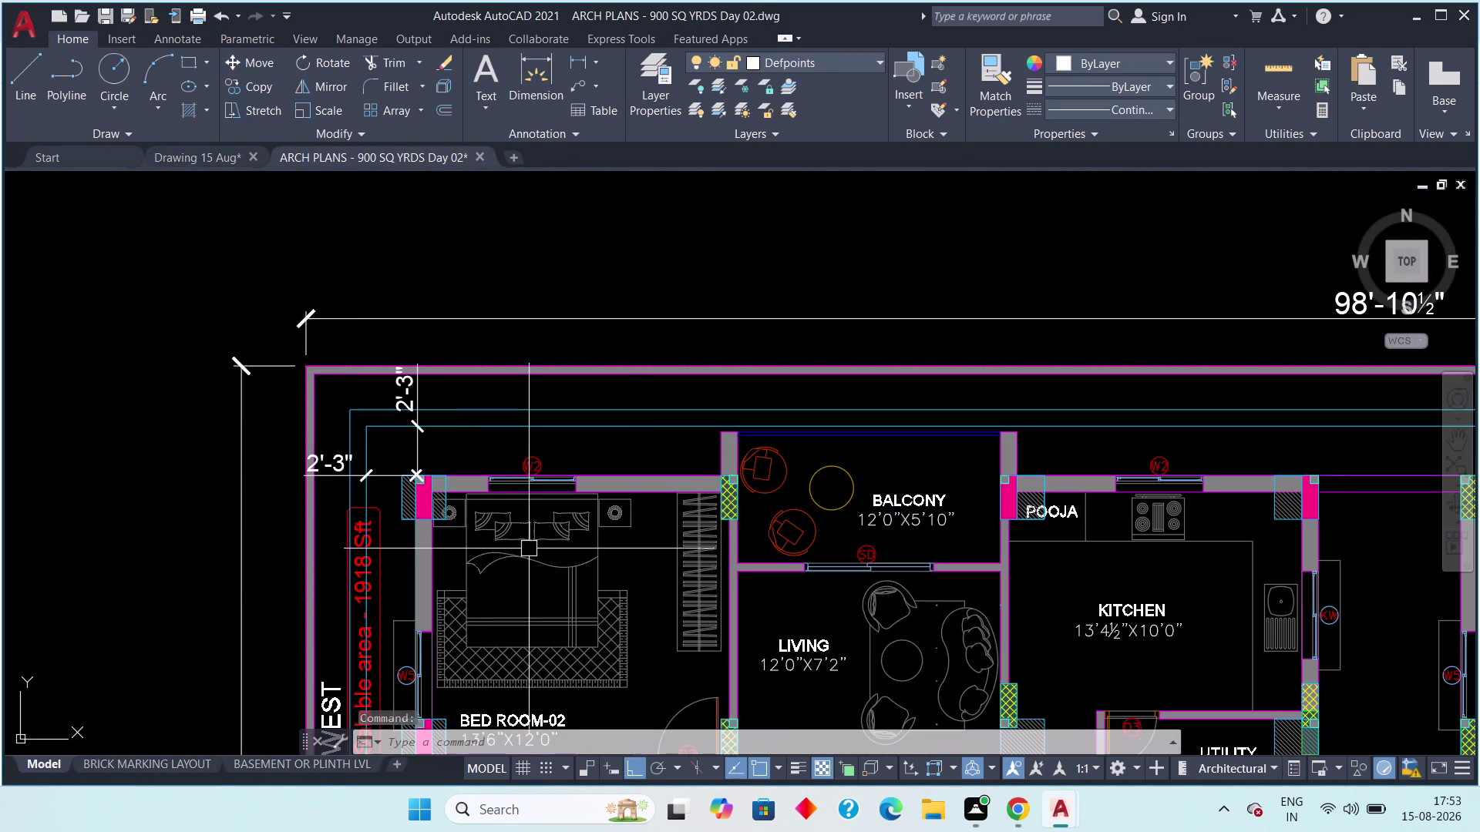
middle_drag(529, 609, 457, 529)
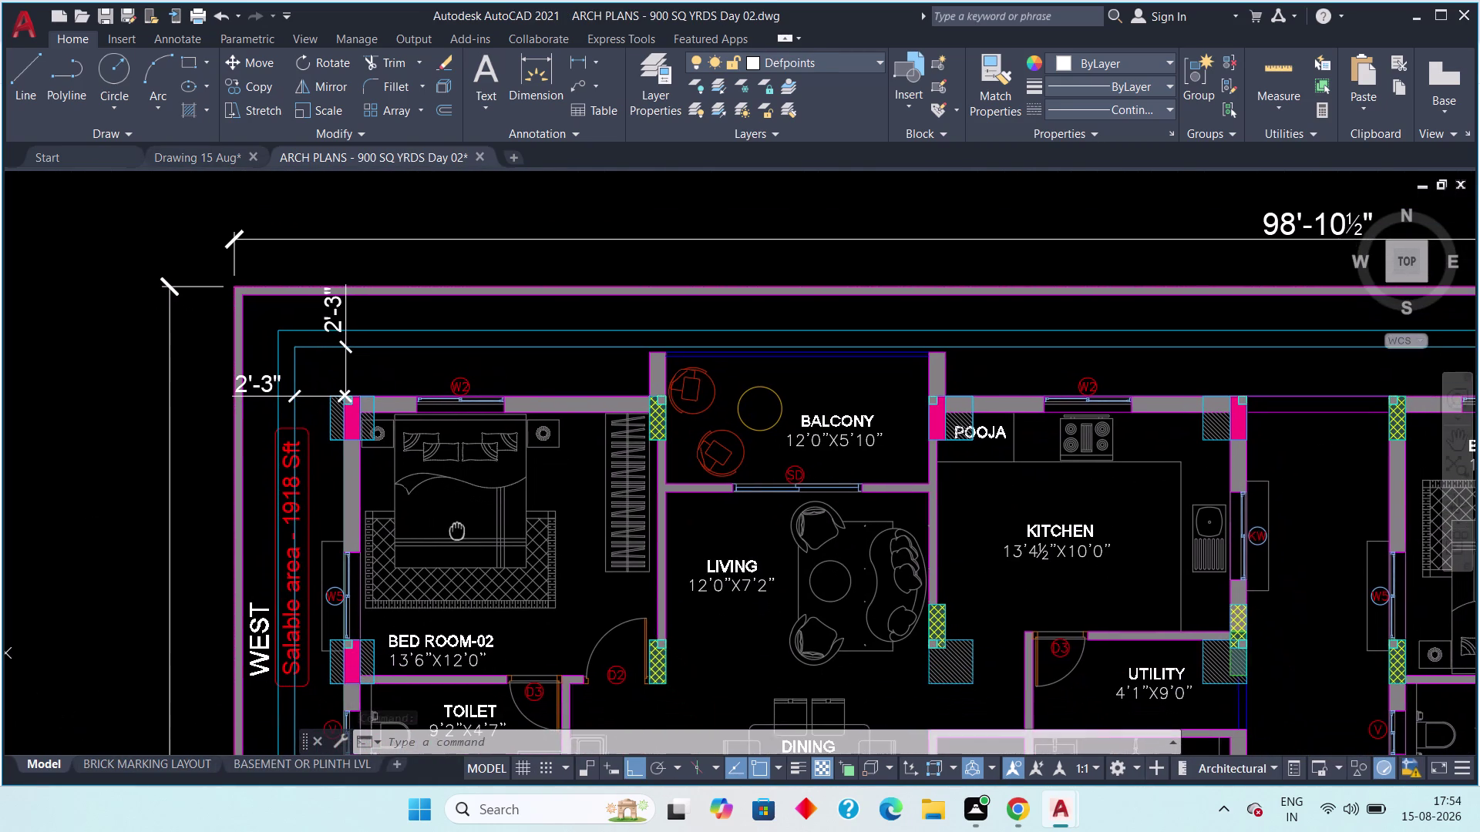
middle_drag(457, 530, 456, 528)
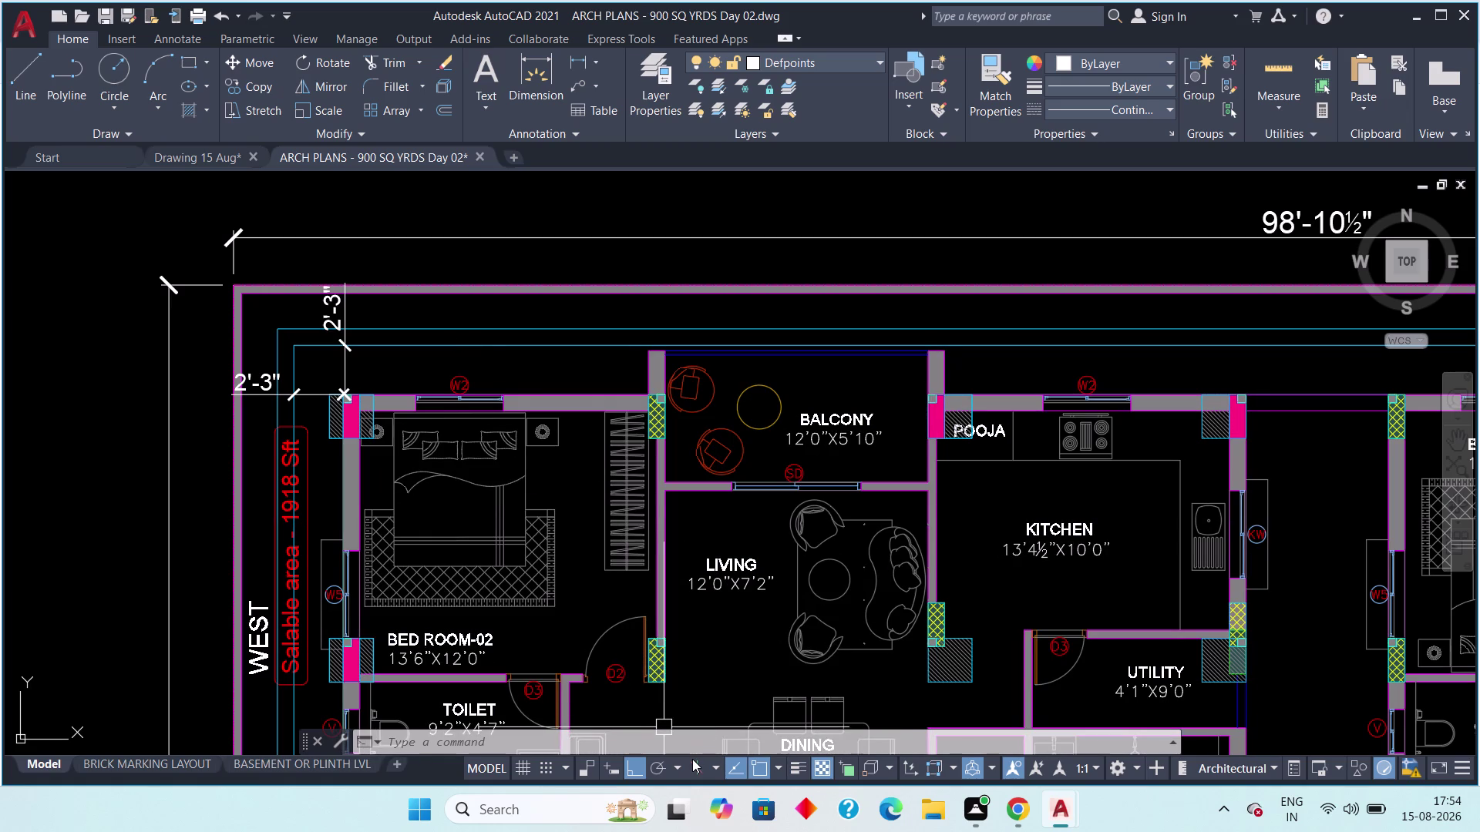
scroll(down, 3)
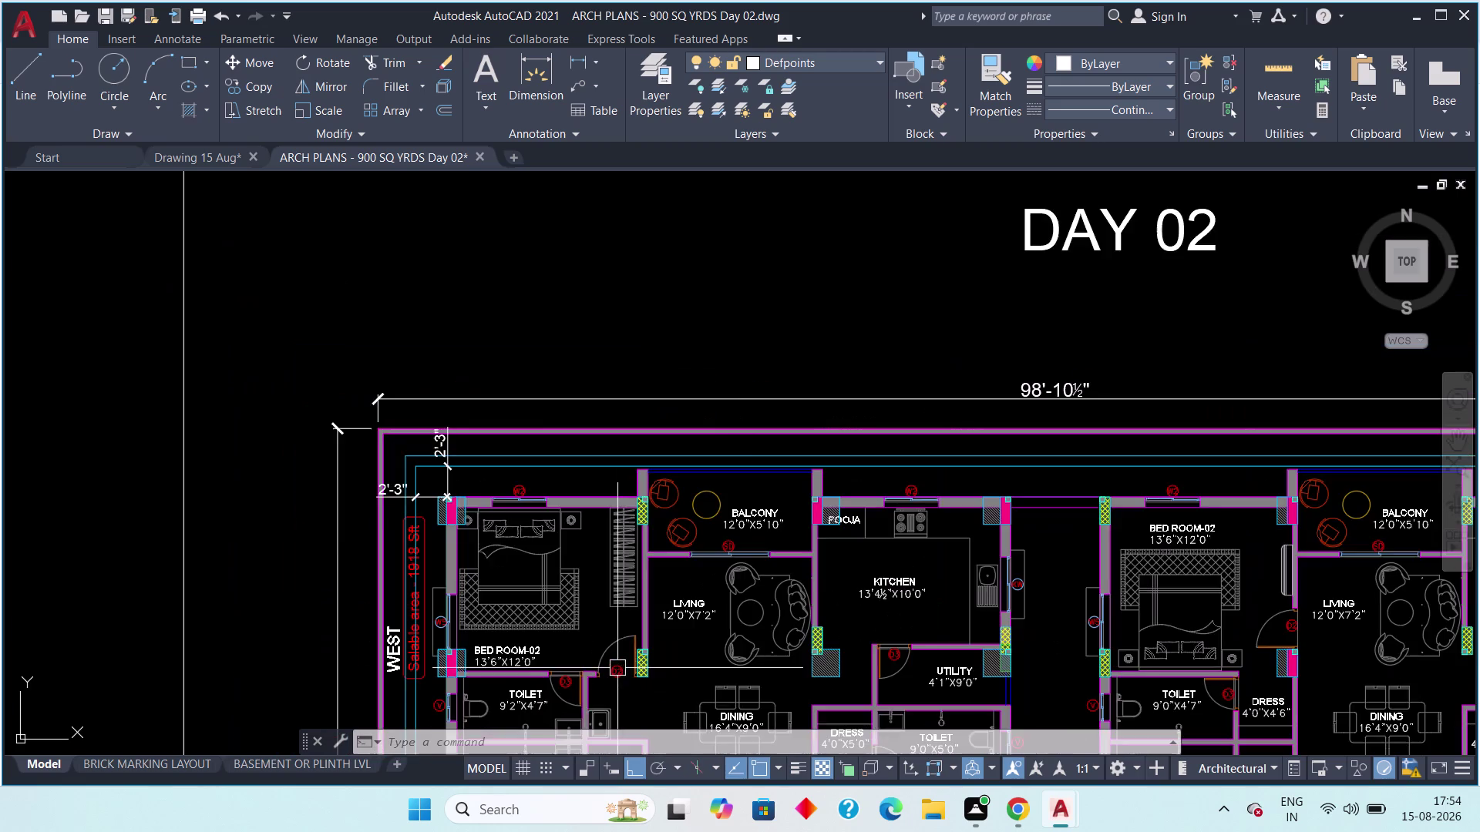
scroll(up, 3)
middle_drag(618, 663, 621, 592)
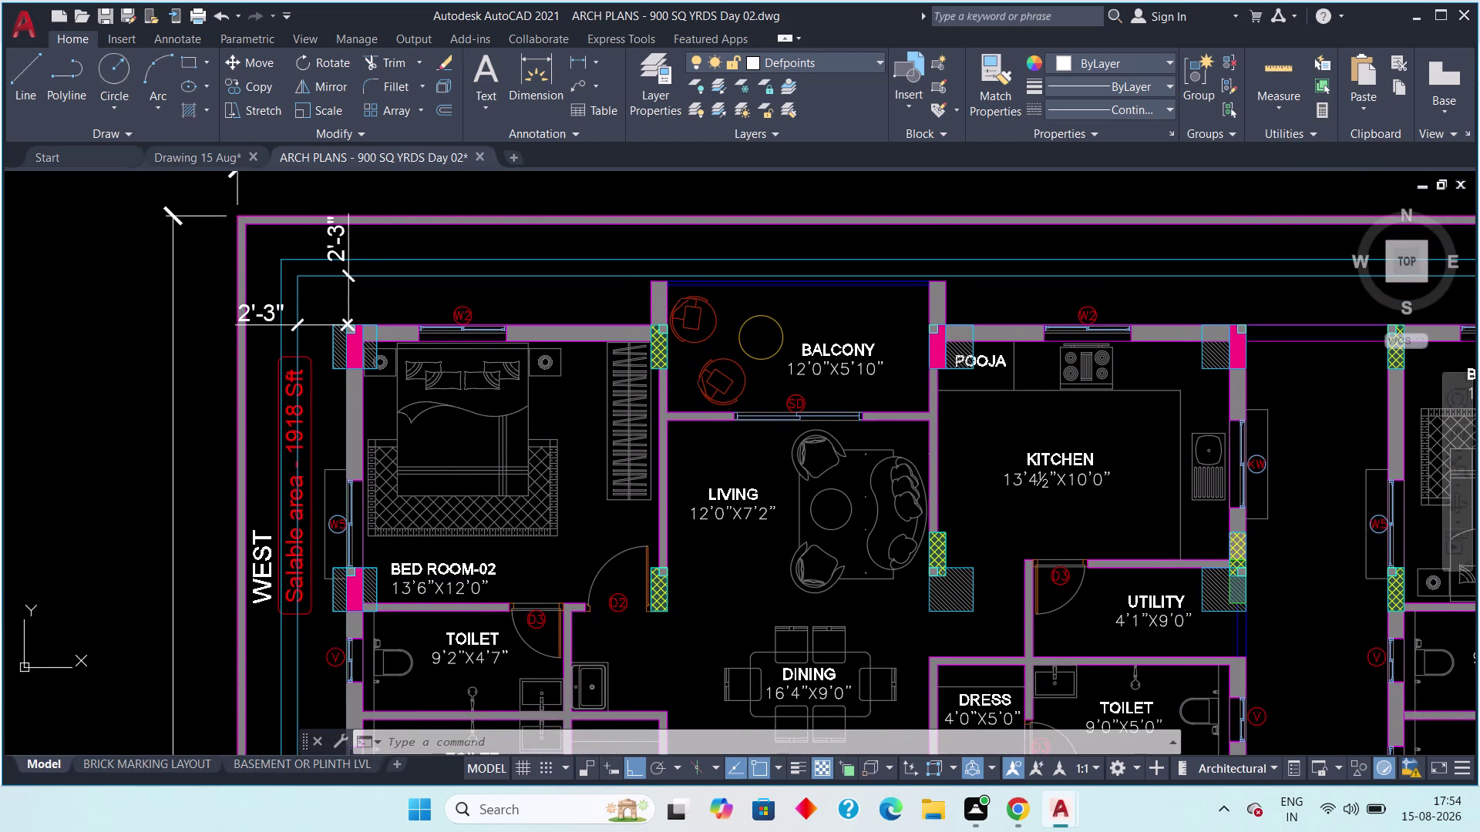
key(Escape)
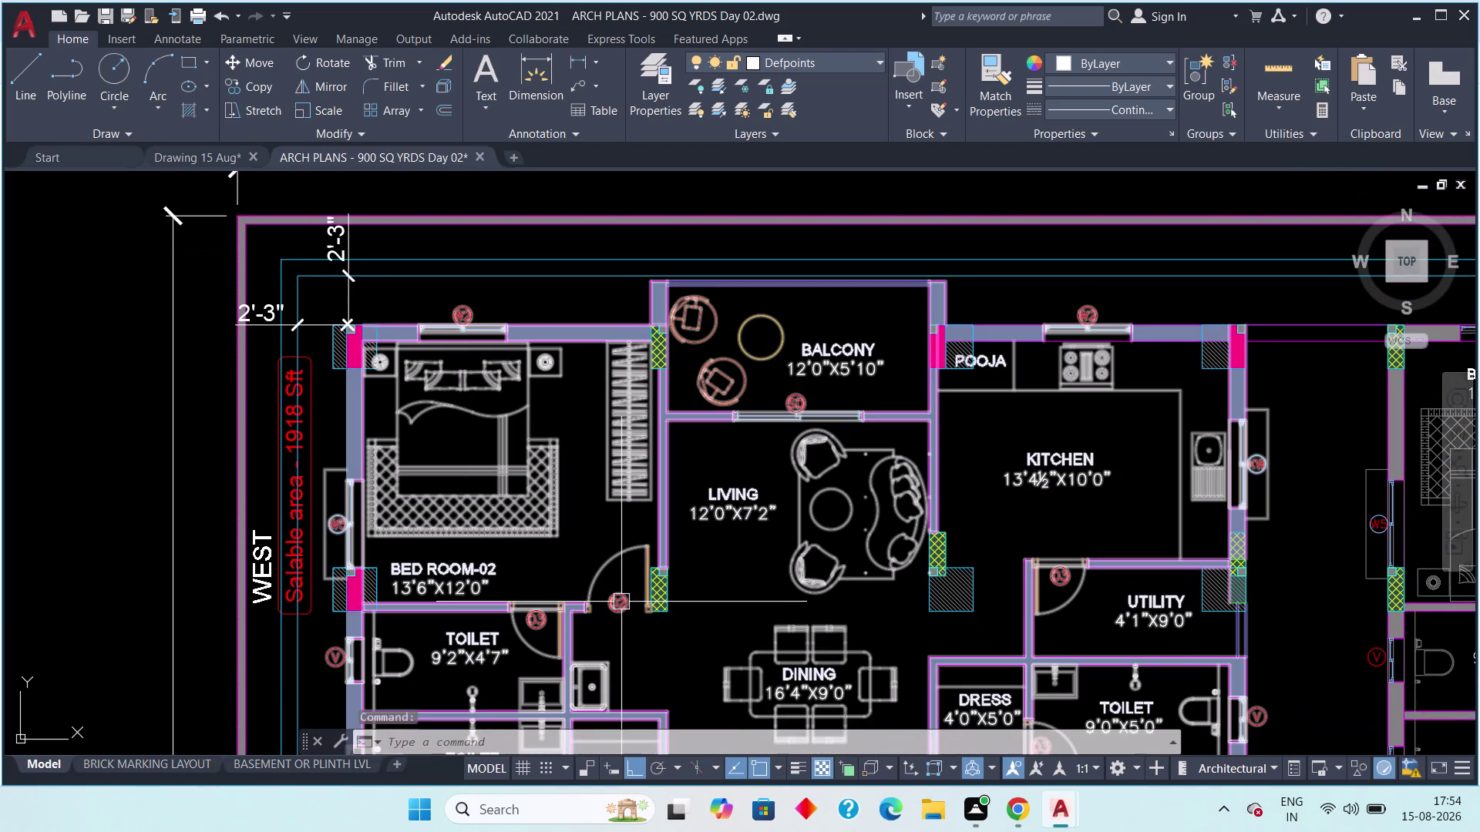
middle_drag(679, 590, 651, 572)
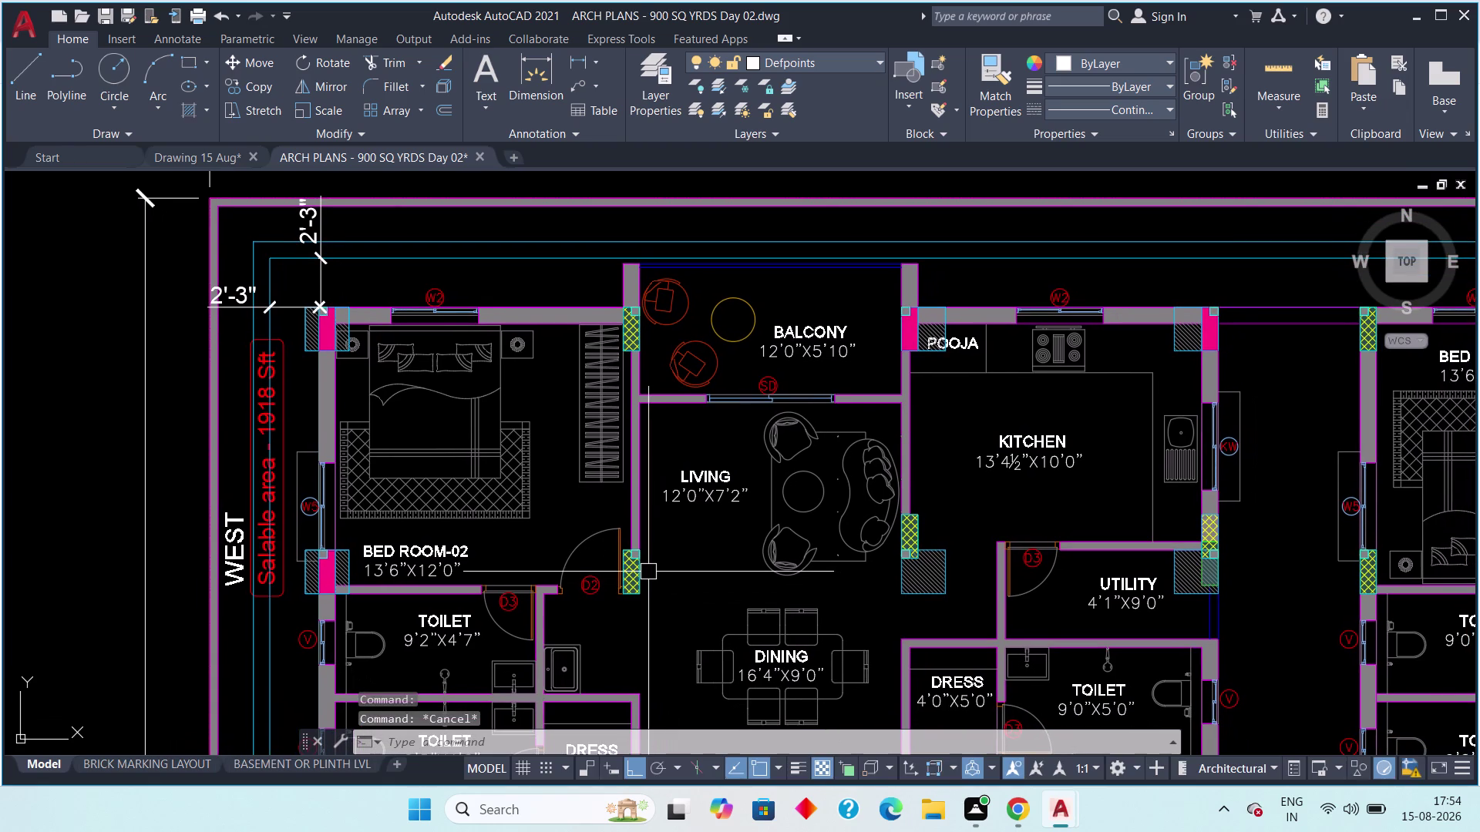